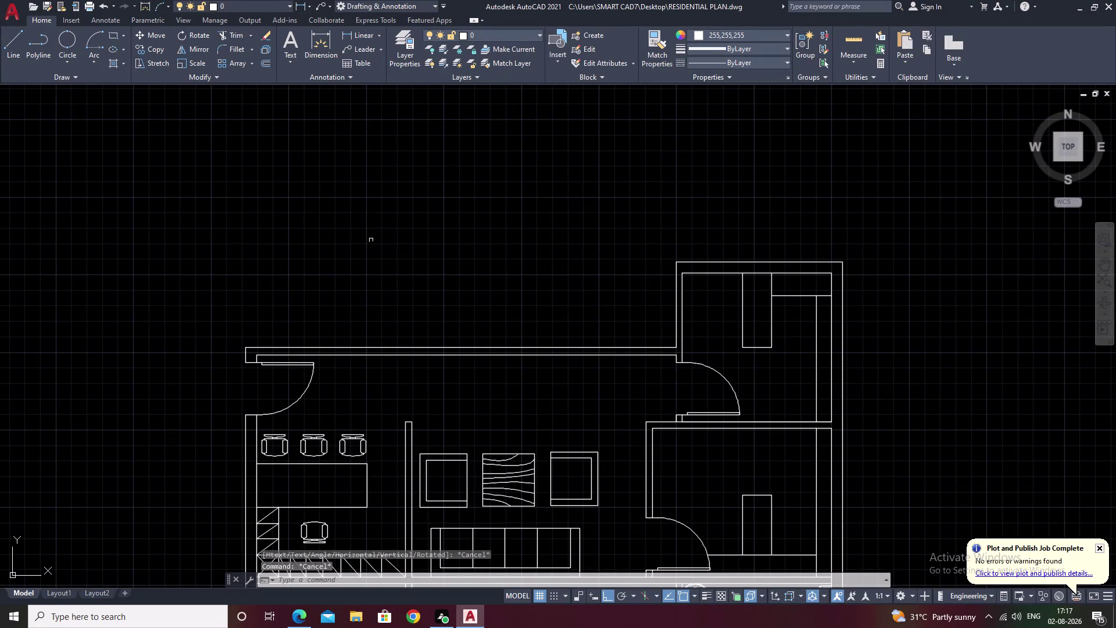
Draw a 40' horizontal line leftward from the plan's top-right corner along the top edge.
text(l)
key(space)
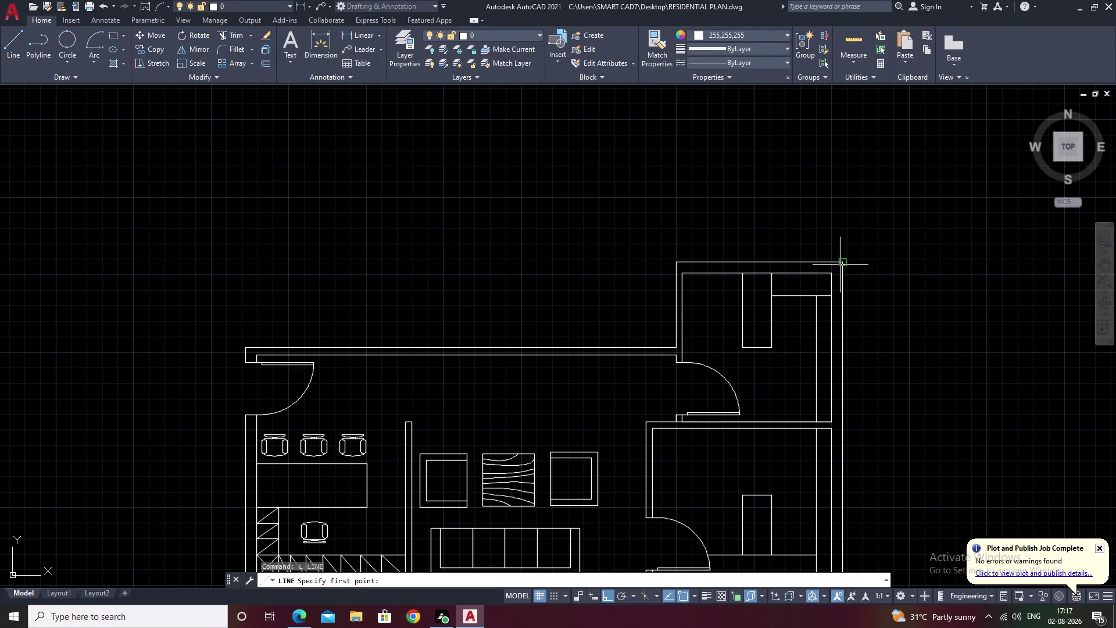
click(846, 261)
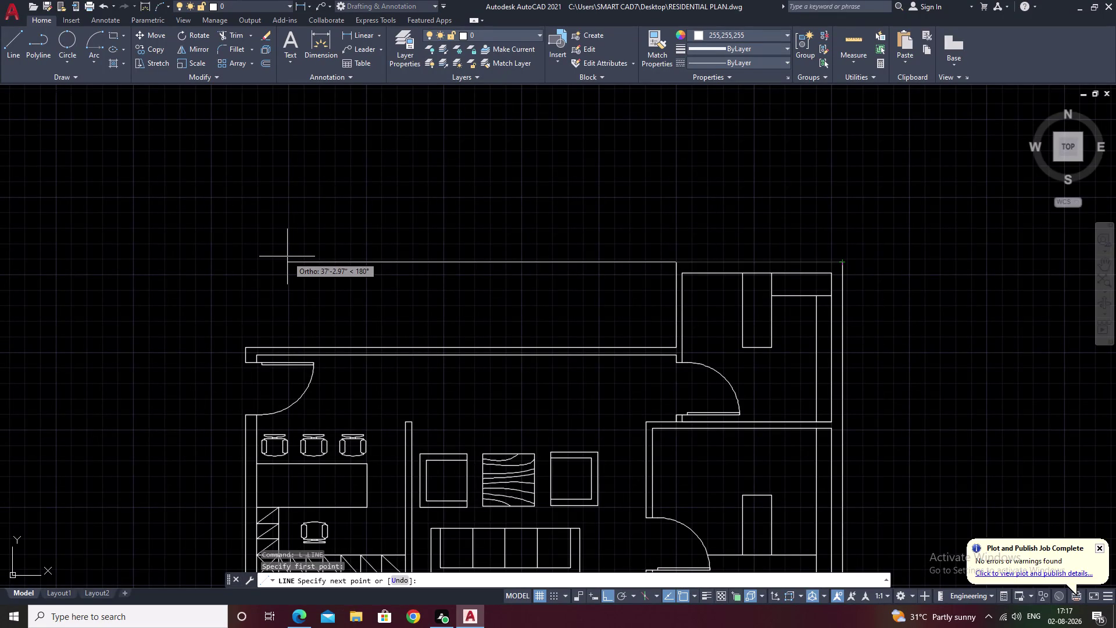
text(40')
key(space)
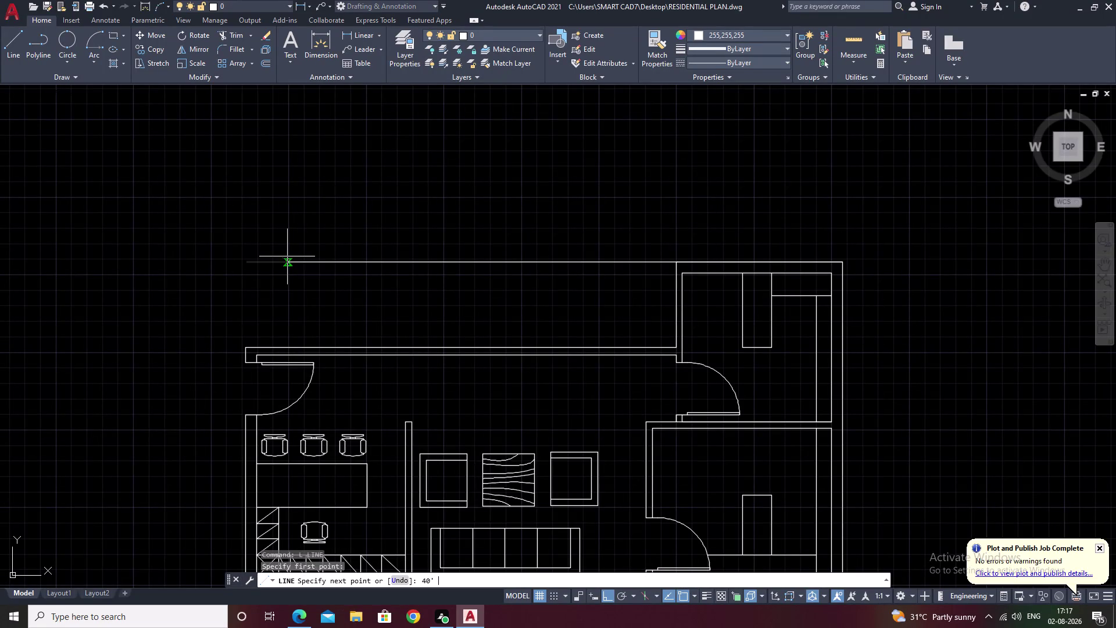
key(Escape)
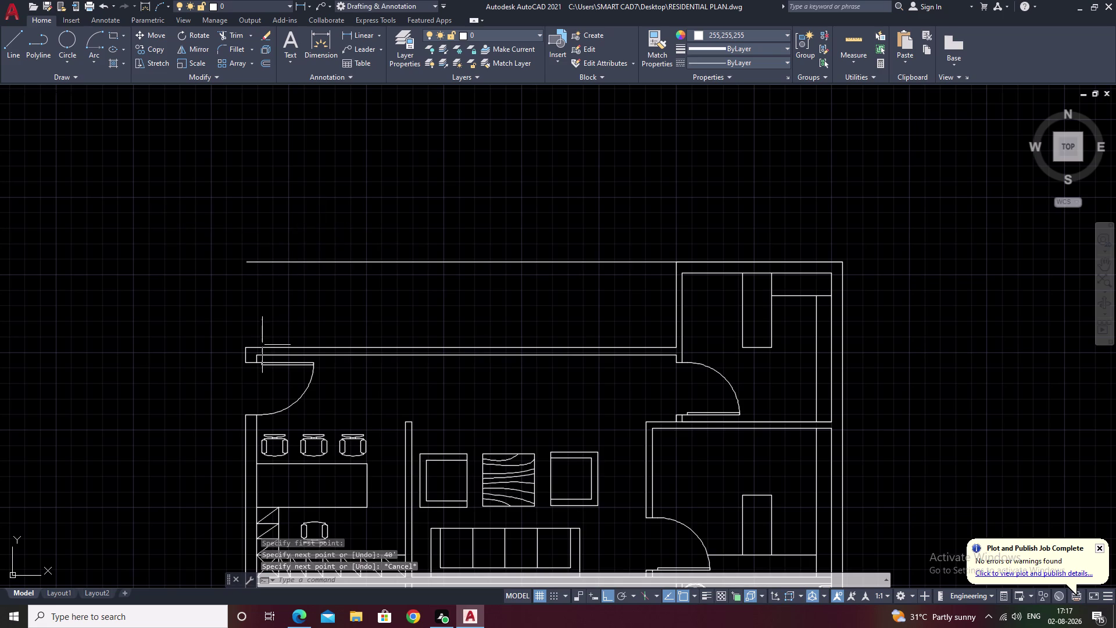
scroll(up, 3)
scroll(down, 3)
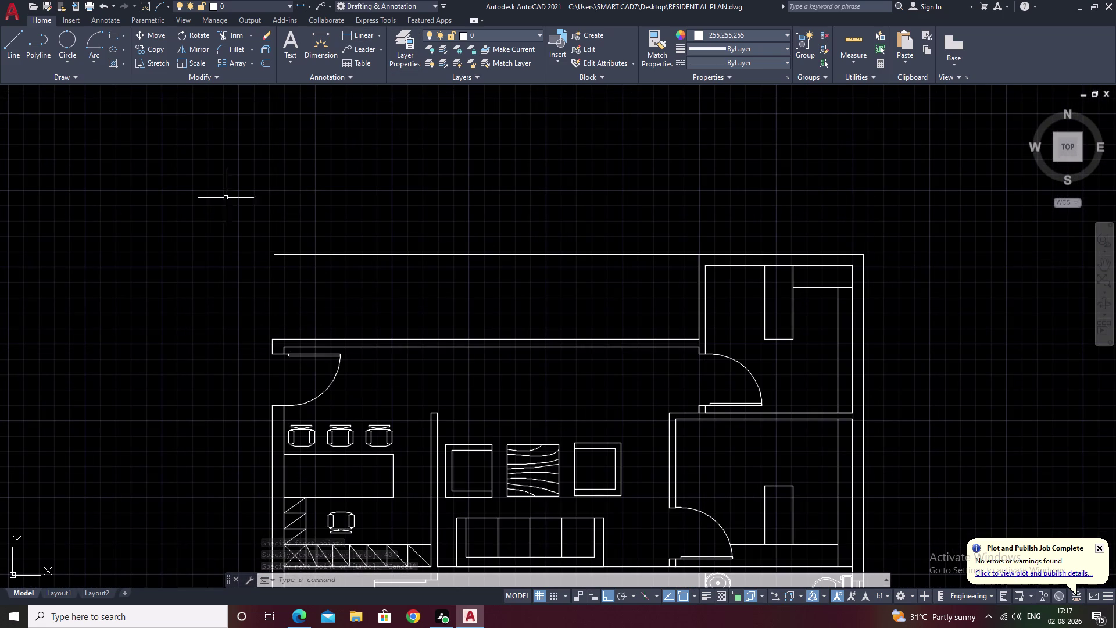
middle_drag(204, 265, 505, 294)
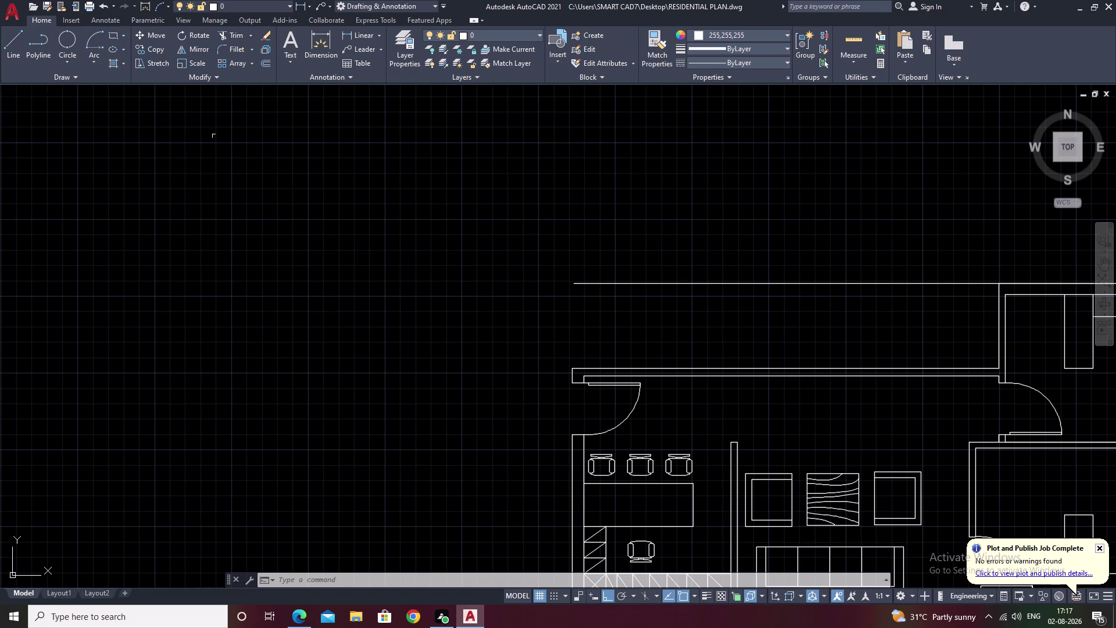
Start a linear dimension along the new 40' line, then cancel it.
click(357, 37)
middle_drag(568, 186, 308, 231)
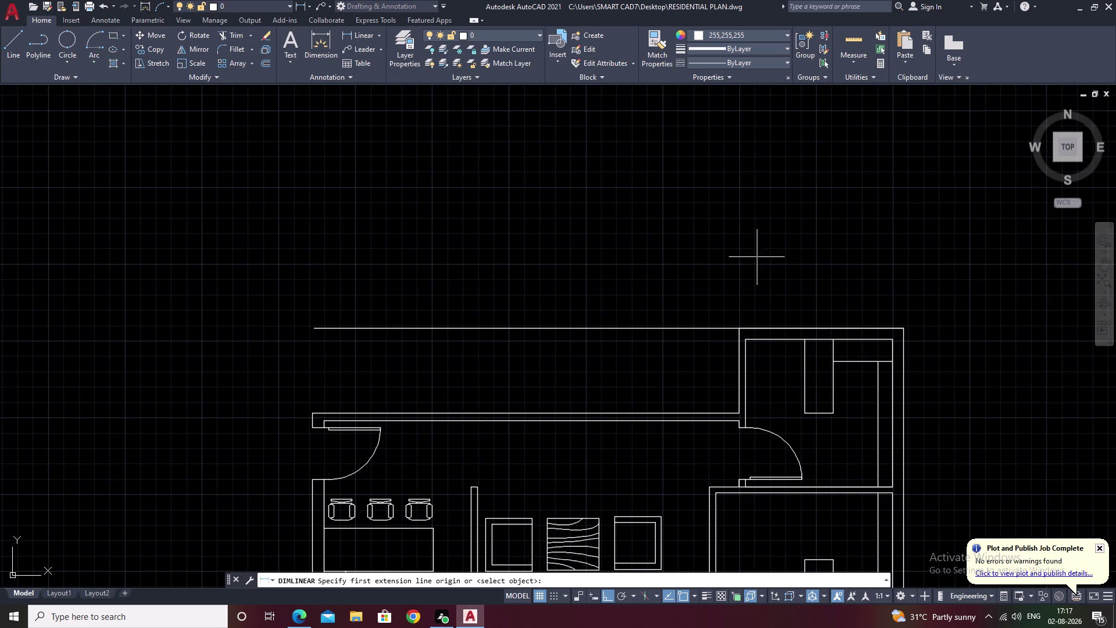
click(903, 331)
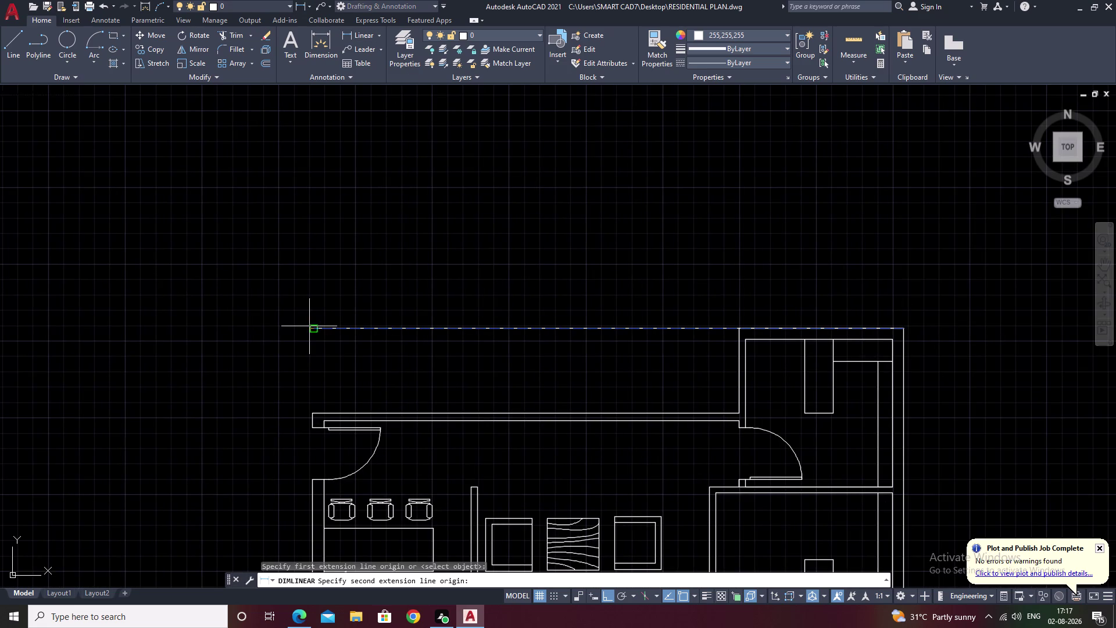
click(309, 326)
key(Escape)
Erase the 40' reference line using a crossing selection.
drag(618, 260, 550, 294)
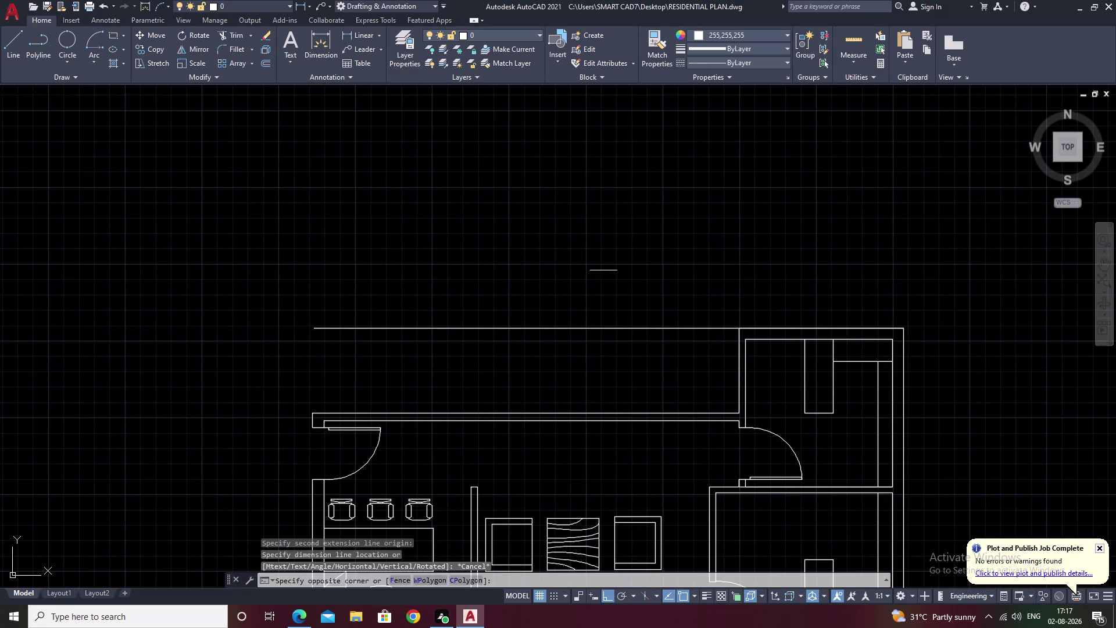
drag(551, 294, 461, 358)
text(e)
key(space)
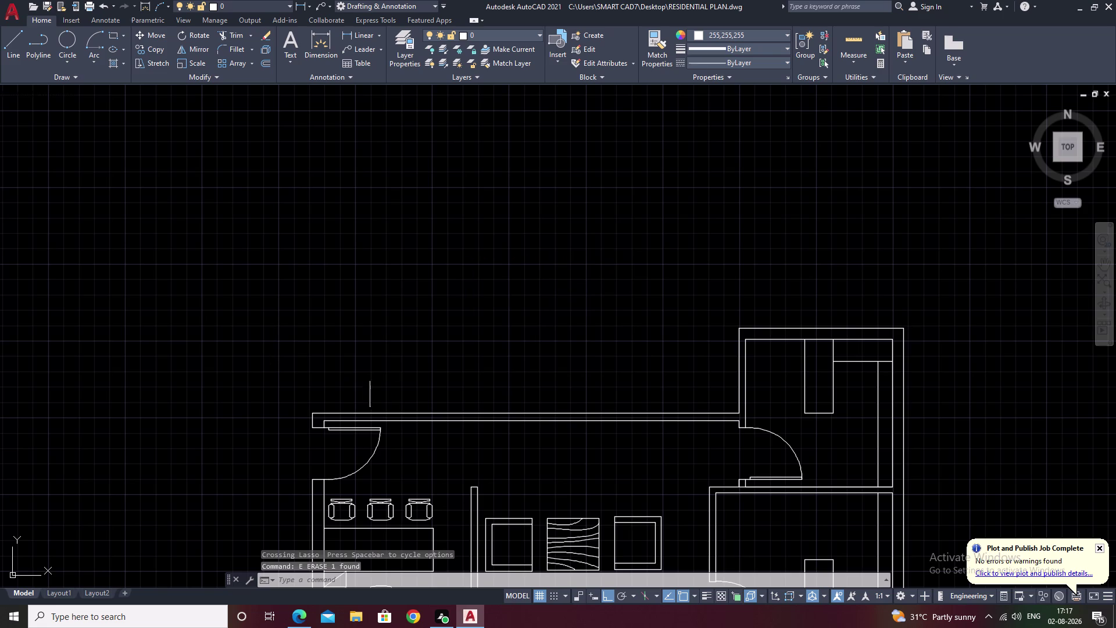
Try a linear dimension at the top-left entrance wall corner, then cancel it.
scroll(up, 3)
middle_drag(314, 408, 367, 345)
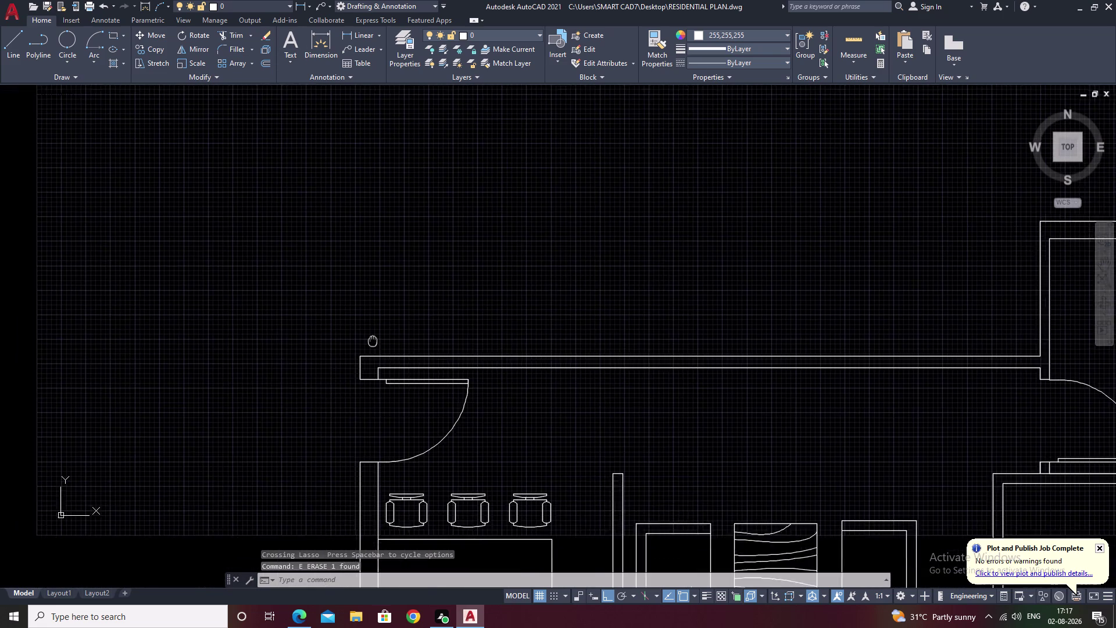
middle_drag(367, 345, 405, 324)
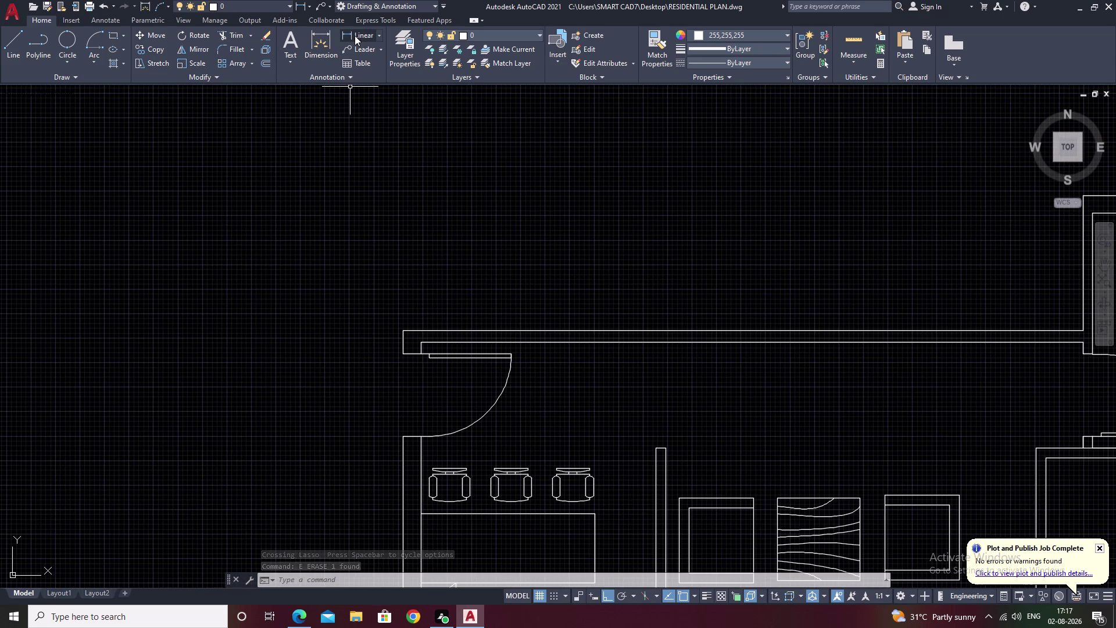
click(355, 36)
click(405, 333)
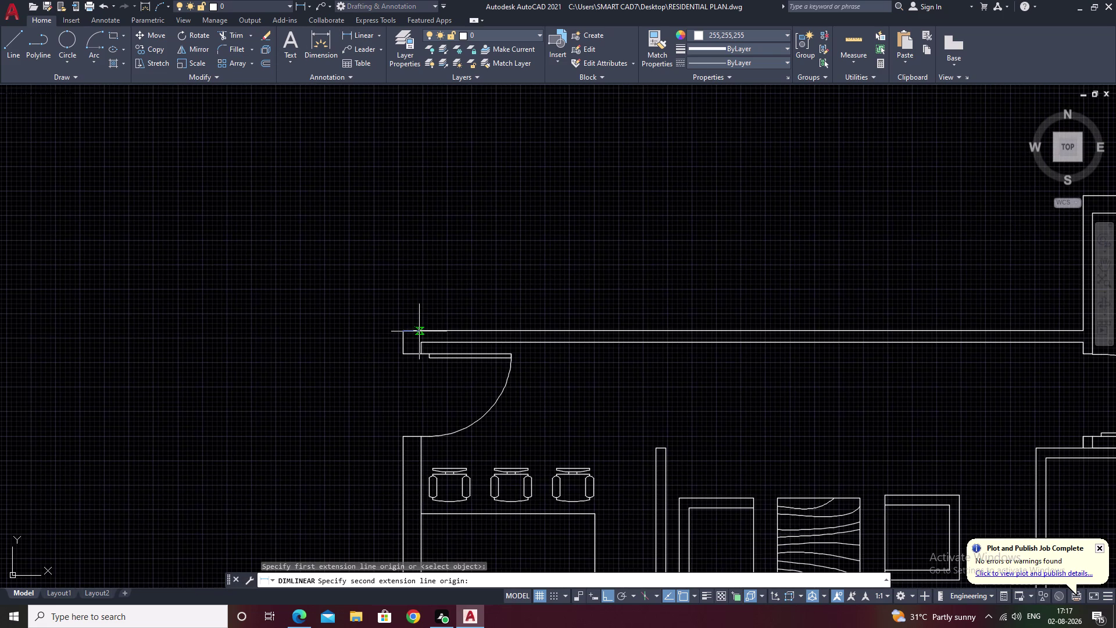
click(423, 332)
key(Escape)
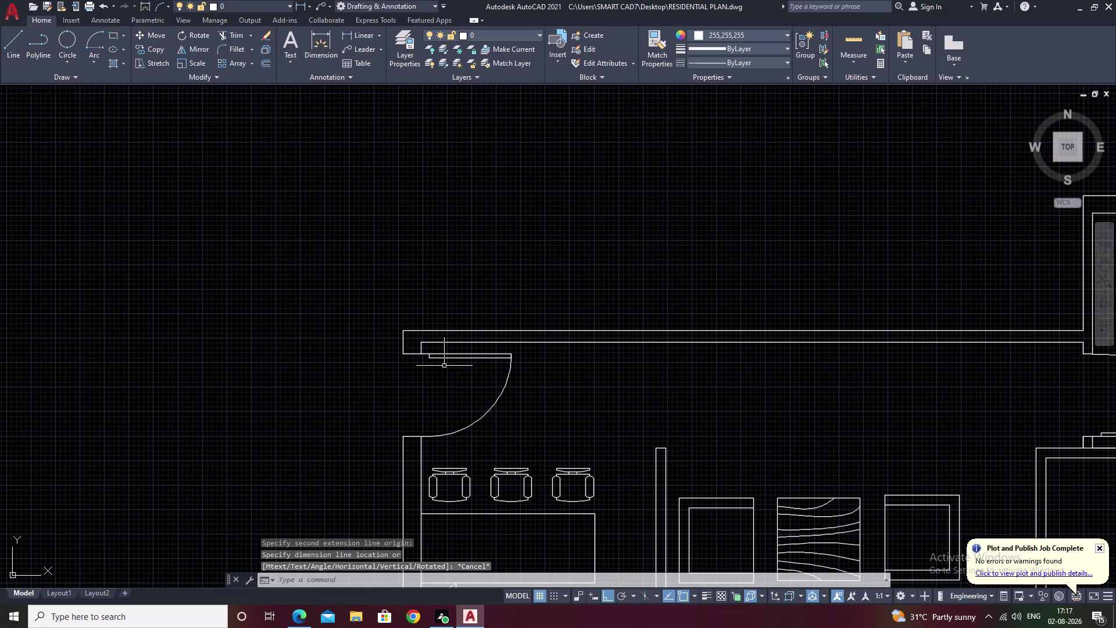
Attempt a linear dimension at the entrance door opening's outer corner, then cancel.
scroll(up, 3)
middle_drag(420, 459, 462, 329)
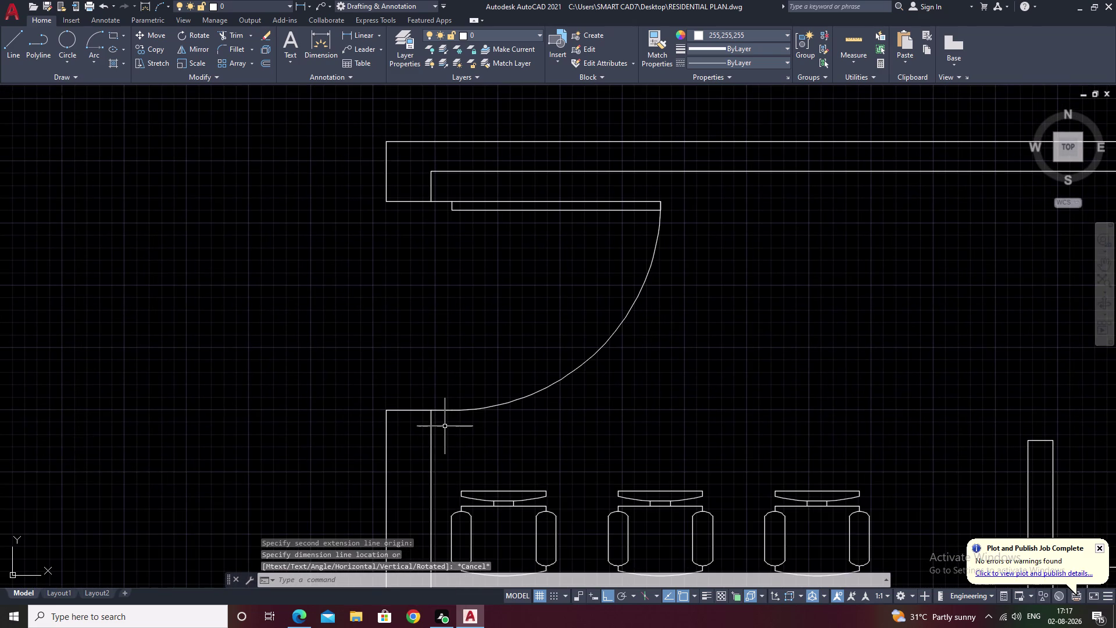
click(362, 36)
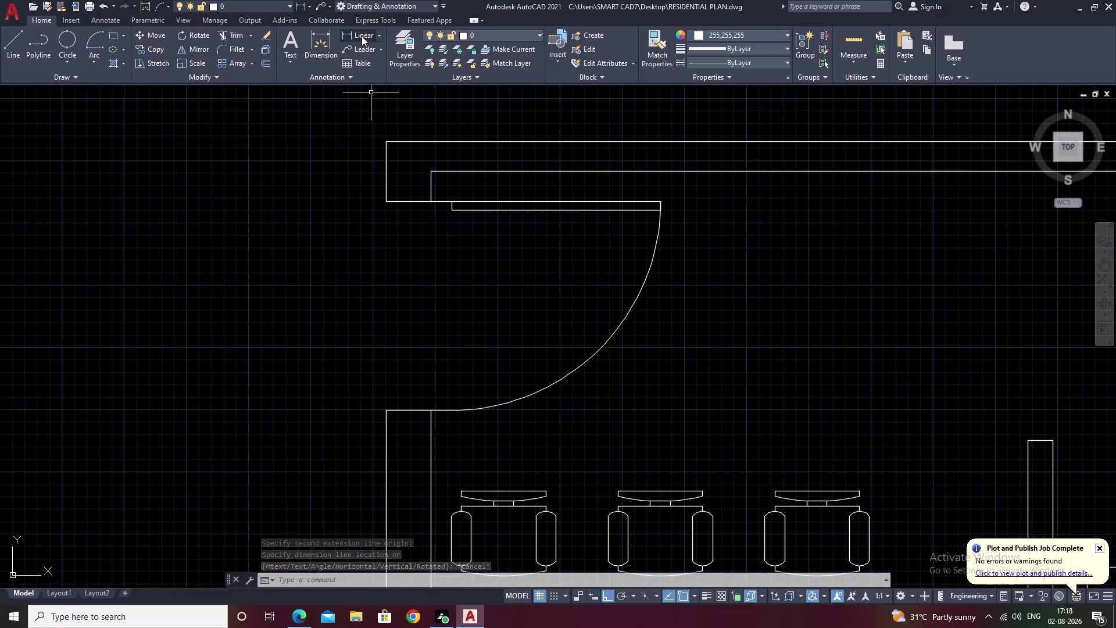
click(433, 410)
click(392, 414)
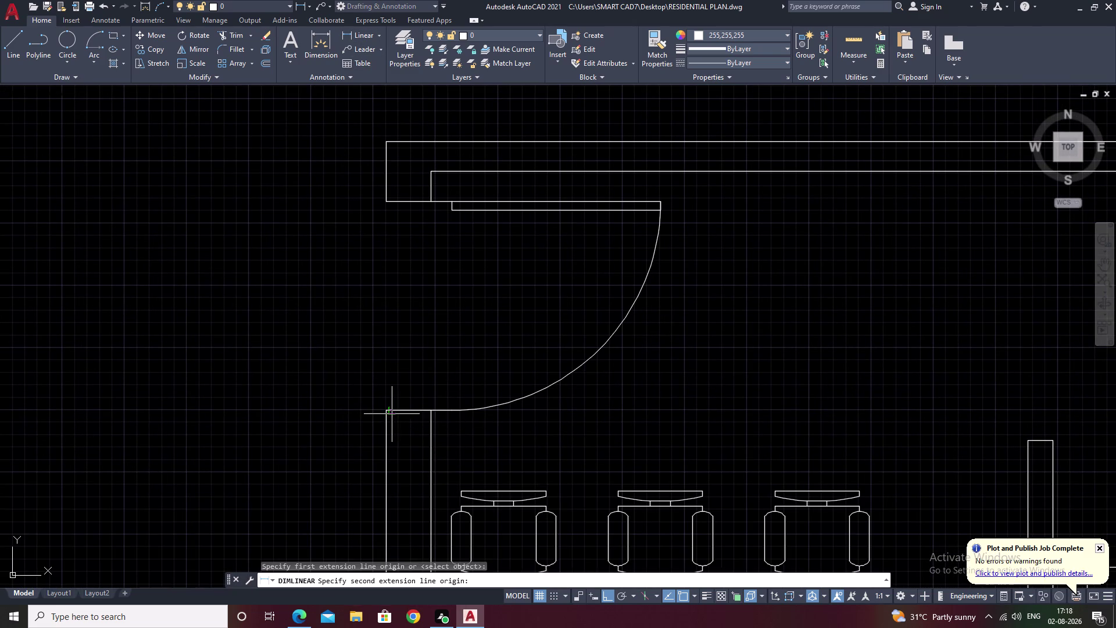
key(Escape)
Retry a linear dimension from the door opening's inner corner to the outer wall corner, then cancel.
click(361, 35)
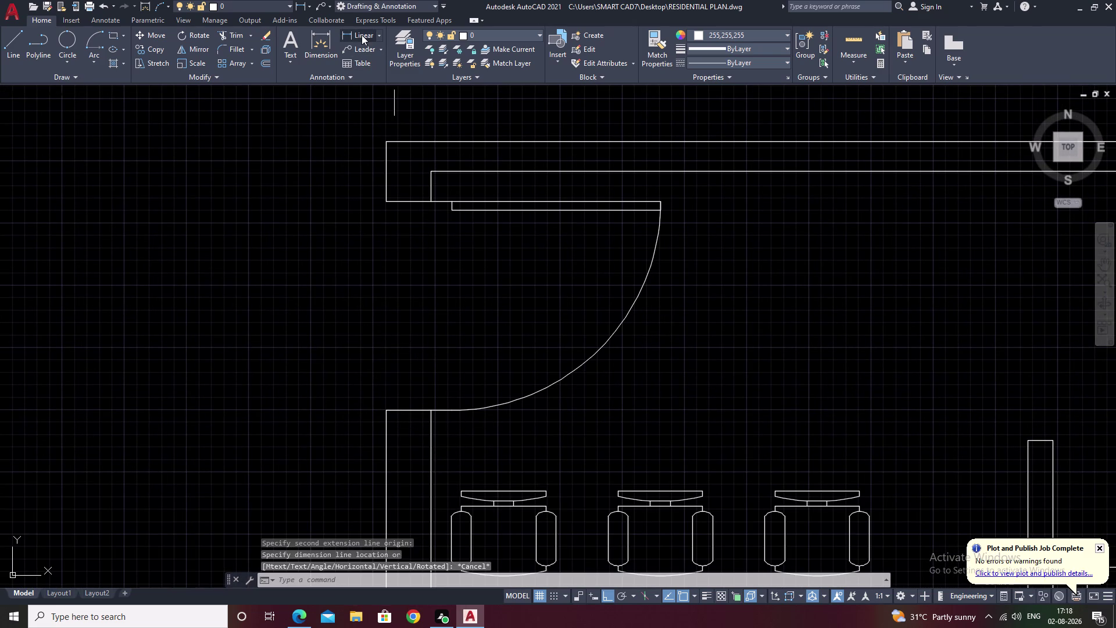
scroll(up, 3)
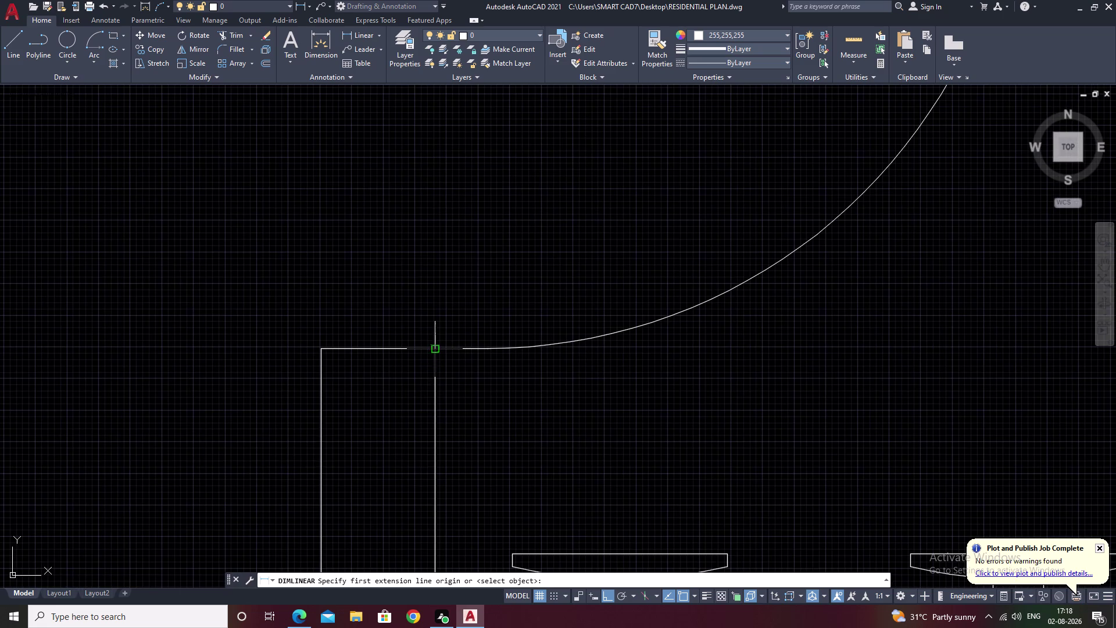
click(434, 352)
click(323, 348)
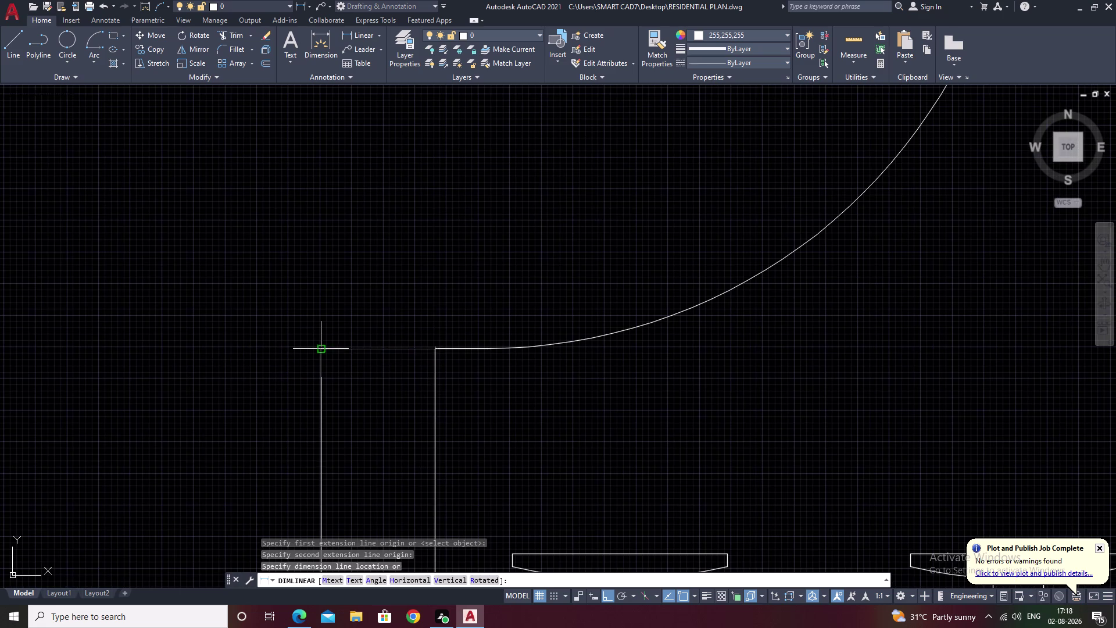
scroll(down, 3)
key(Escape)
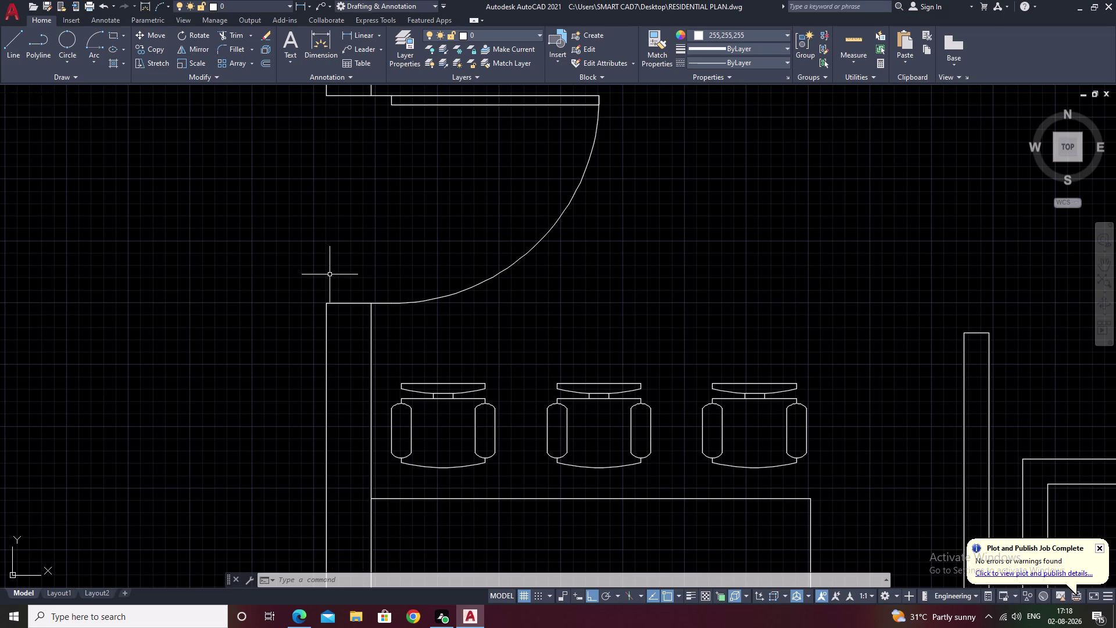
middle_drag(406, 199, 434, 483)
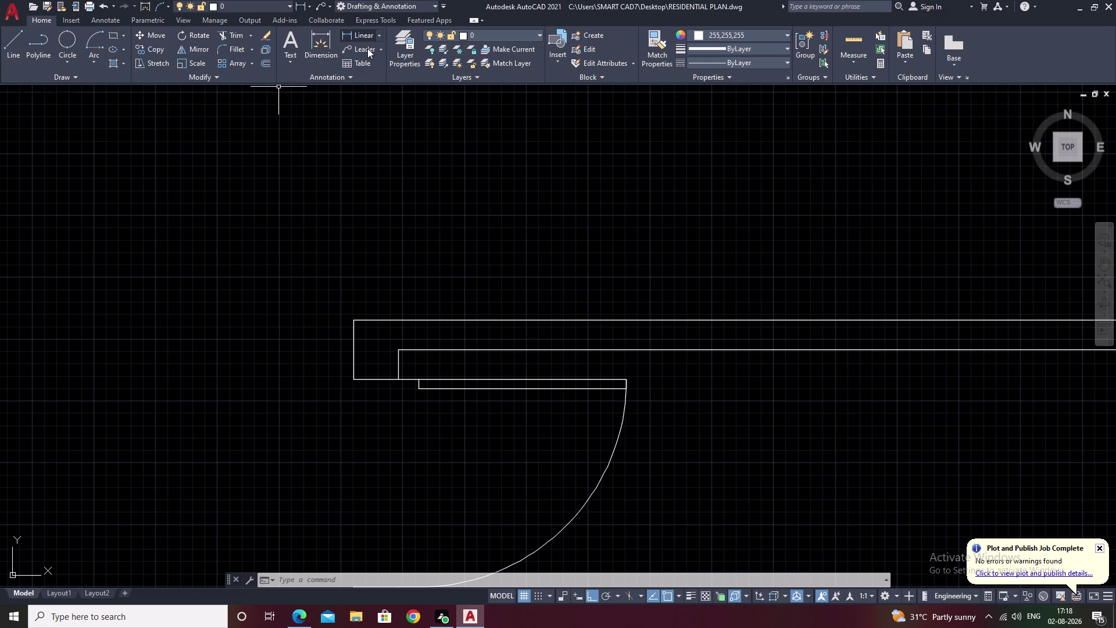
Attempt to extend the short top-left inner wall edge up to the outer top wall line.
key(Escape)
text(e)
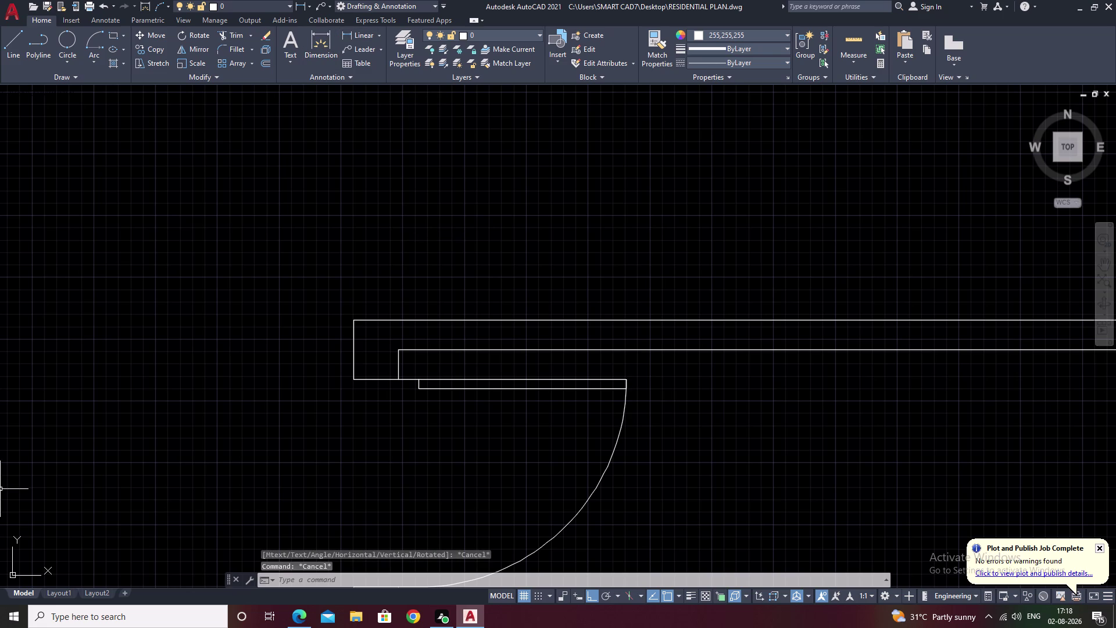
text(x)
key(space)
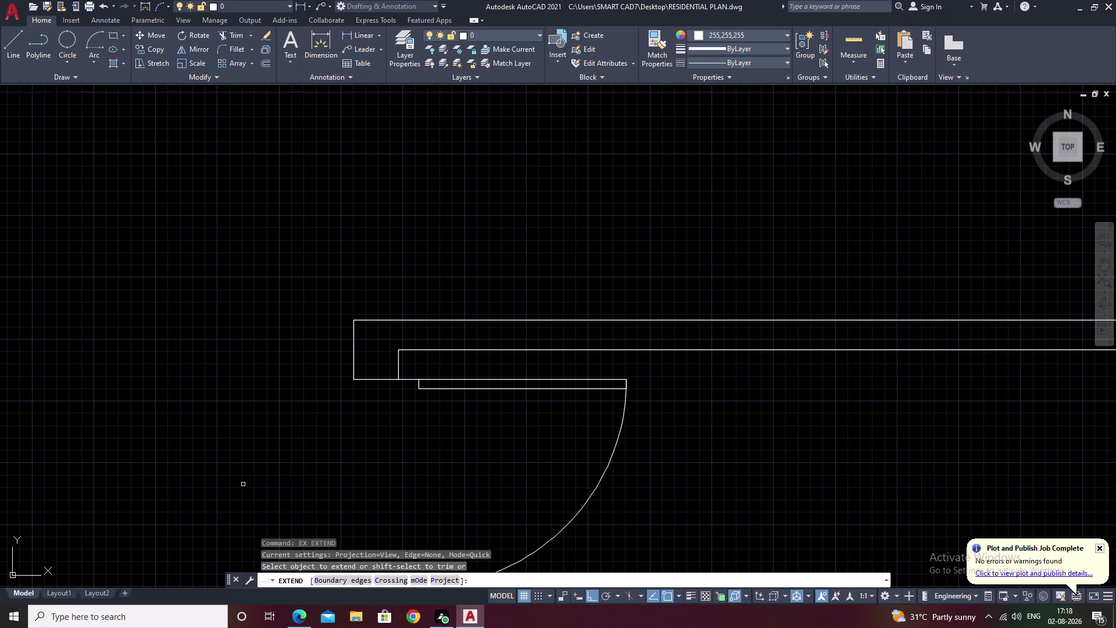
middle_drag(376, 412, 411, 269)
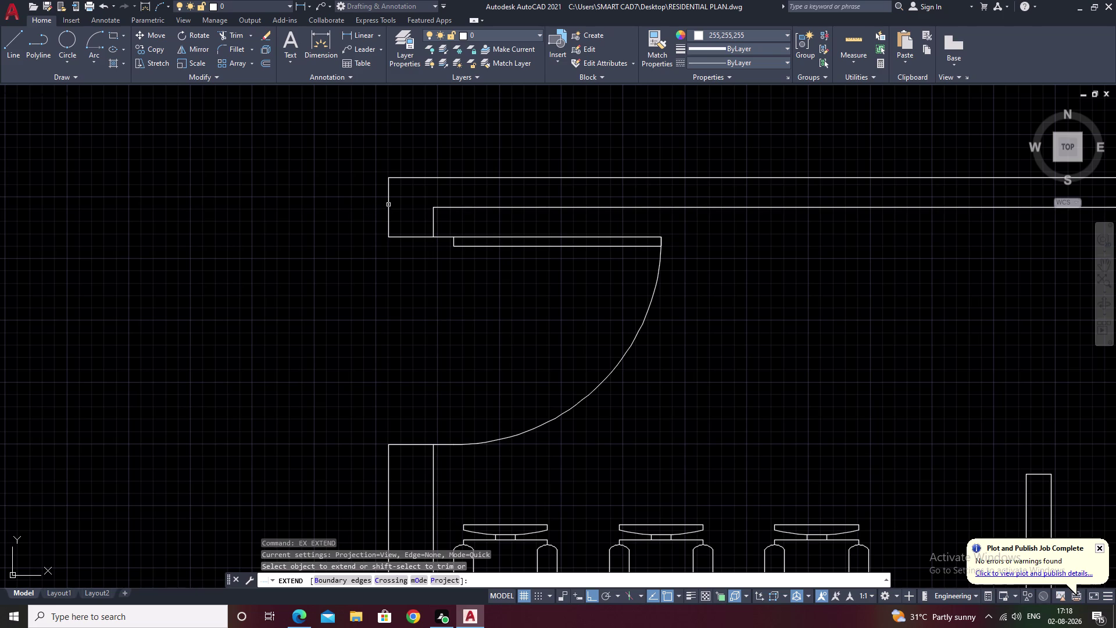
click(432, 215)
key(Escape)
key(Escape)
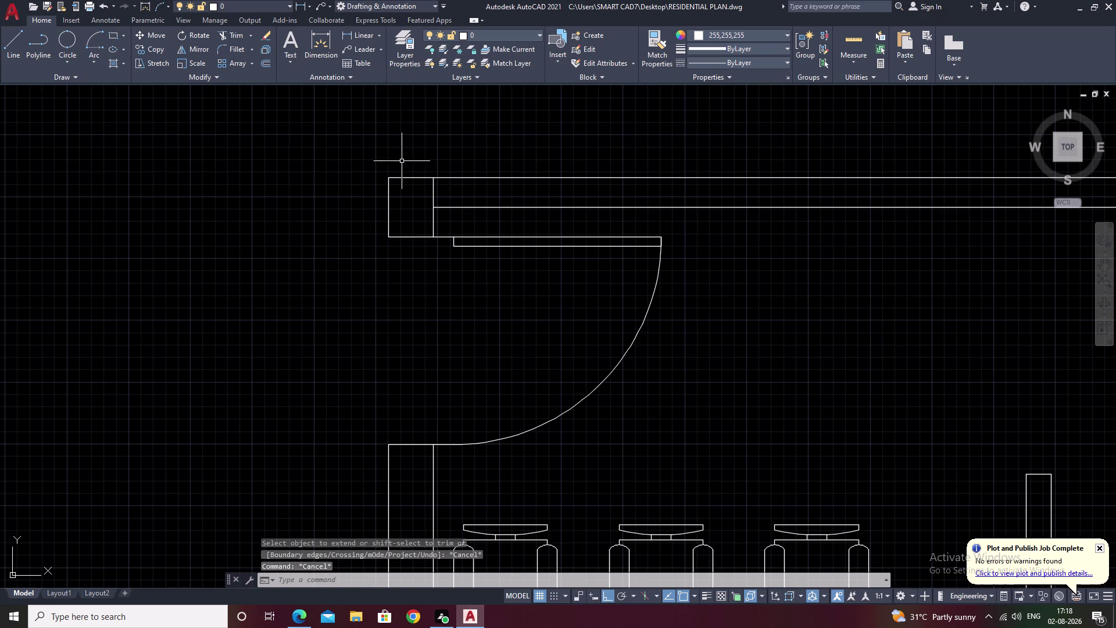
click(352, 34)
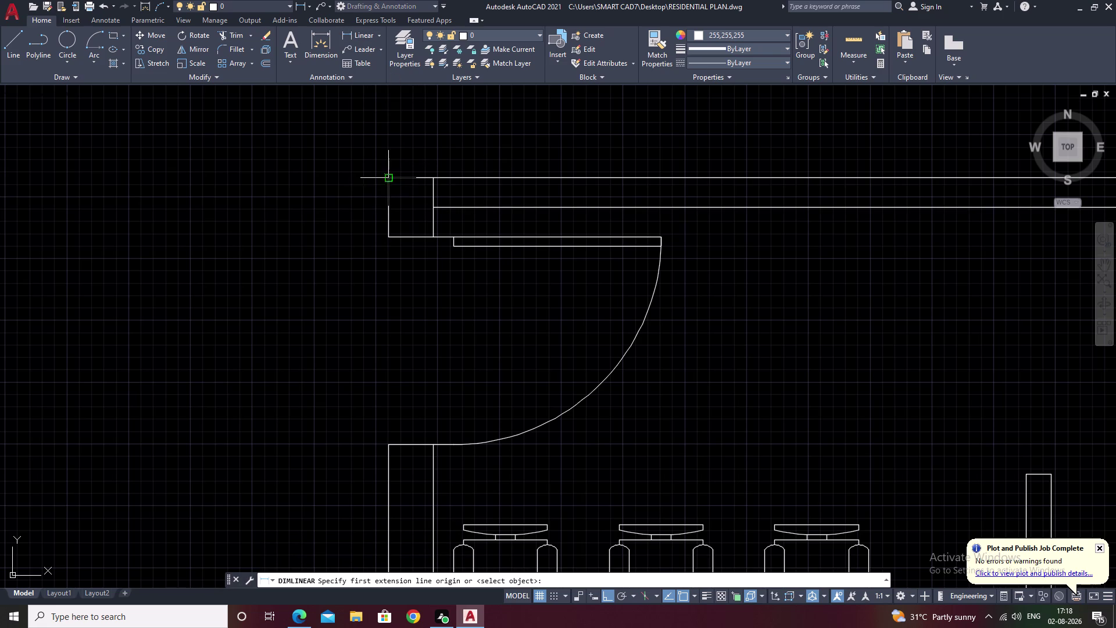
click(388, 178)
scroll(down, 3)
middle_drag(637, 194, 0, 263)
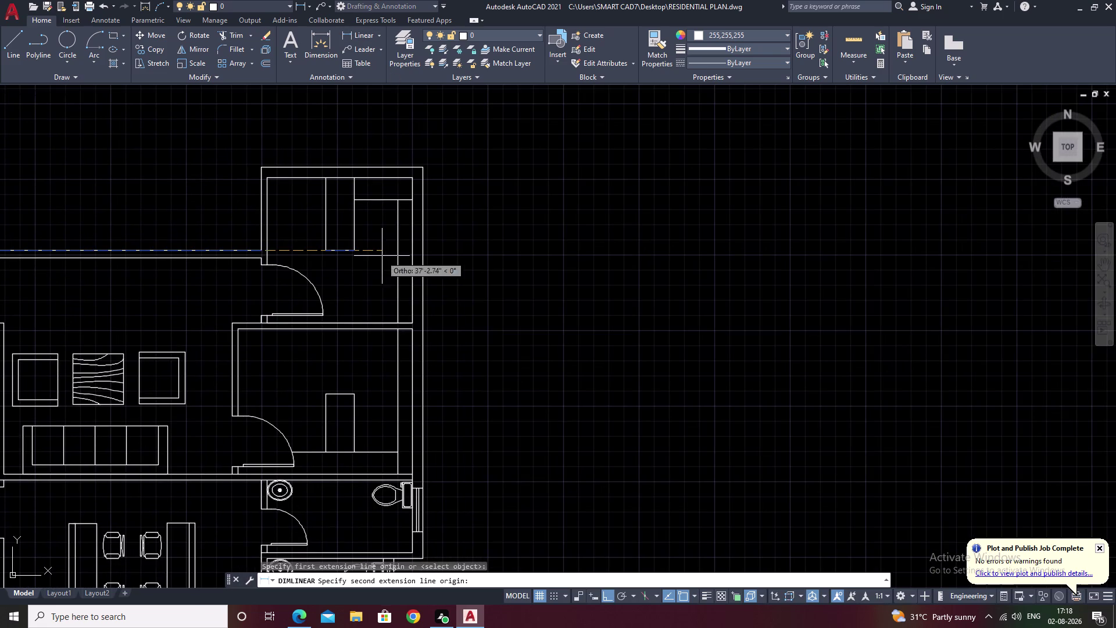
click(425, 250)
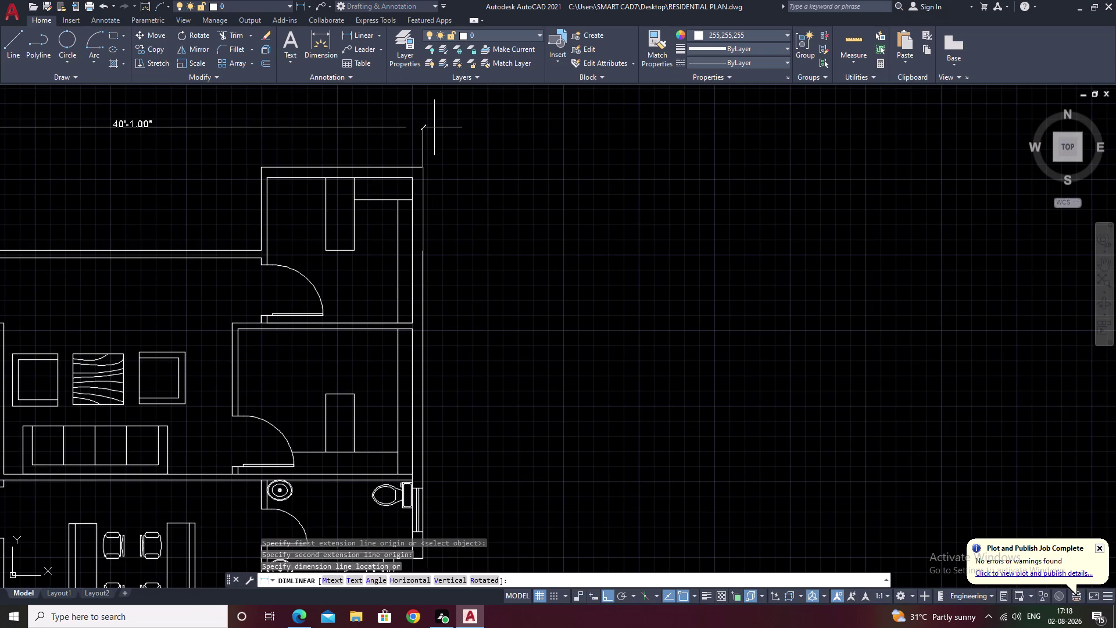
click(435, 128)
scroll(down, 3)
middle_drag(132, 135, 530, 204)
scroll(up, 3)
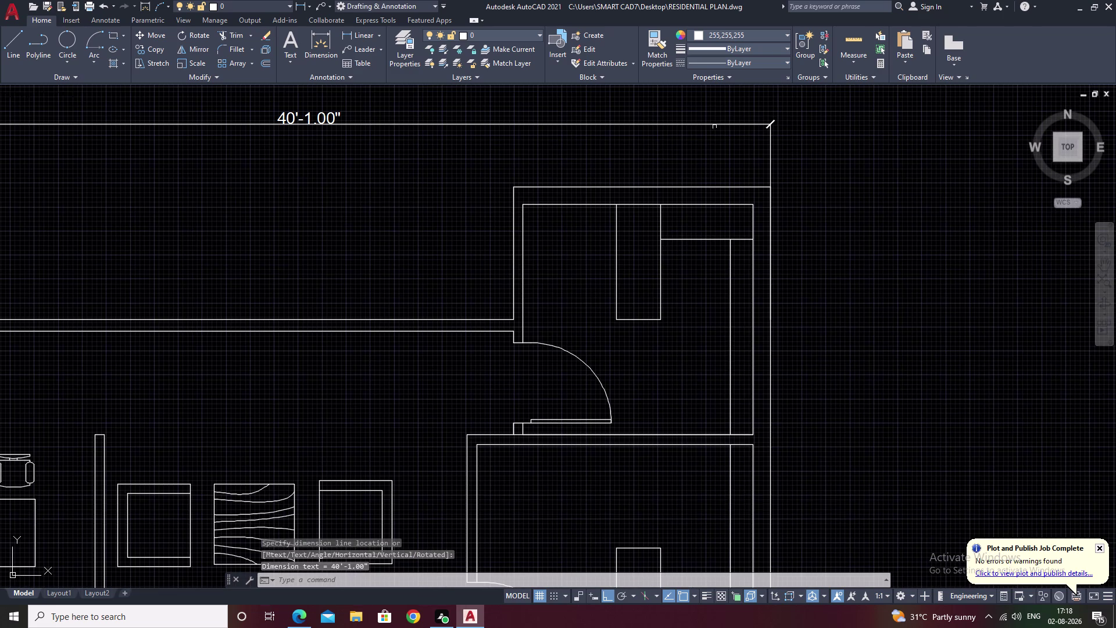
key(Escape)
click(349, 35)
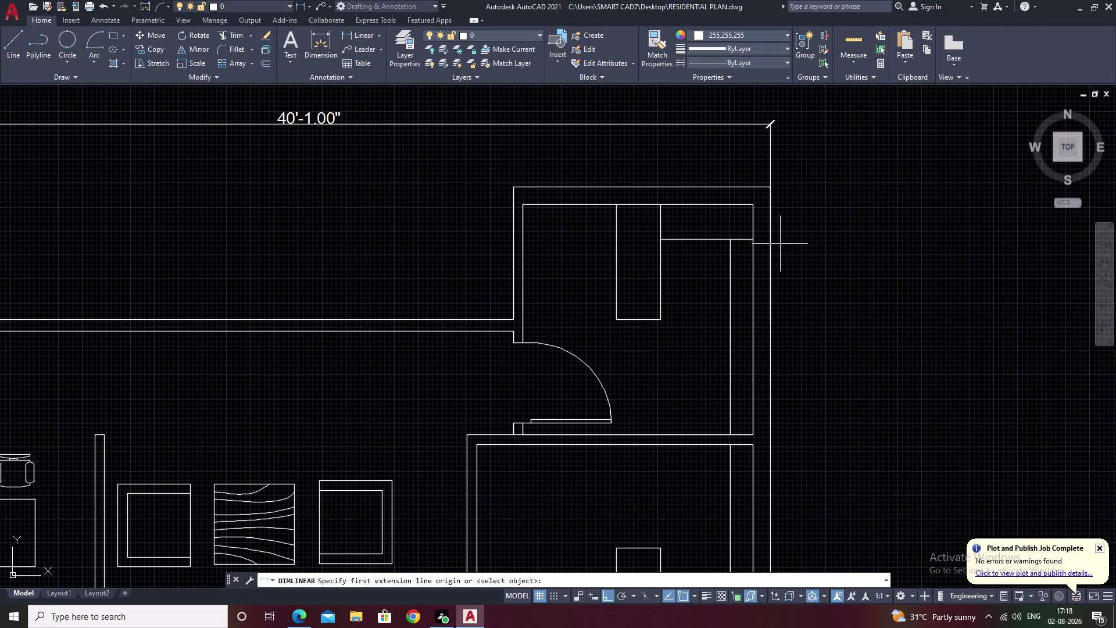
click(772, 250)
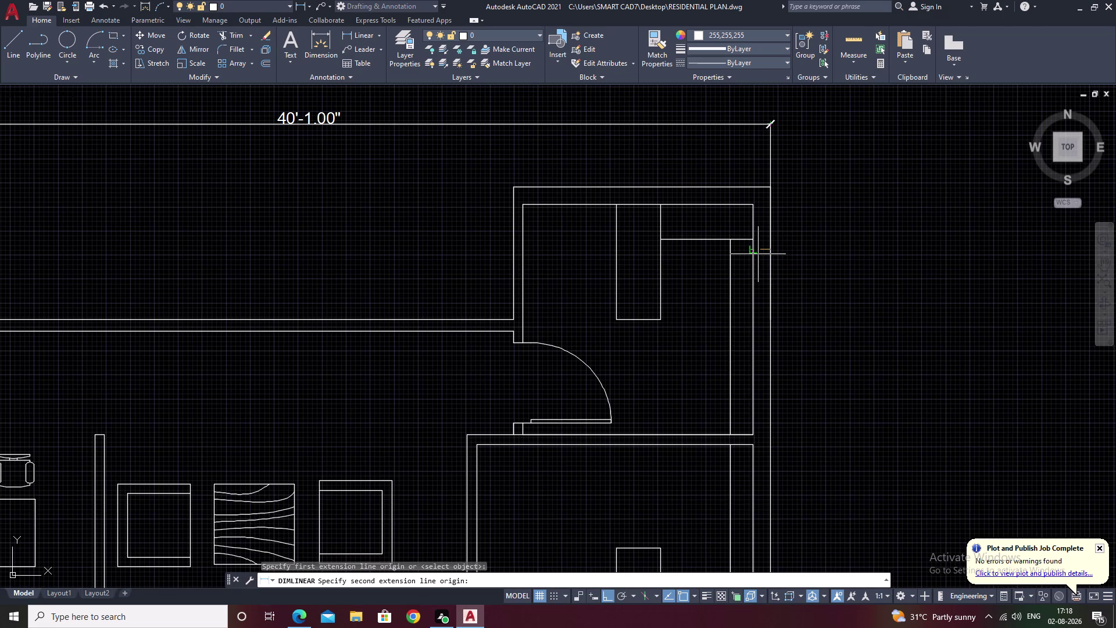
click(757, 250)
key(Escape)
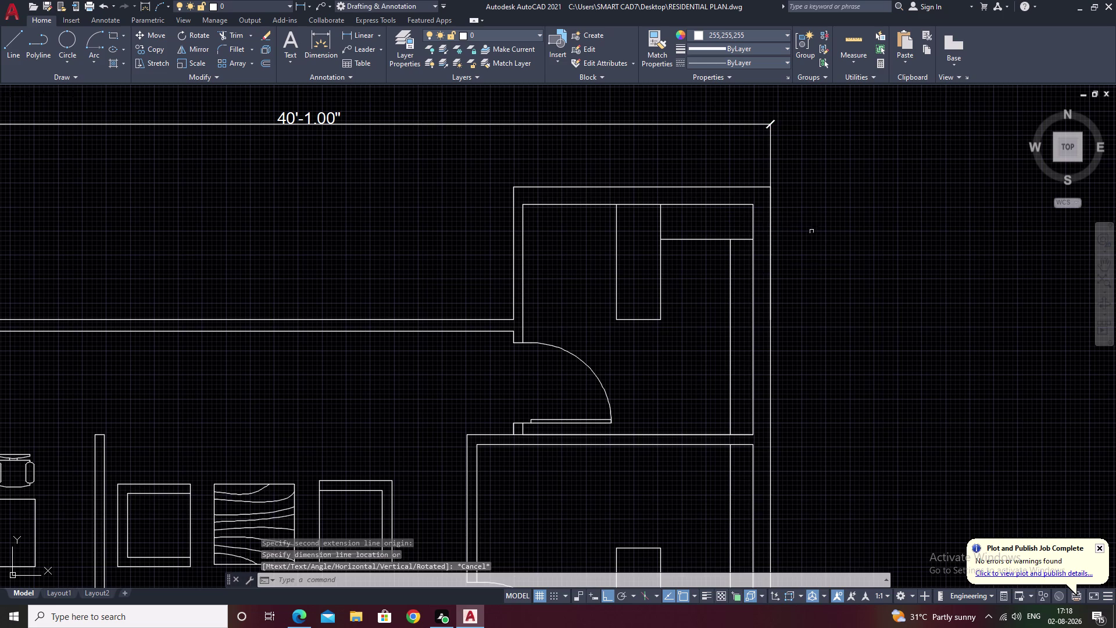
middle_drag(435, 241, 910, 232)
middle_drag(597, 213, 670, 211)
scroll(up, 3)
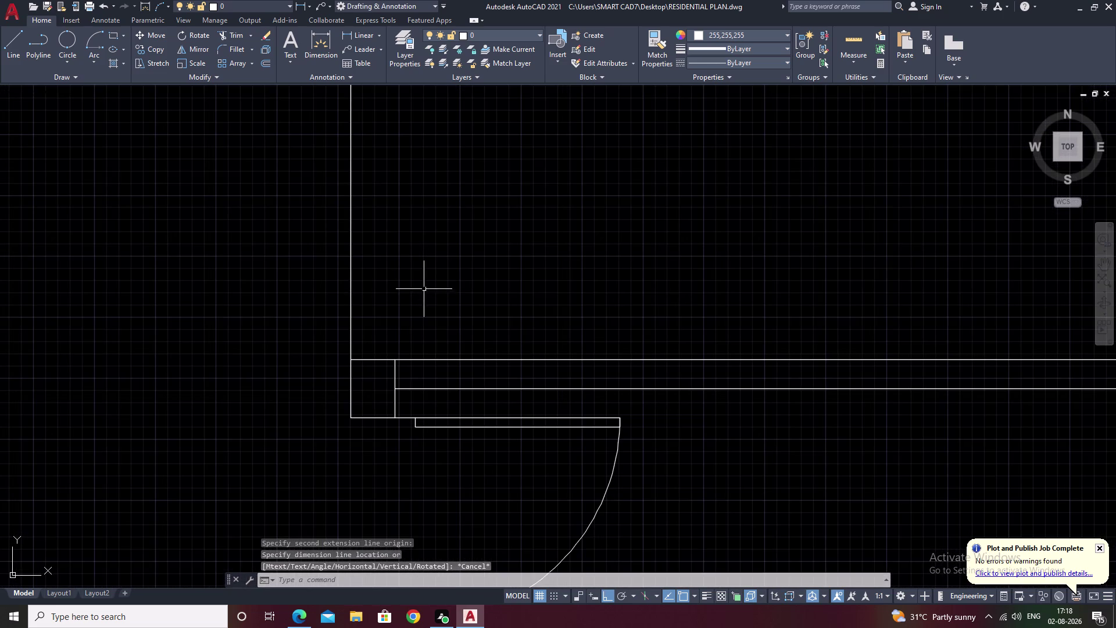
middle_drag(383, 399, 397, 333)
scroll(down, 3)
middle_click(895, 425)
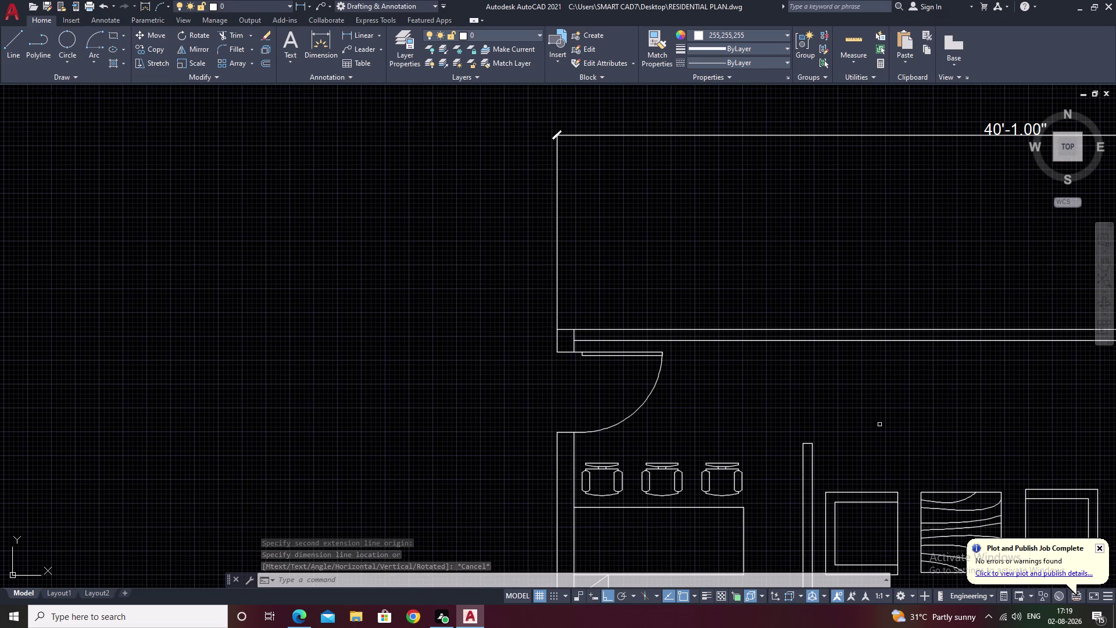
text(tr)
key(space)
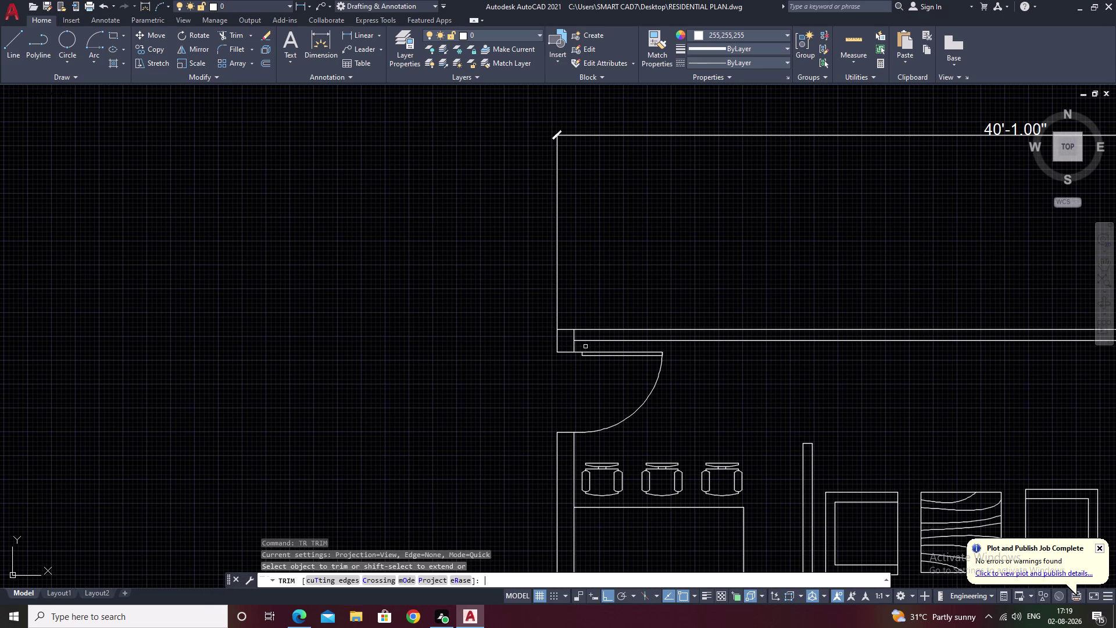
drag(594, 332, 567, 337)
middle_drag(598, 295, 604, 275)
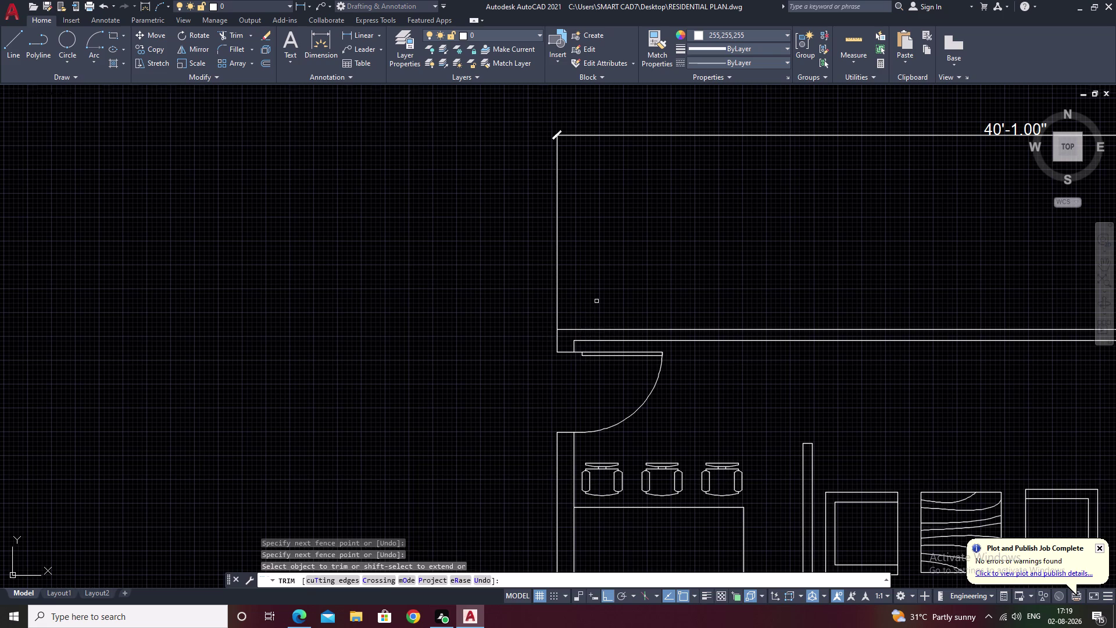
middle_drag(604, 275, 614, 222)
scroll(down, 3)
middle_drag(782, 332, 494, 274)
scroll(down, 3)
middle_drag(683, 170, 593, 213)
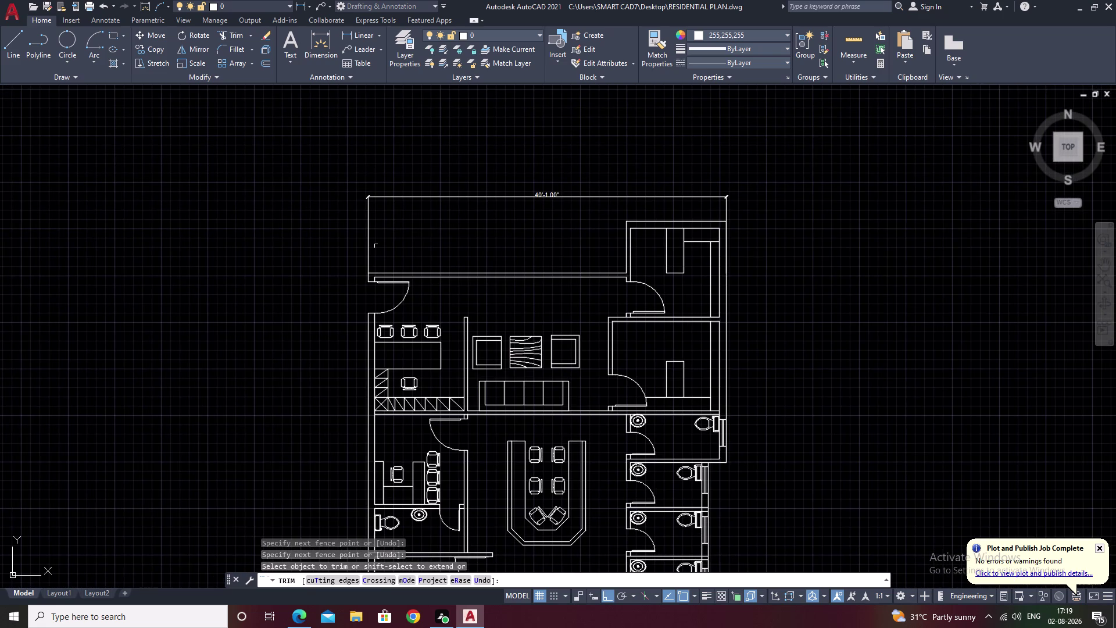
key(Escape)
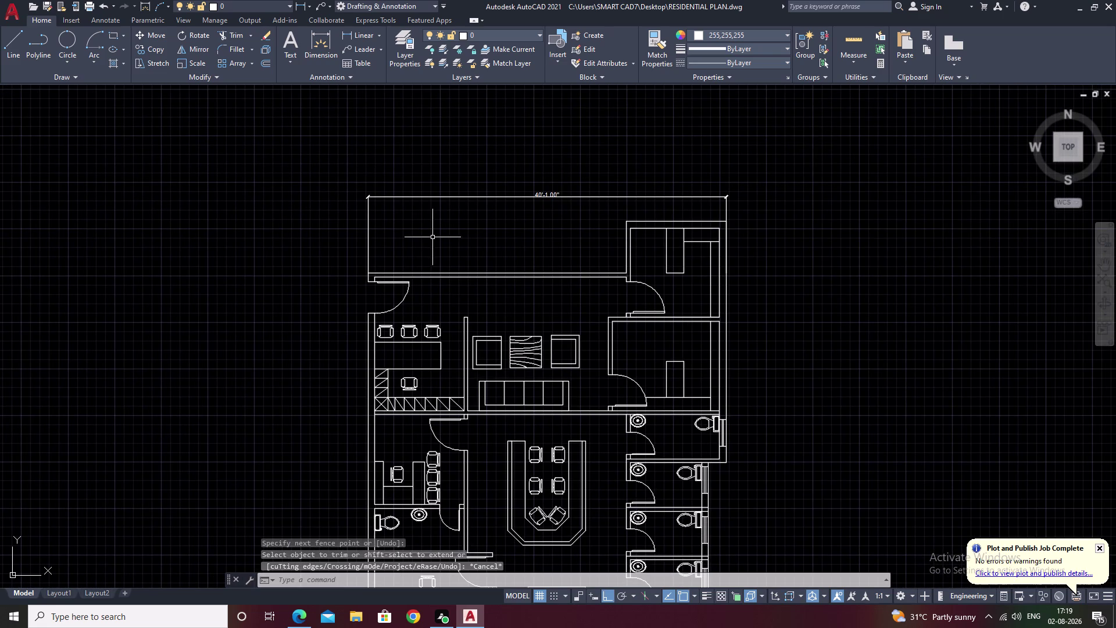
drag(378, 221, 356, 224)
key(Escape)
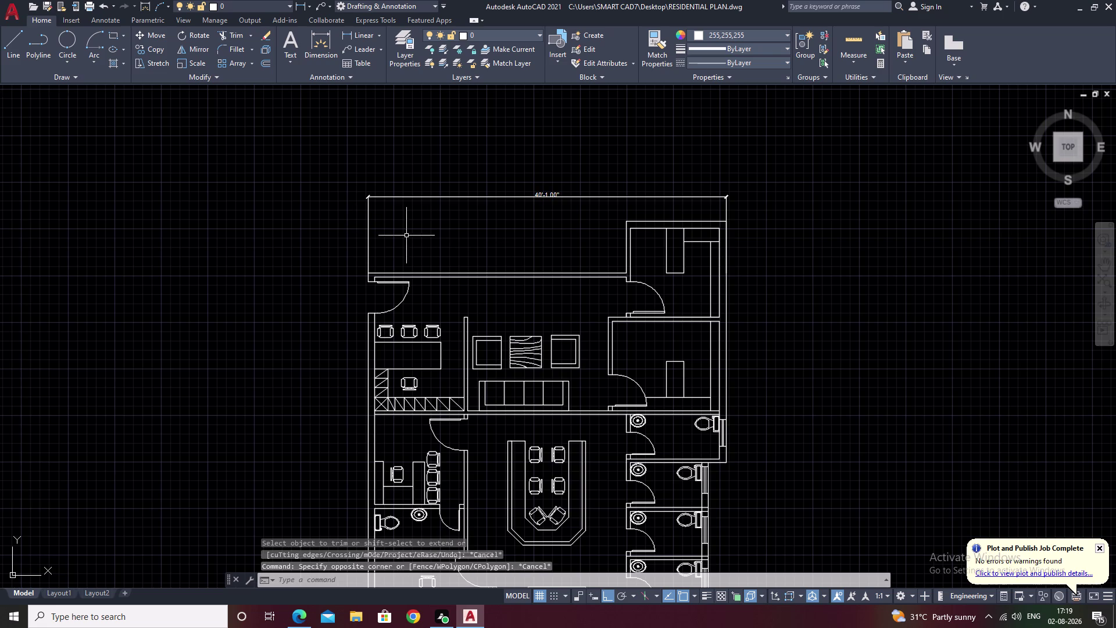
middle_drag(542, 228, 553, 182)
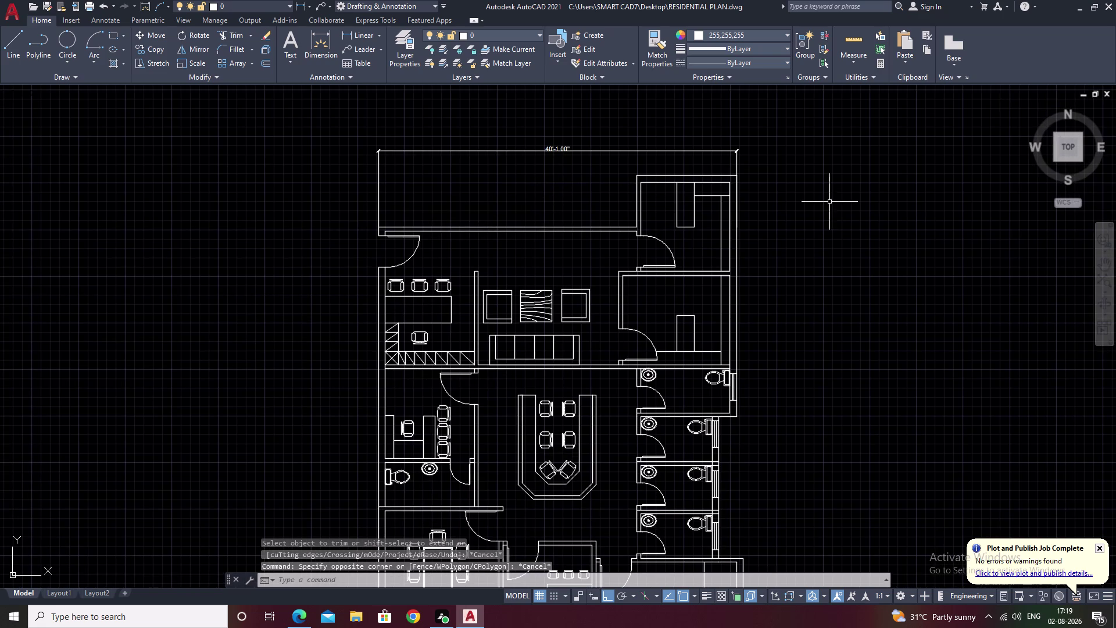
click(591, 147)
click(587, 151)
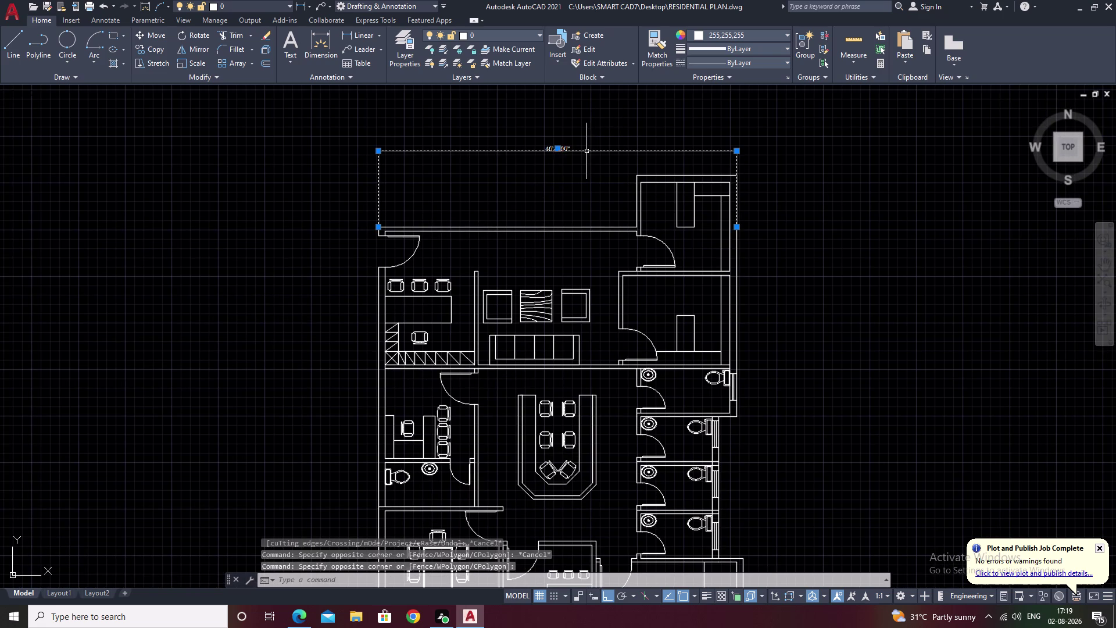
click(556, 147)
click(554, 169)
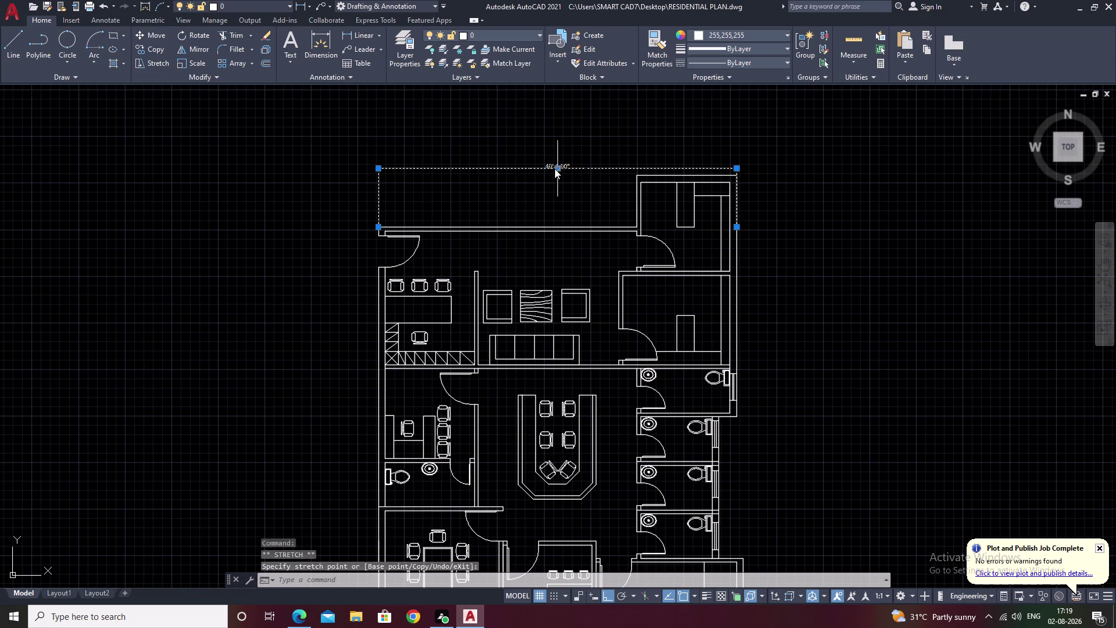
key(Escape)
middle_drag(841, 279, 821, 209)
scroll(down, 3)
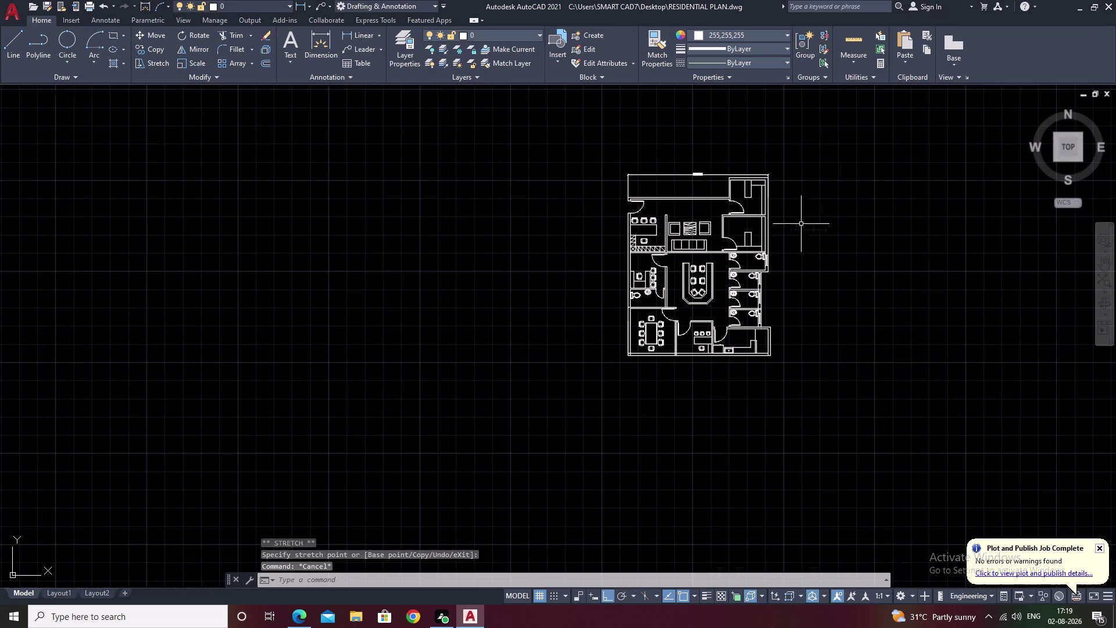
middle_drag(812, 288, 660, 355)
scroll(up, 3)
middle_drag(497, 358, 567, 346)
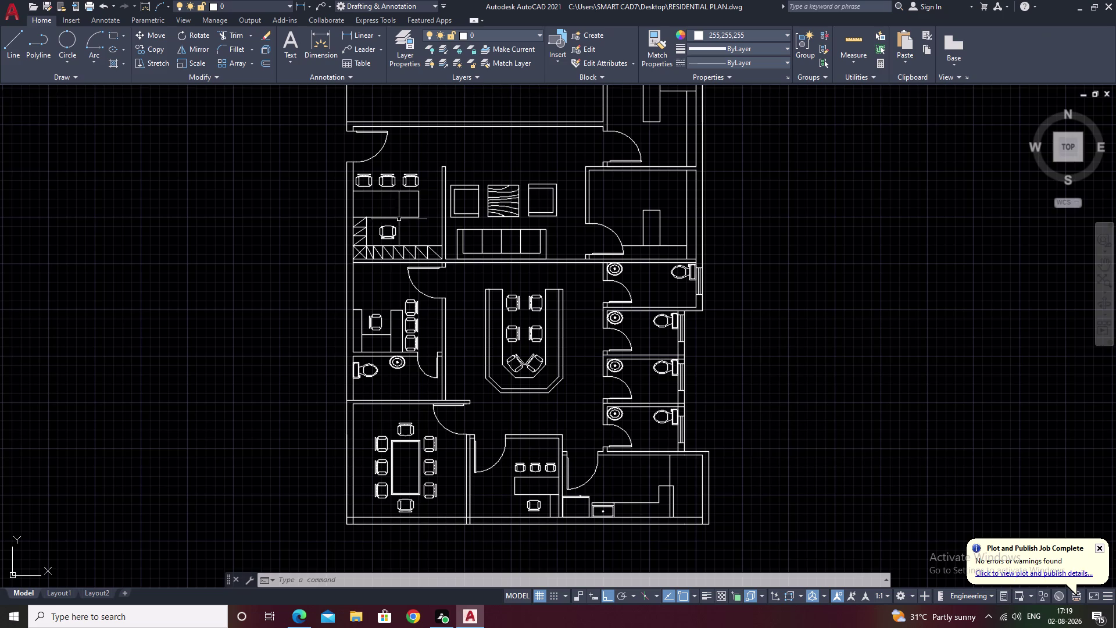
middle_drag(399, 219, 468, 309)
scroll(up, 3)
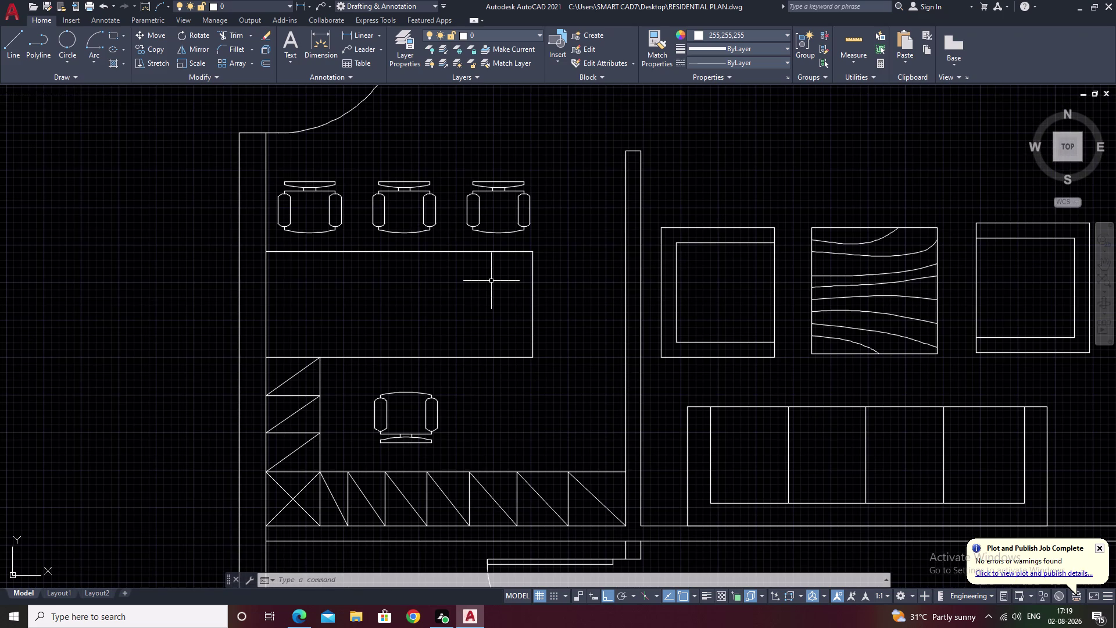
text(sty)
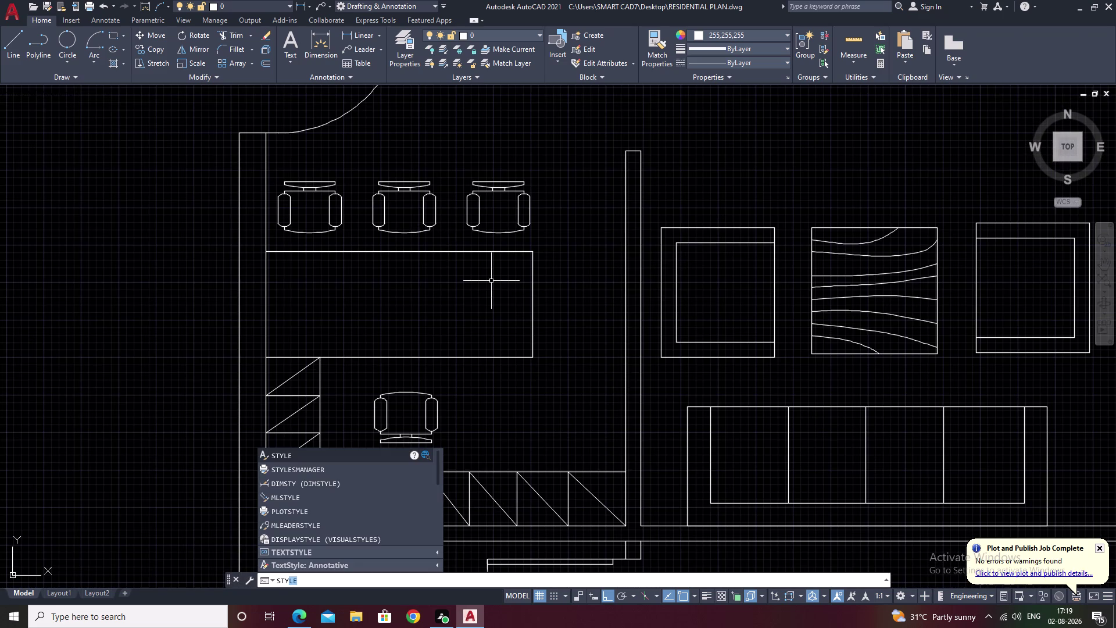
Change style1's text height to 8 inches, apply it, and make style1 current.
key(space)
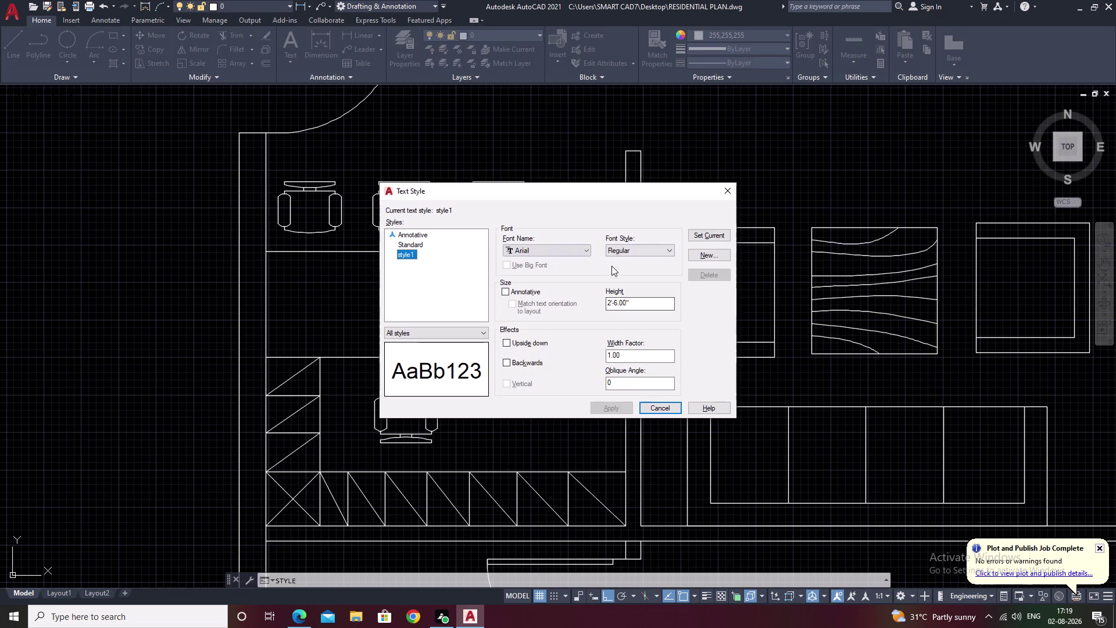
drag(642, 306, 573, 316)
key(BackSpace)
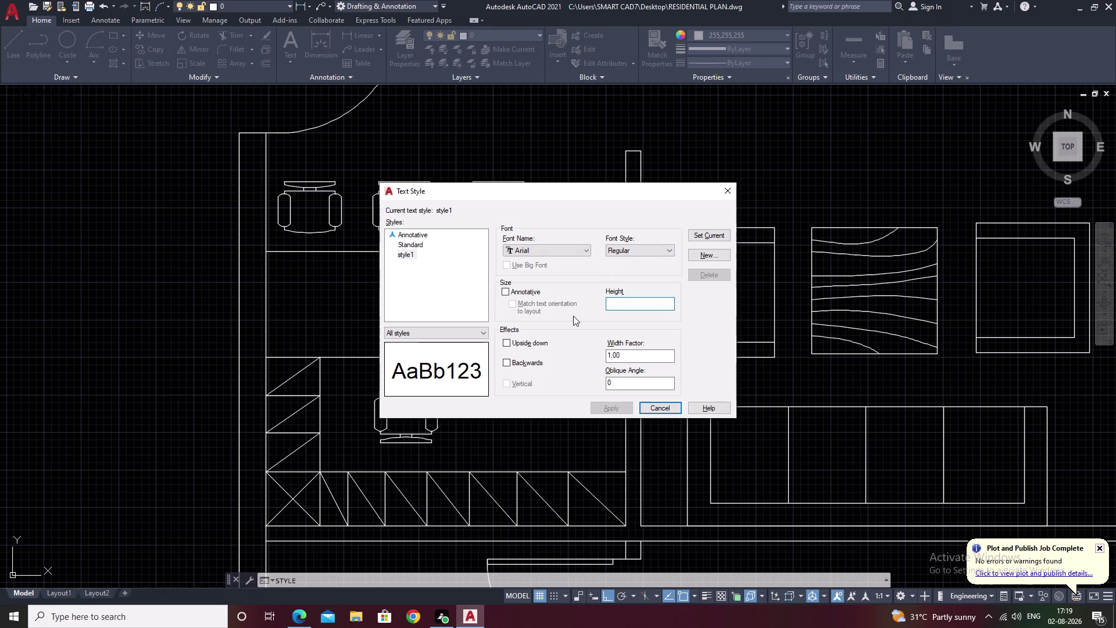
key(8)
click(612, 405)
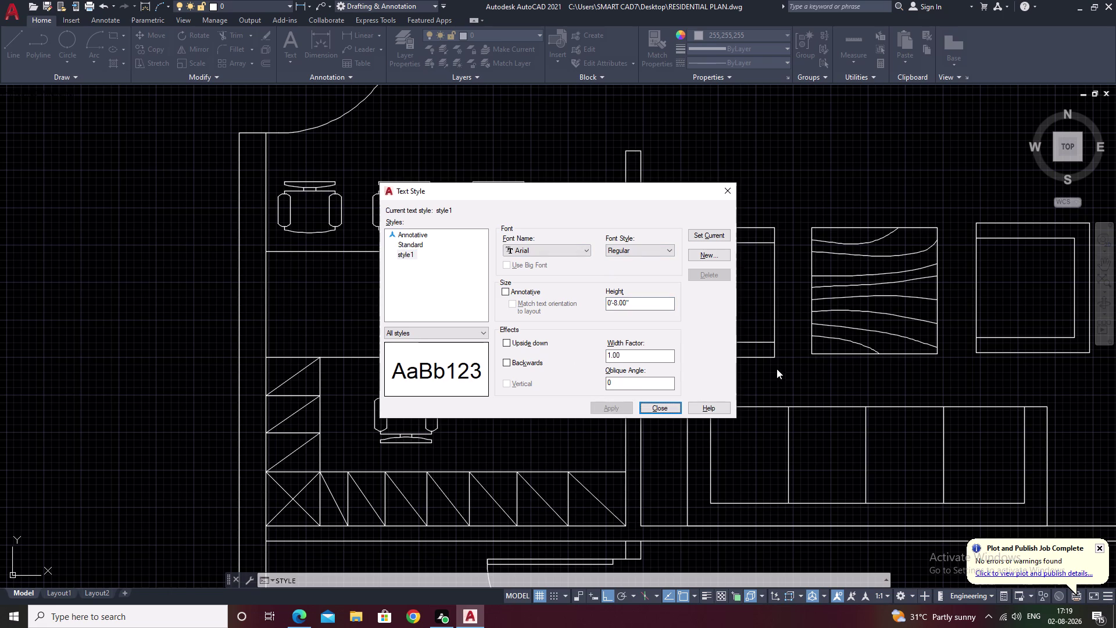
click(725, 235)
click(743, 188)
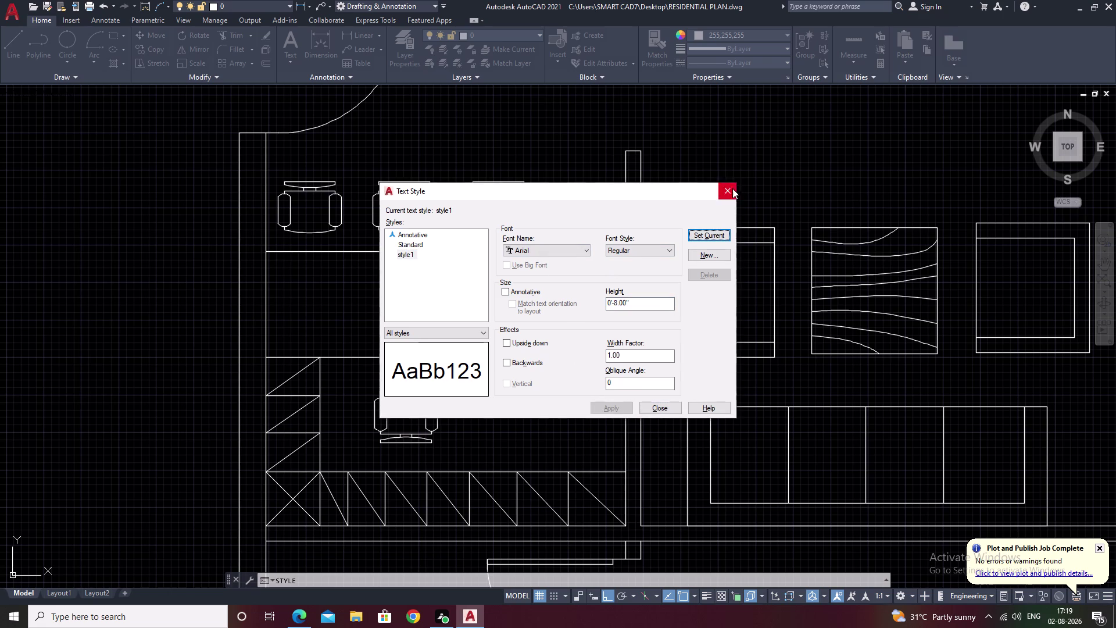
click(732, 189)
text(t)
key(space)
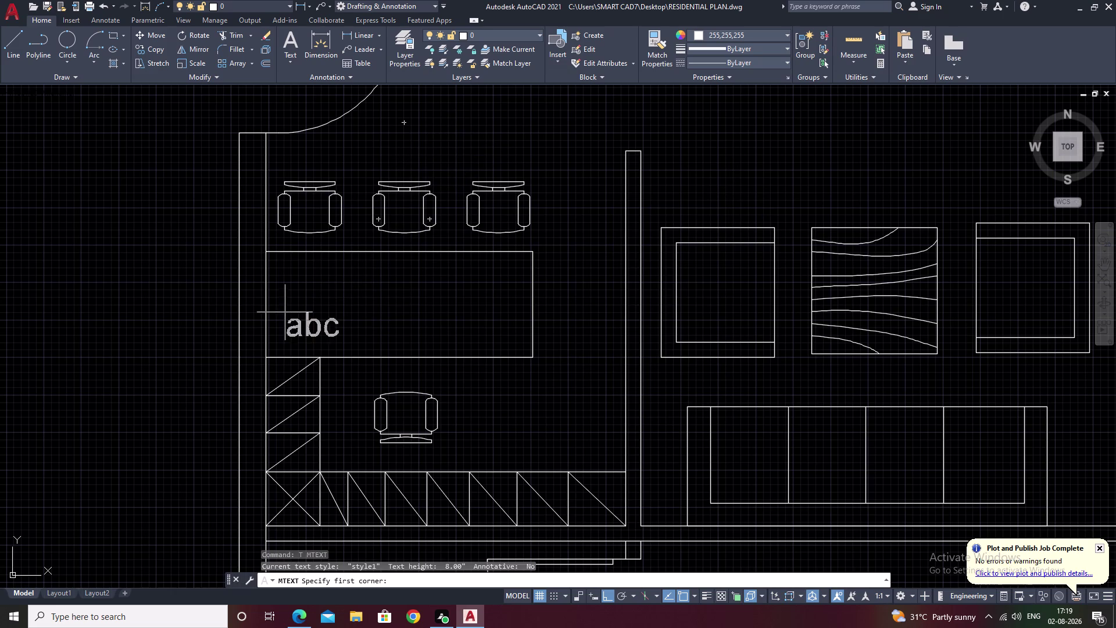
middle_drag(475, 106, 400, 331)
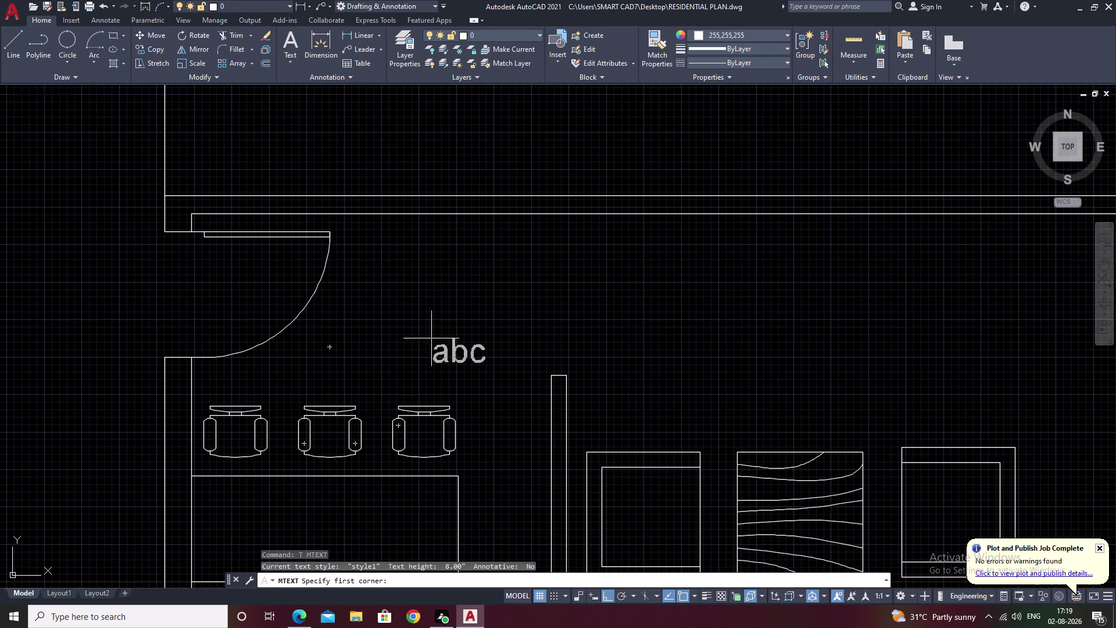
middle_drag(576, 404, 580, 276)
drag(215, 382, 410, 400)
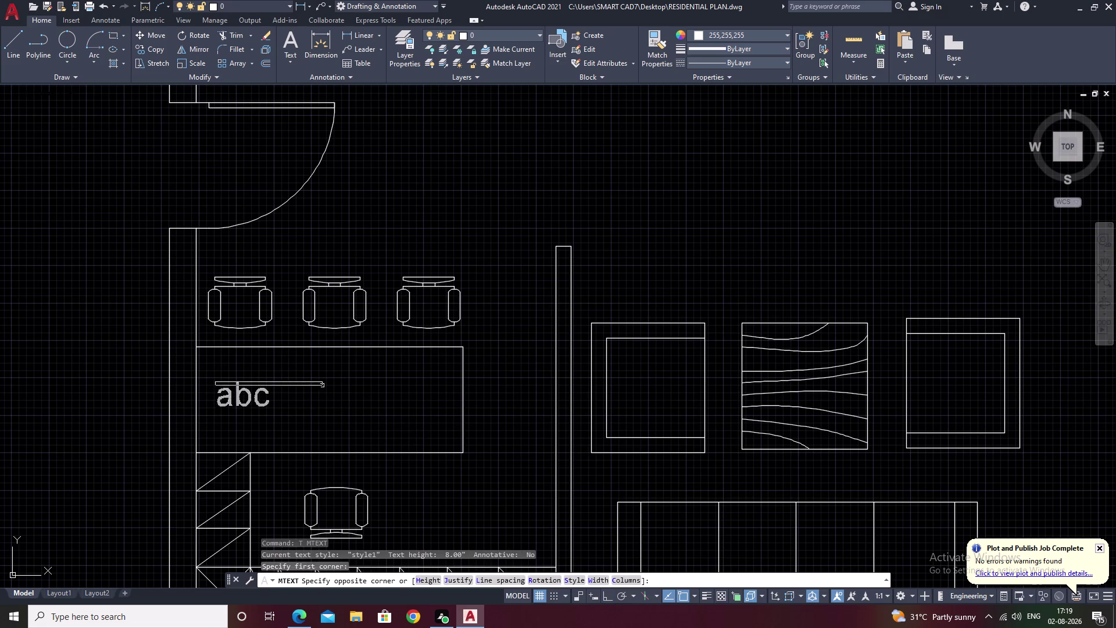
click(410, 400)
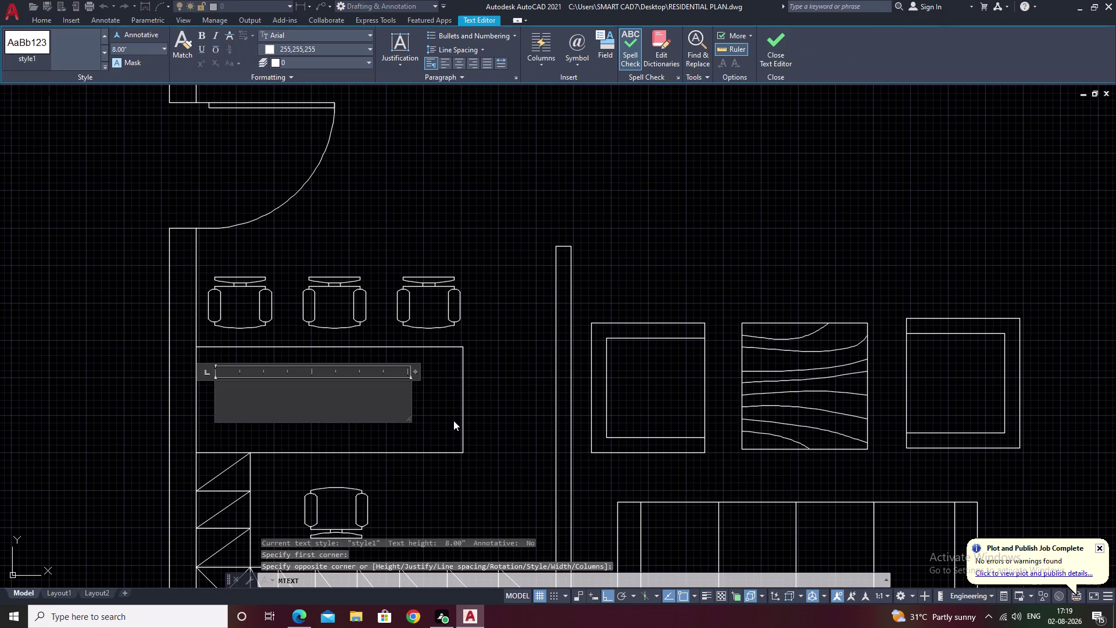
text(rec)
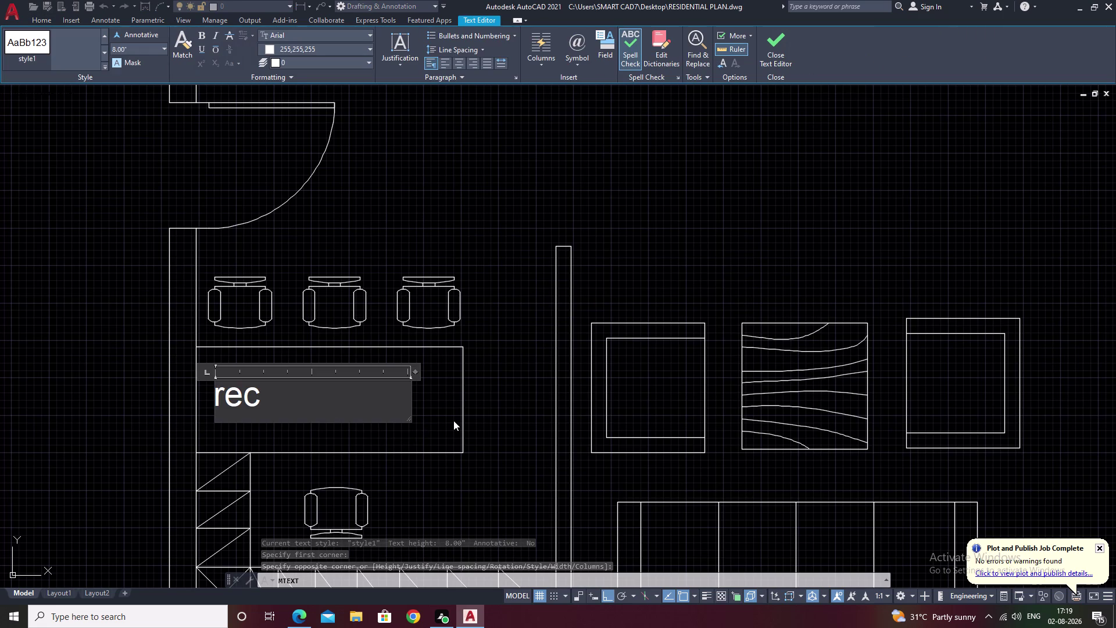
key(BackSpace)
key(BackSpace)
key(BackSpace)
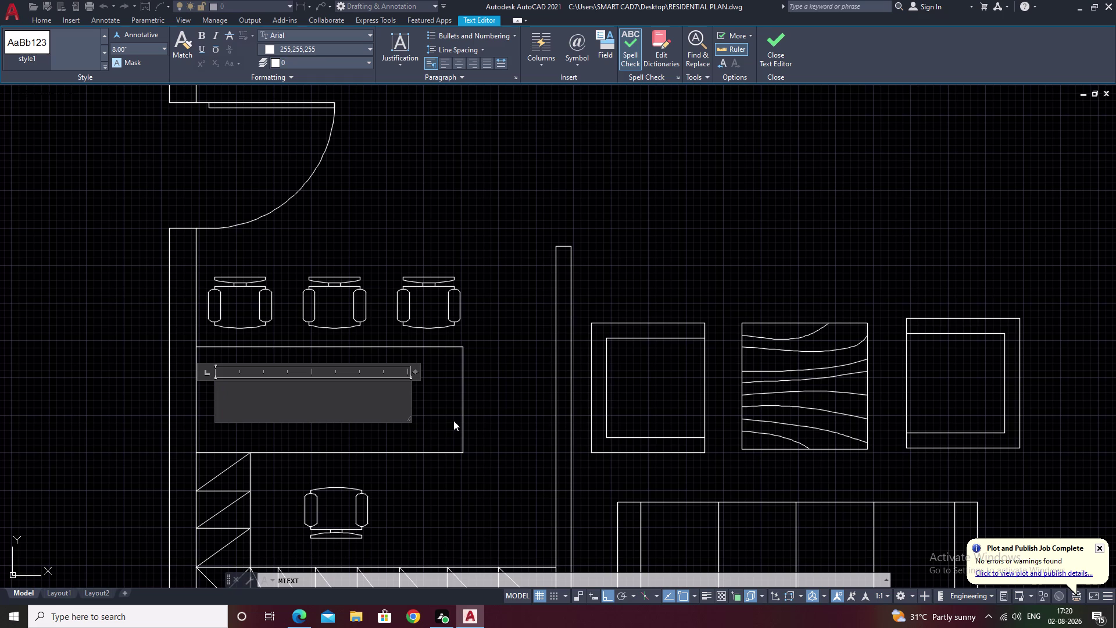
key(BackSpace)
text(RE)
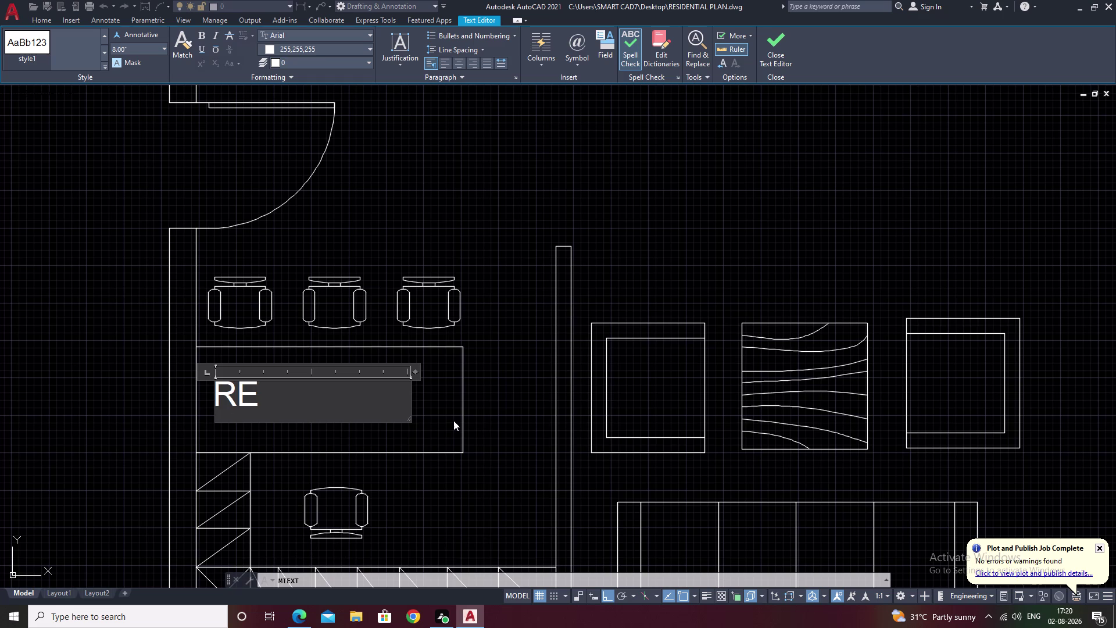
key(BackSpace)
key(BackSpace)
key(Escape)
key(Escape)
key(Escape)
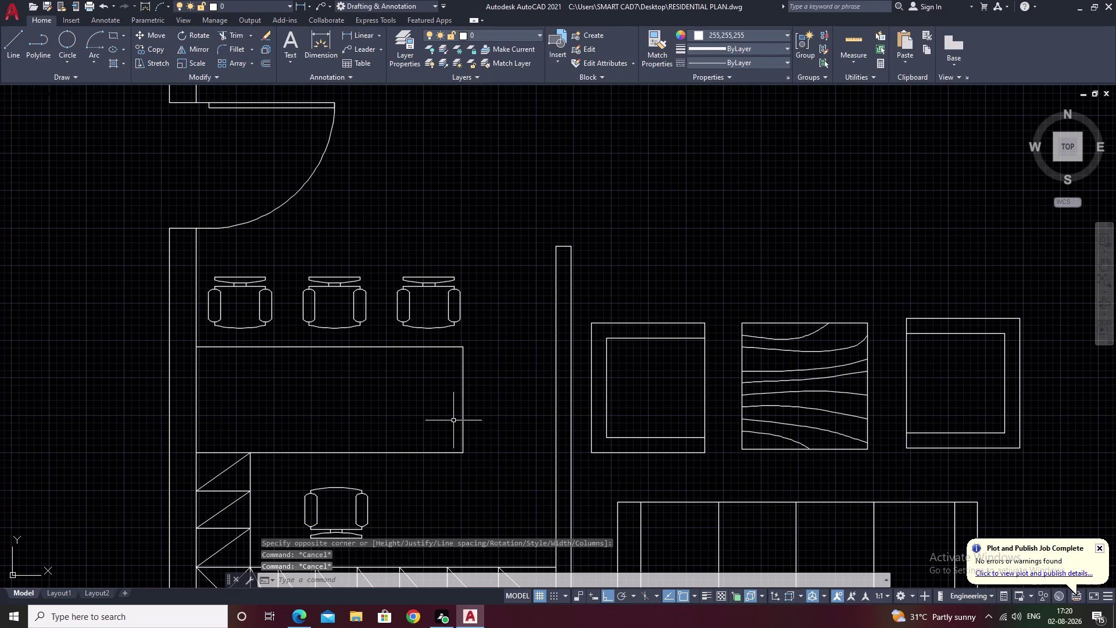
text(ST)
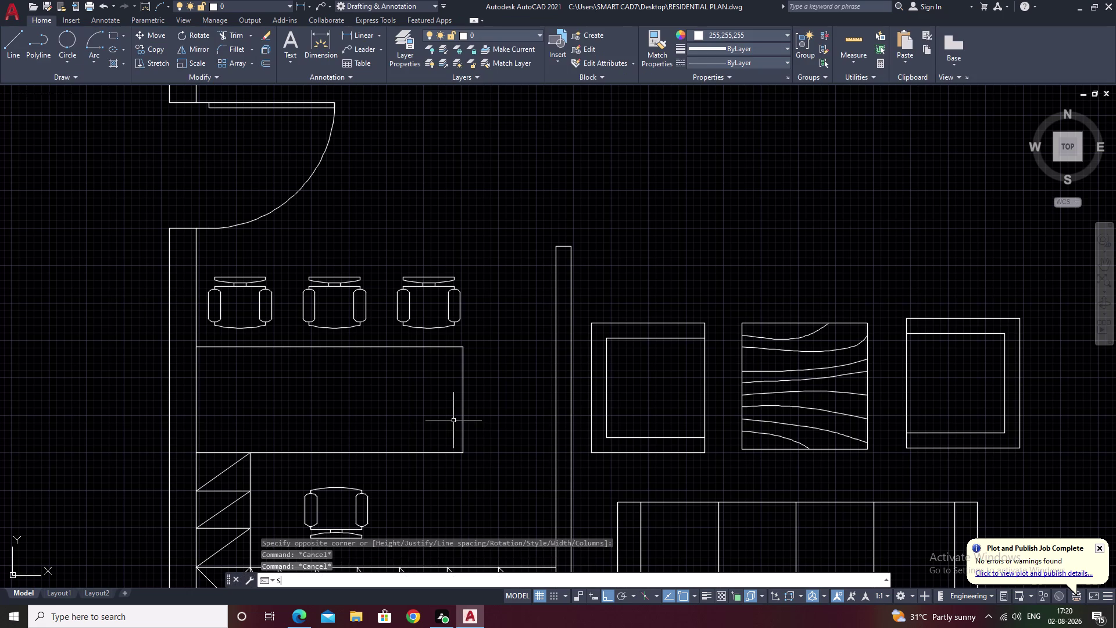
Change style1's text height to 6 inches and apply it.
text(Y)
key(space)
drag(636, 307, 575, 307)
key(BackSpace)
key(6)
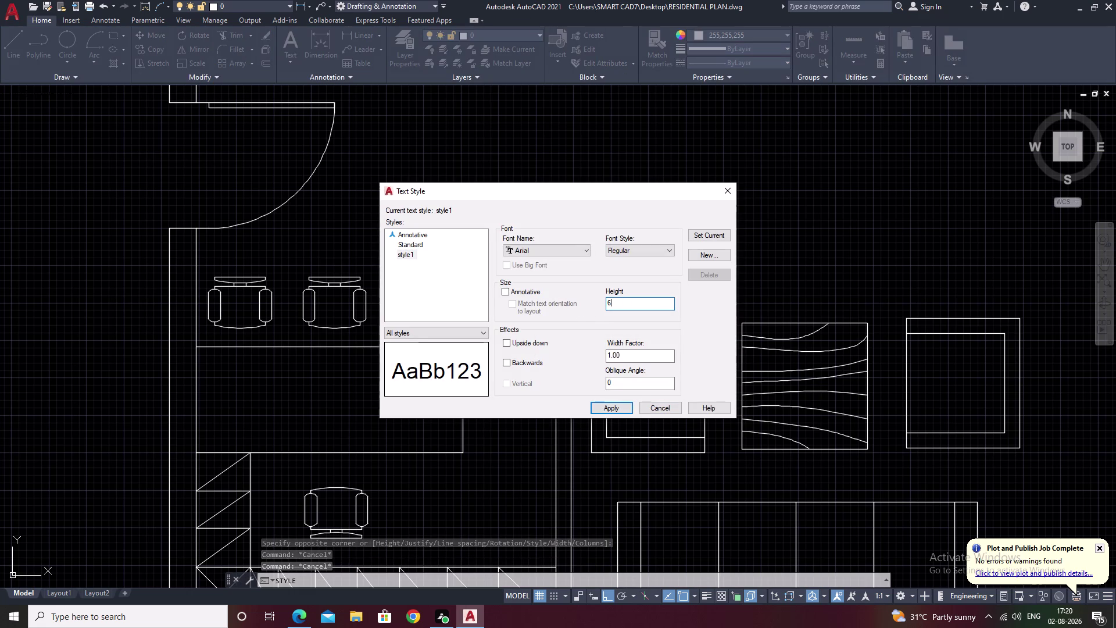
click(623, 410)
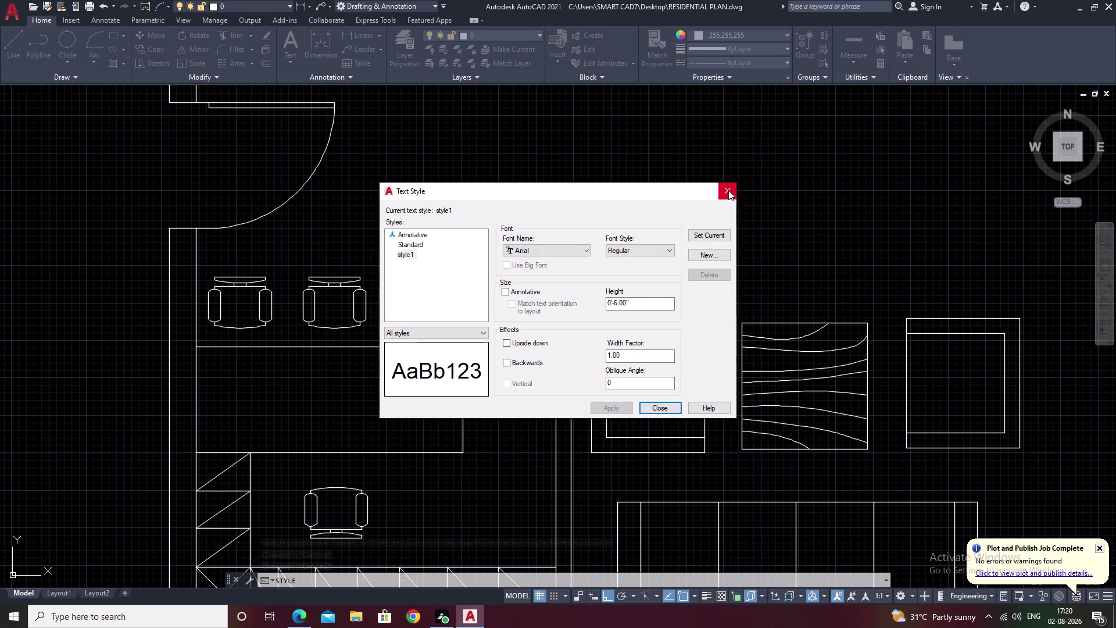
click(728, 190)
Start a multiline text box over the reception counter.
text(T)
key(space)
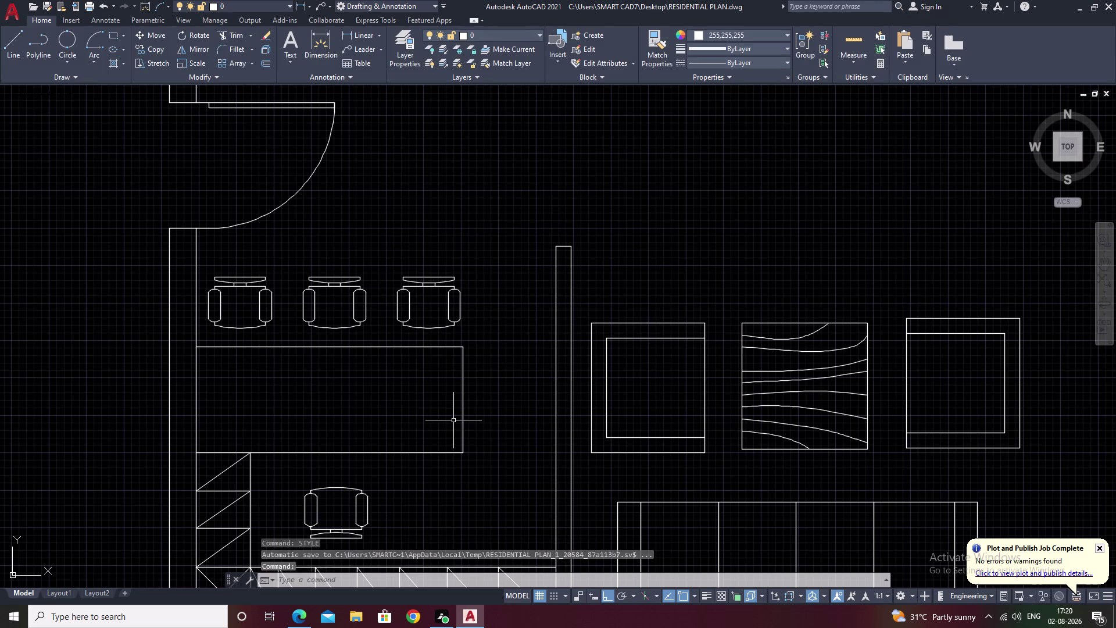
drag(238, 384, 420, 404)
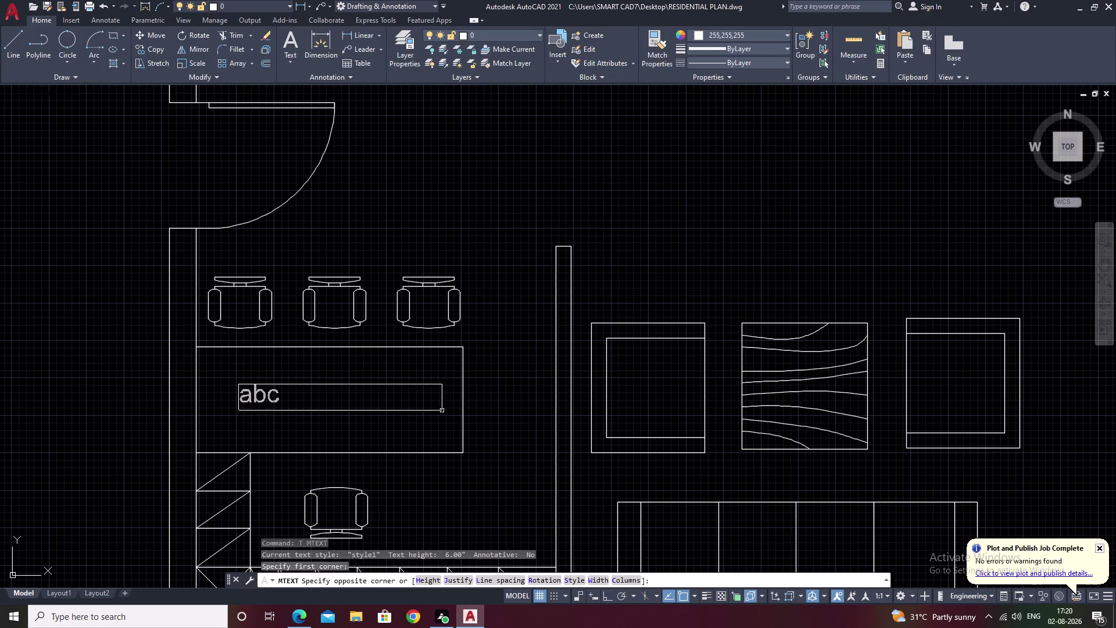
Size the text box on the counter and type RECEPTION.
click(442, 411)
text(RE)
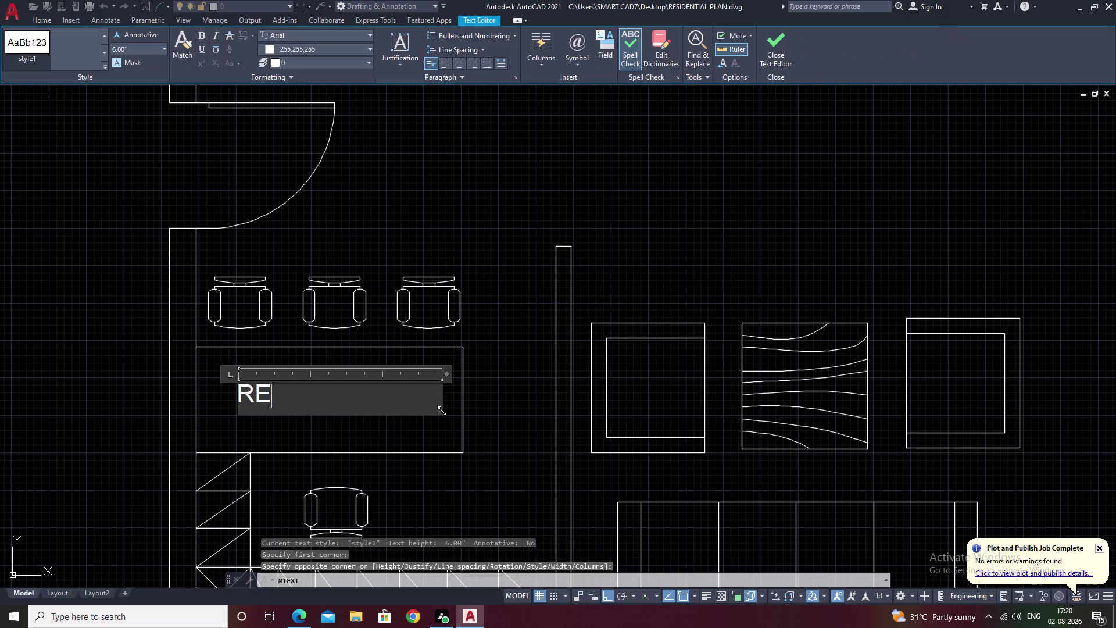
key(c)
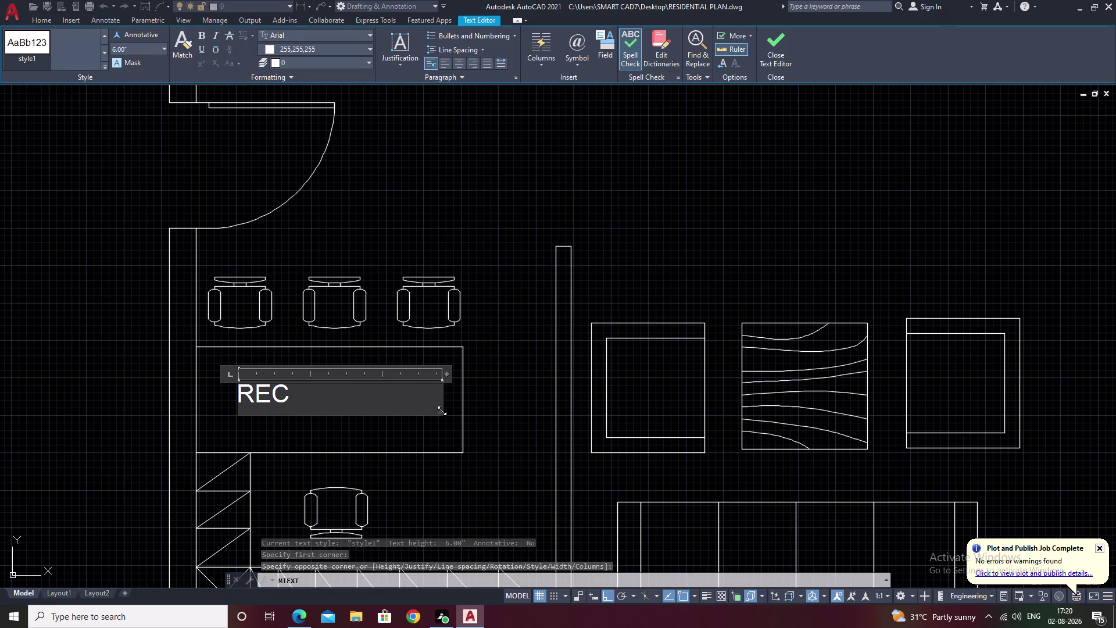
key(e)
key(p)
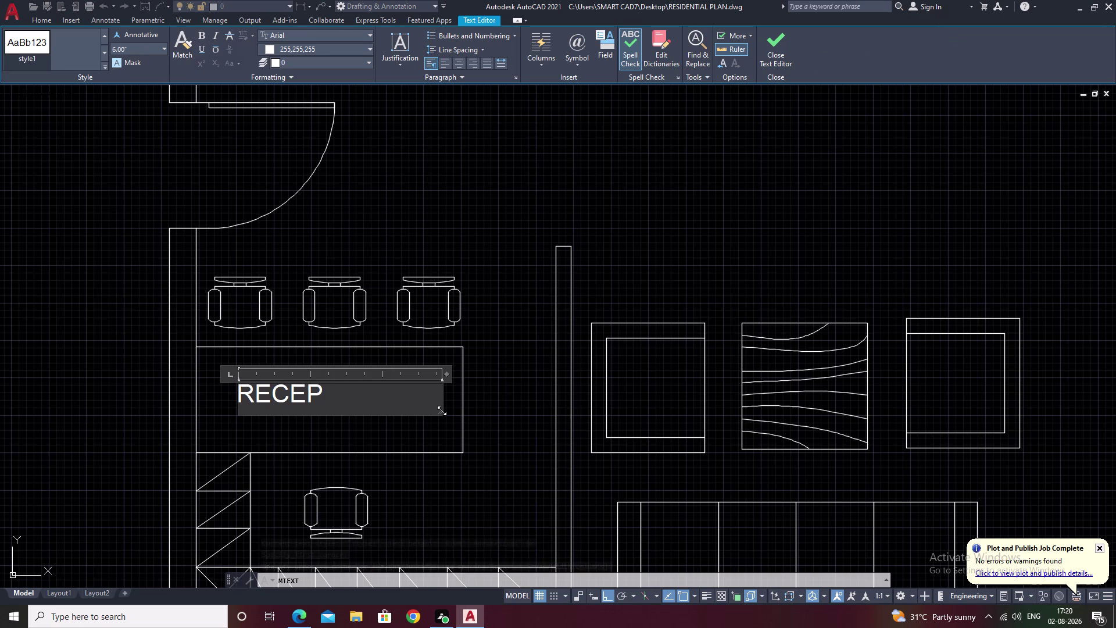
key(t)
text(IO)
key(n)
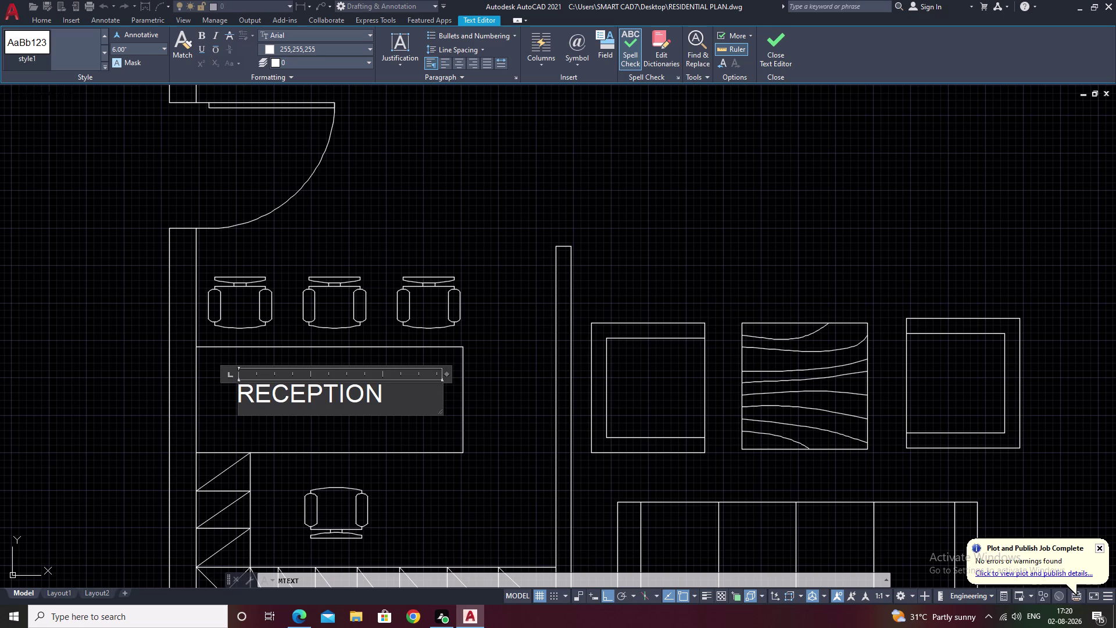
Centre-justify the RECEPTION label and finish editing it.
click(459, 61)
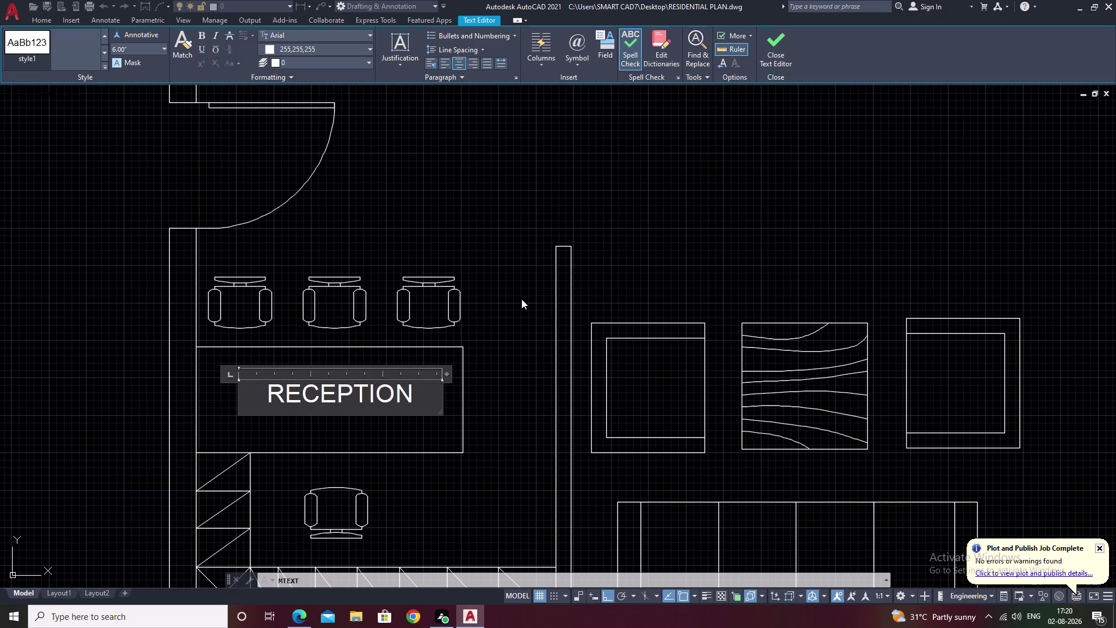
click(522, 299)
middle_drag(444, 426, 415, 296)
scroll(down, 3)
middle_drag(495, 346, 223, 371)
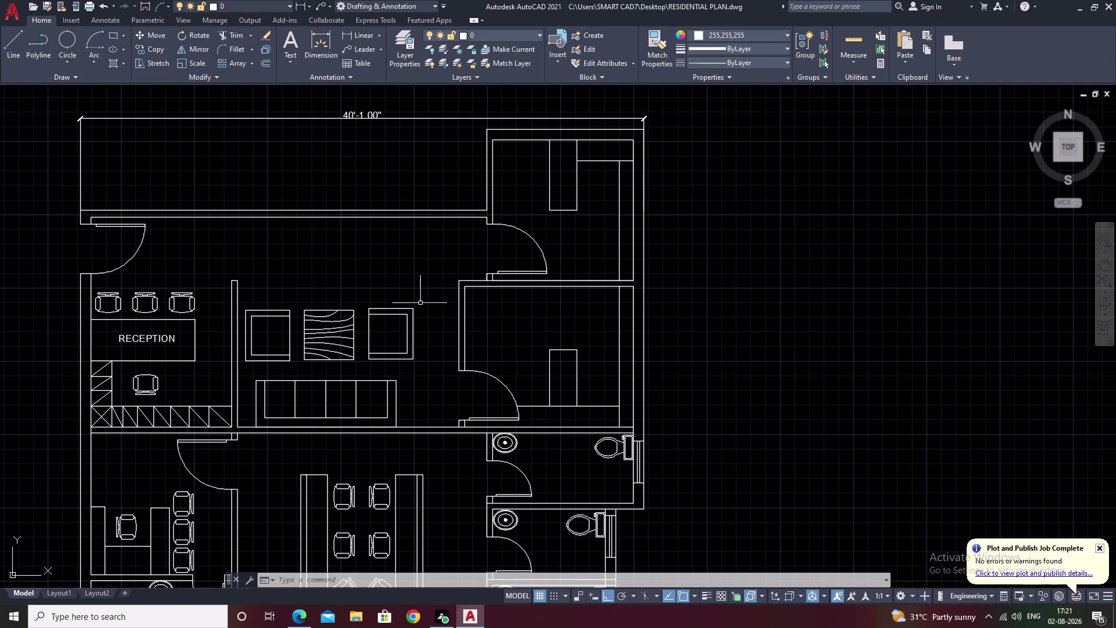
Start multiline text with a box drawn above the waiting seating.
text(T)
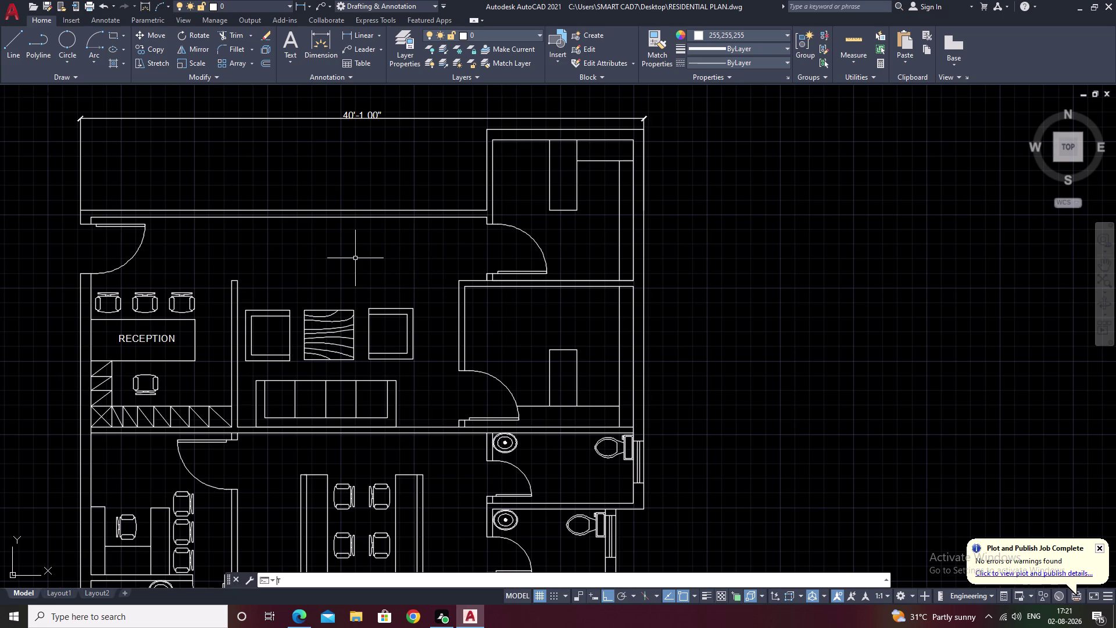
key(space)
scroll(up, 3)
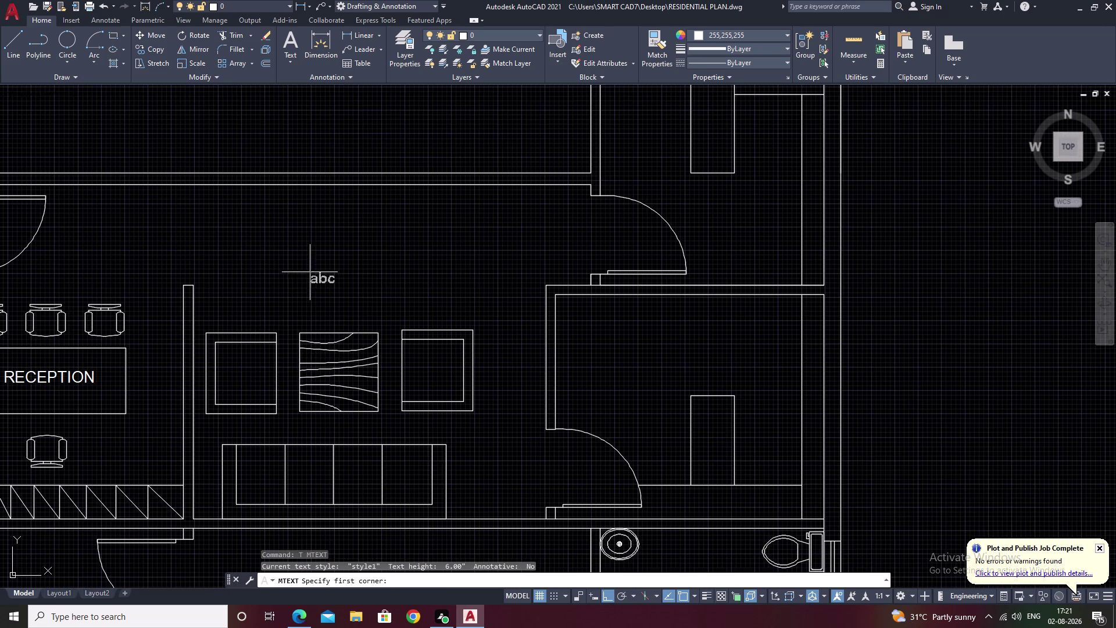
drag(249, 257, 517, 276)
drag(516, 277, 521, 293)
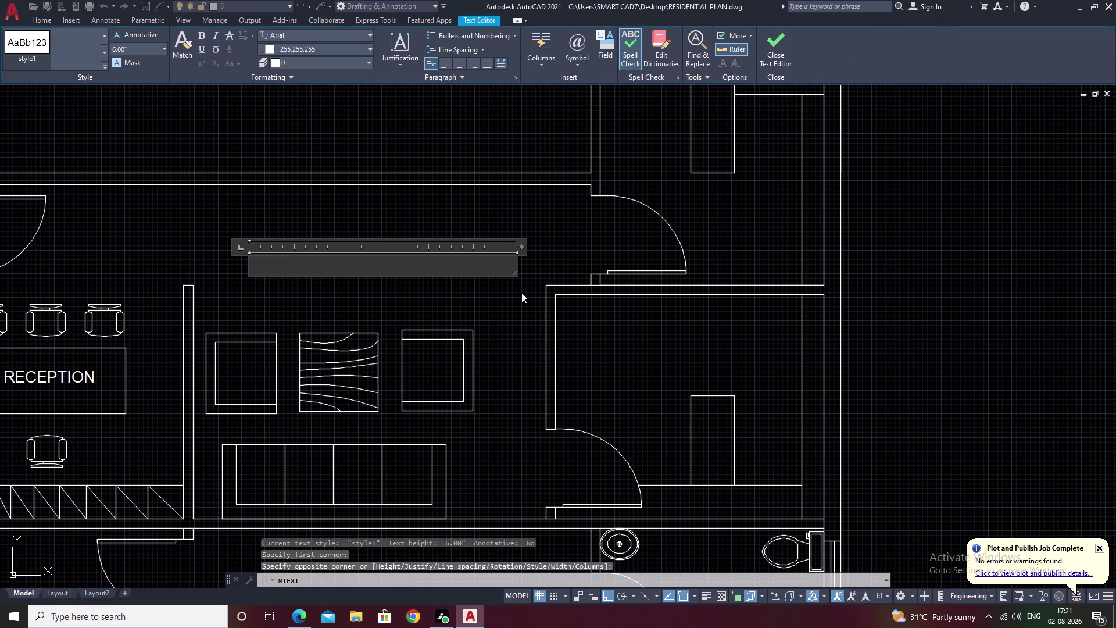
Type WAITING AREA as the first line, correcting a mistyped HALL.
text(WA)
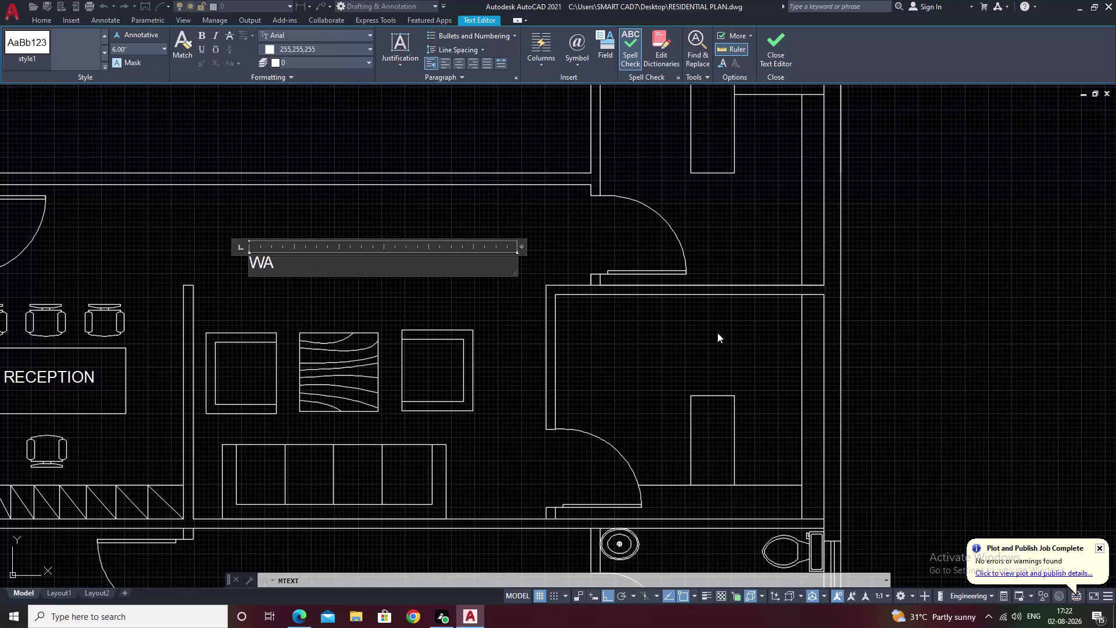
key(i)
text(TING)
key(space)
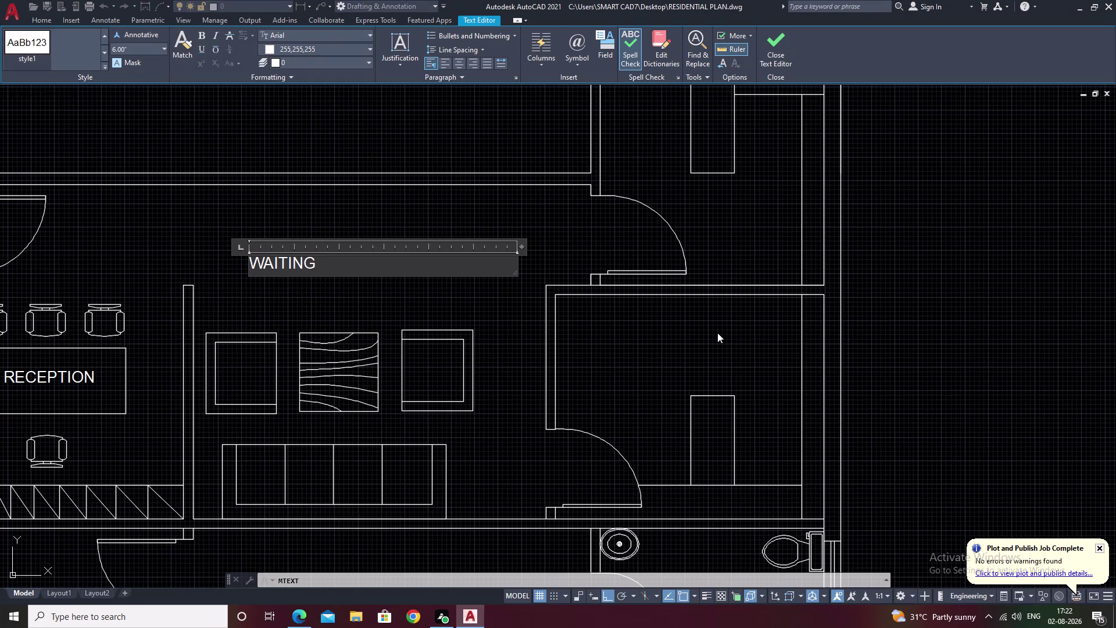
text(HA)
text(LL)
key(BackSpace)
key(BackSpace)
key(BackSpace)
key(BackSpace)
text(ARE)
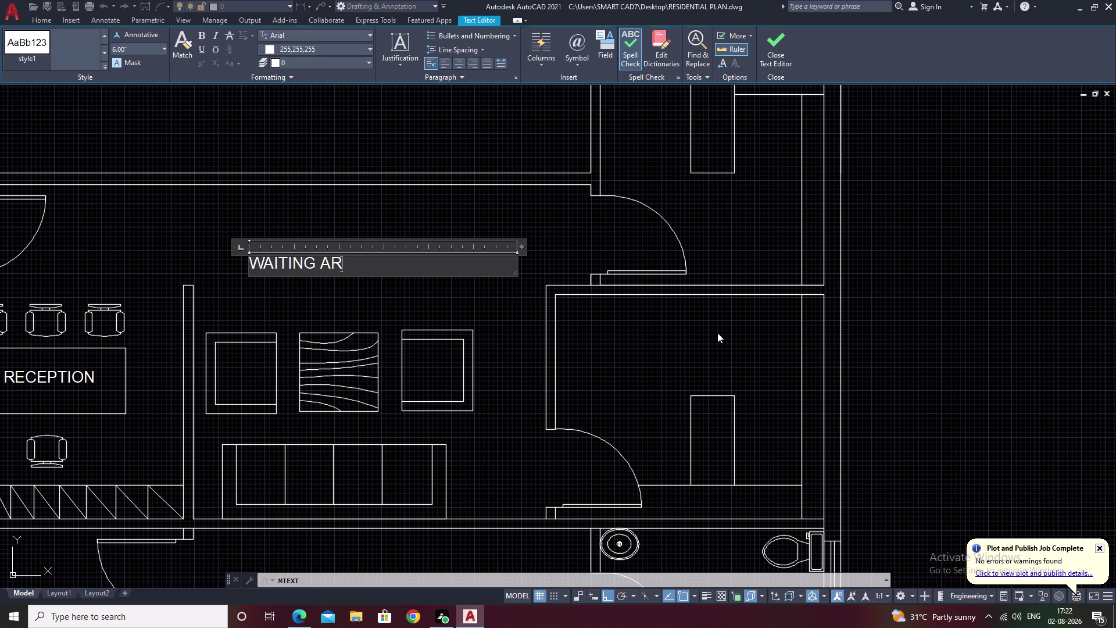
key(a)
key(Return)
Type the room size 14'-5" * 15'-9" on the second line.
text(1)
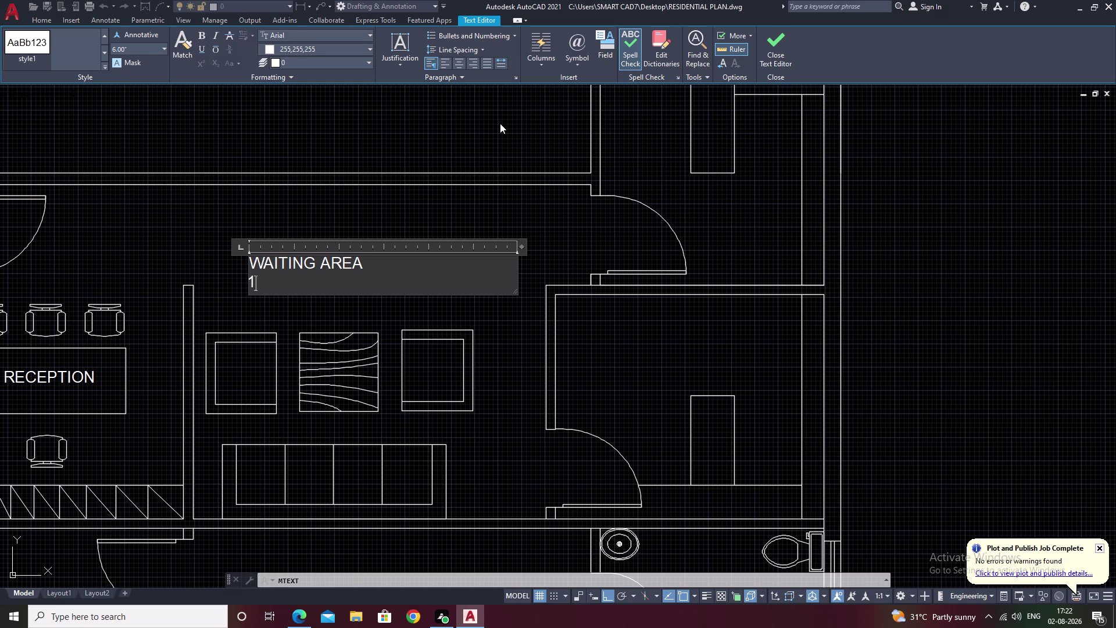
text(4)
key(apostrophe)
text(-5)
key(shift+colon)
key(BackSpace)
key(shift+quotedbl)
key(space)
text(*)
key(space)
text(15)
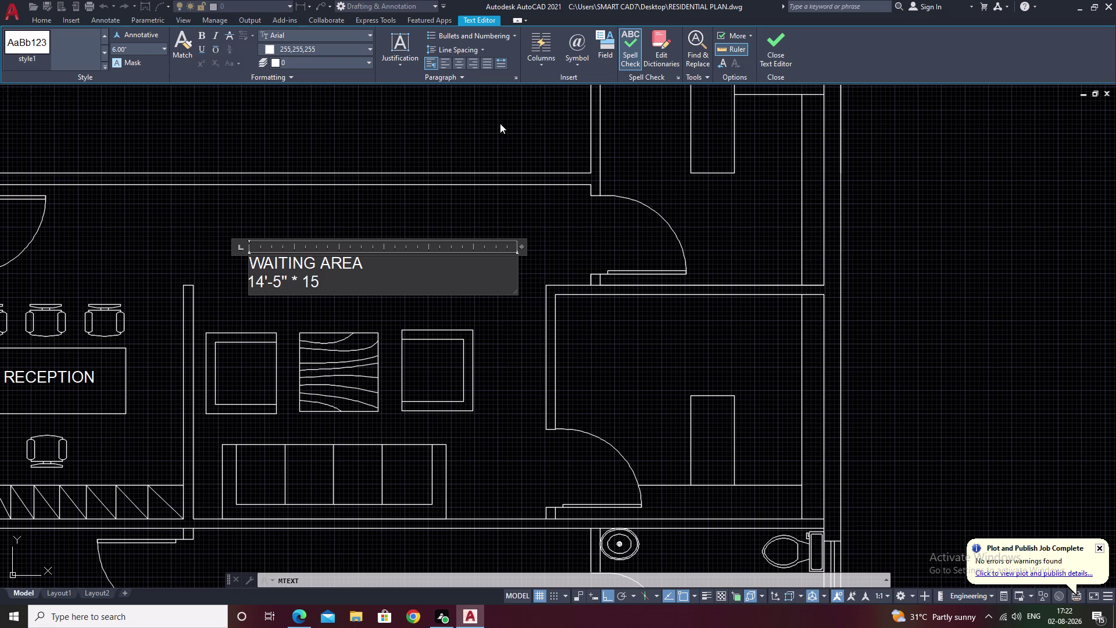
text(-9)
key(shift+quotedbl)
Centre both lines of the waiting-area label and finish editing it.
click(318, 279)
key(apostrophe)
click(460, 63)
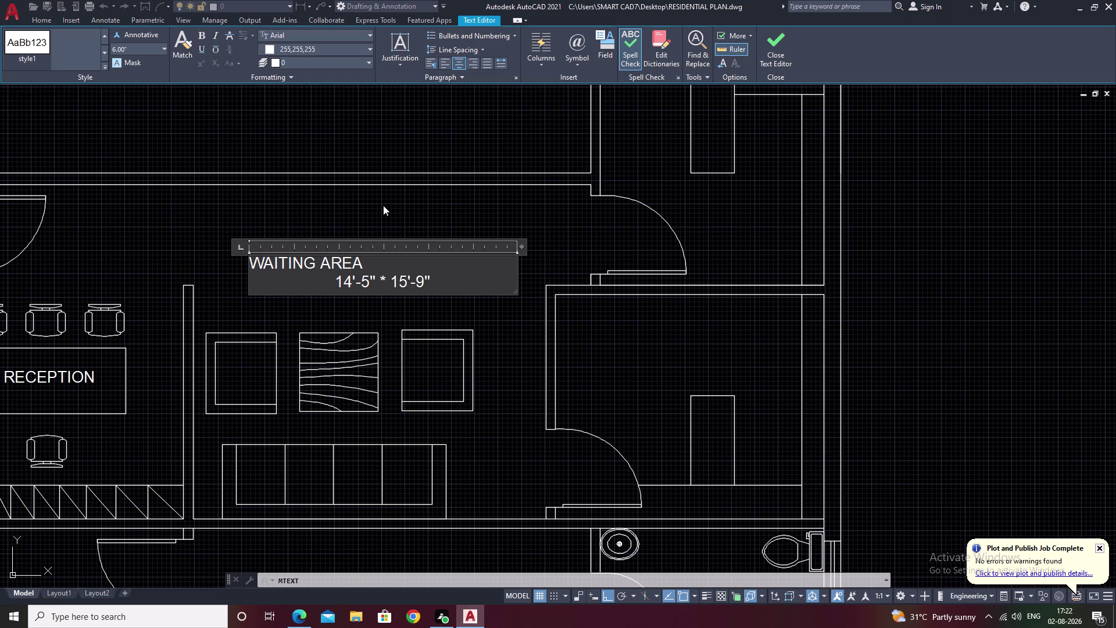
click(253, 265)
click(457, 63)
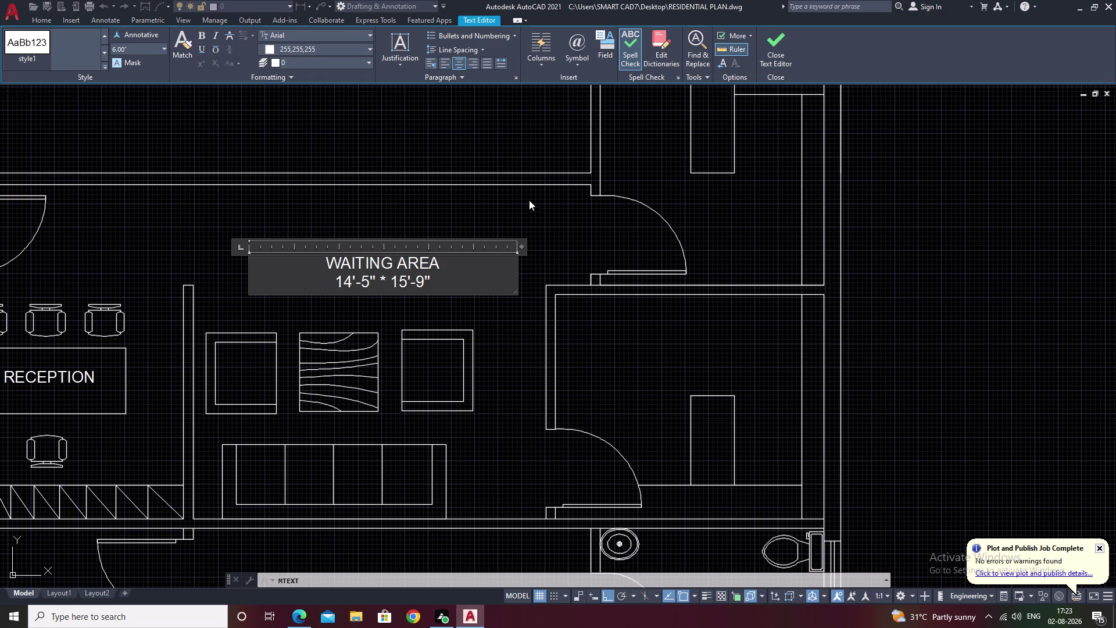
click(525, 234)
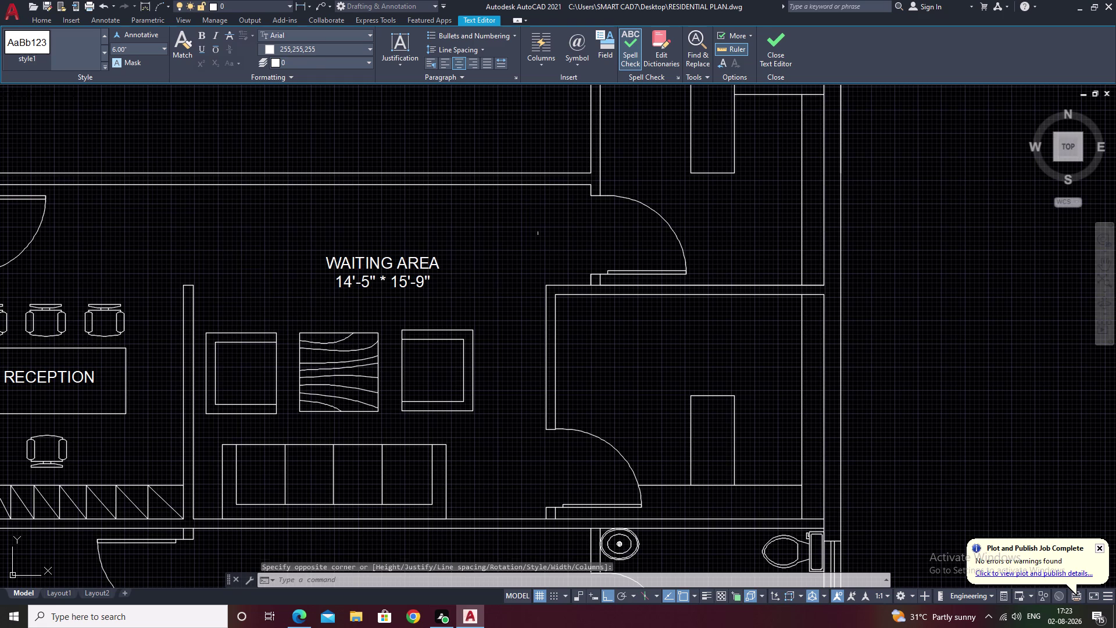
middle_drag(491, 255, 420, 295)
middle_drag(617, 258, 519, 328)
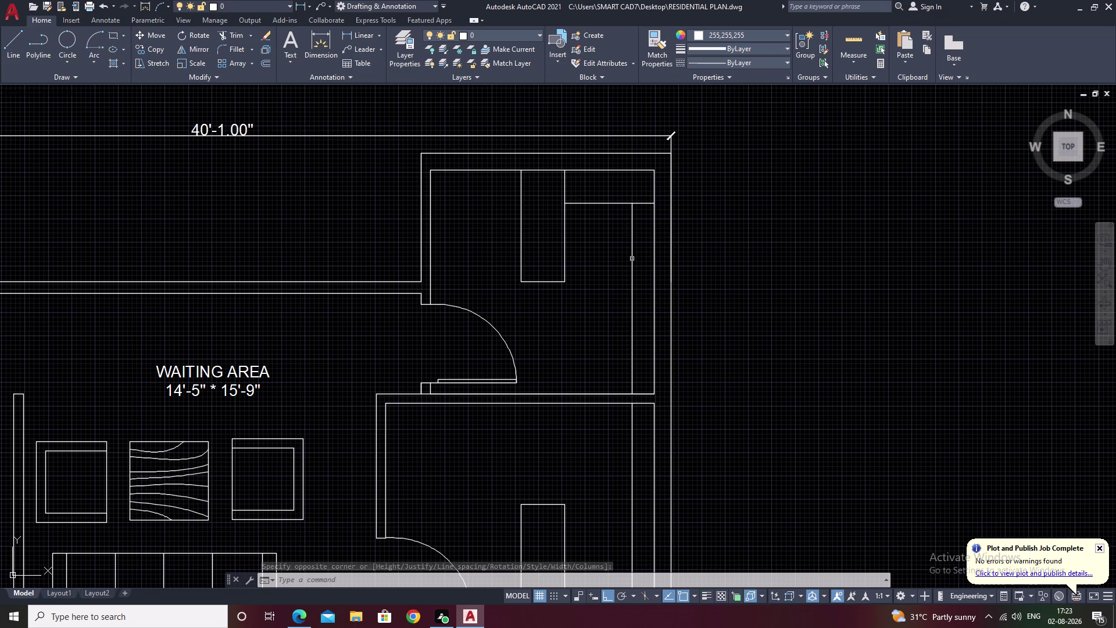
Draw a text box in the manager's room and enter the centred heading MANAGER ROOM.
key(t)
key(space)
scroll(up, 3)
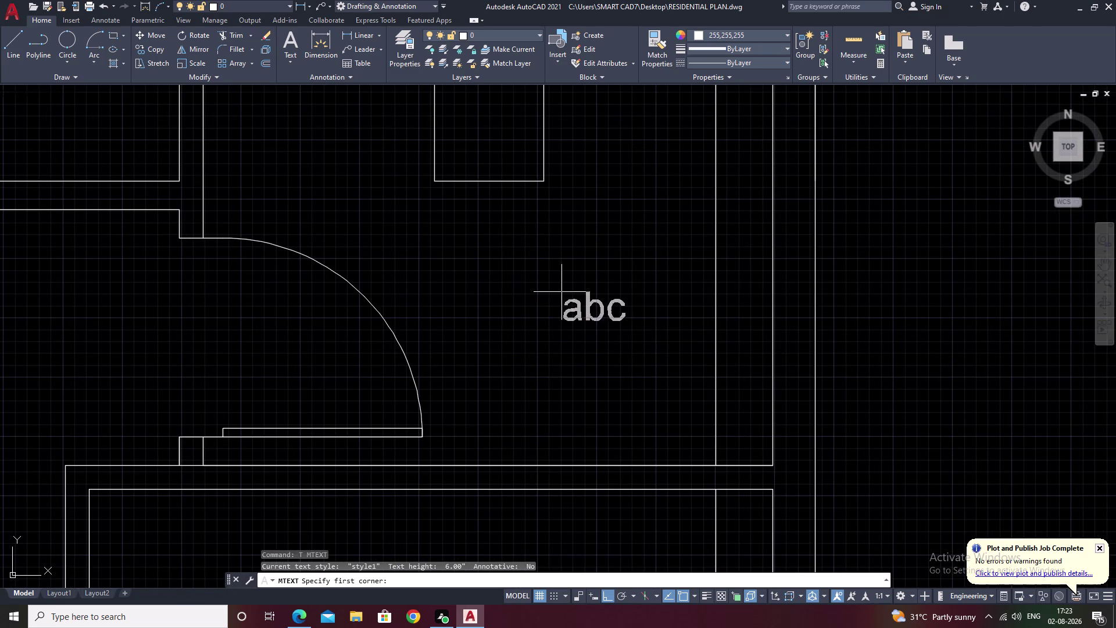
scroll(down, 3)
scroll(down, 3)
scroll(up, 3)
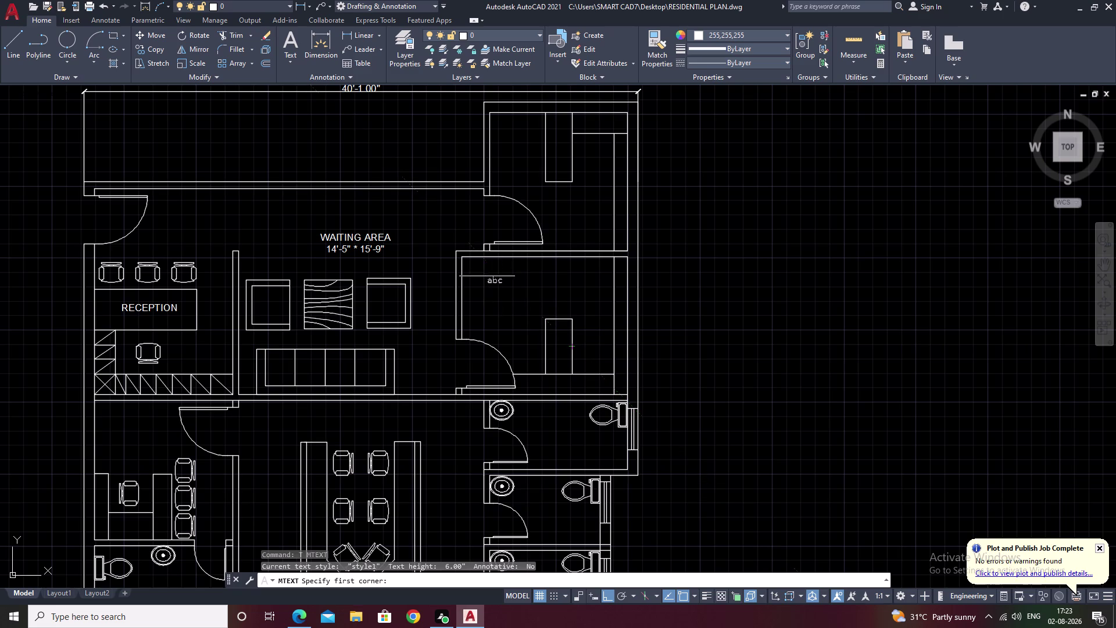
drag(482, 276, 564, 286)
click(599, 298)
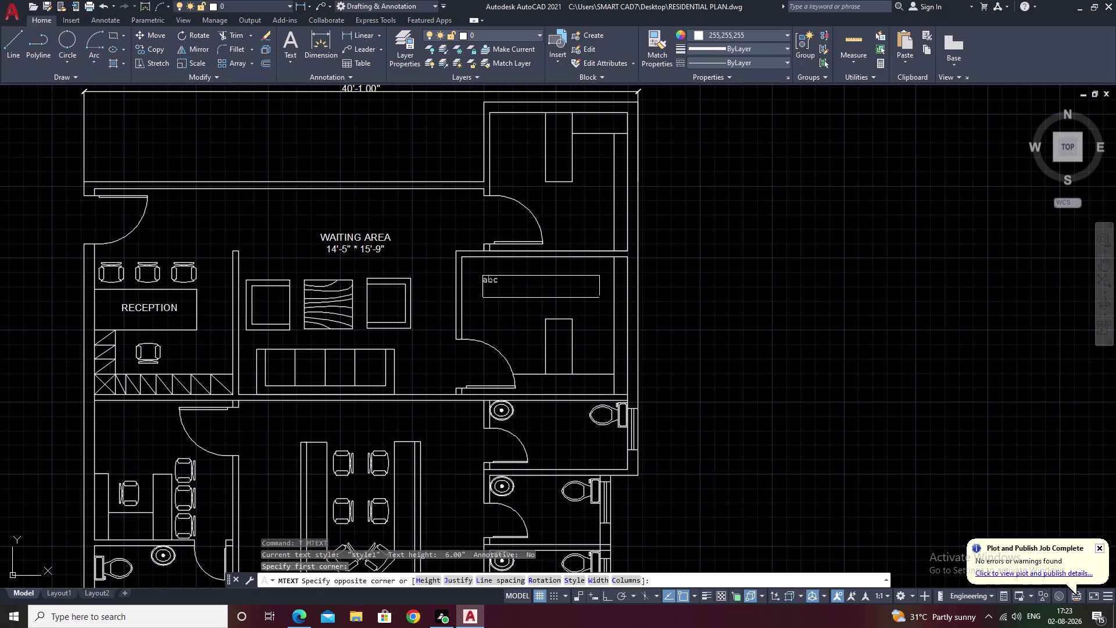
text(MA)
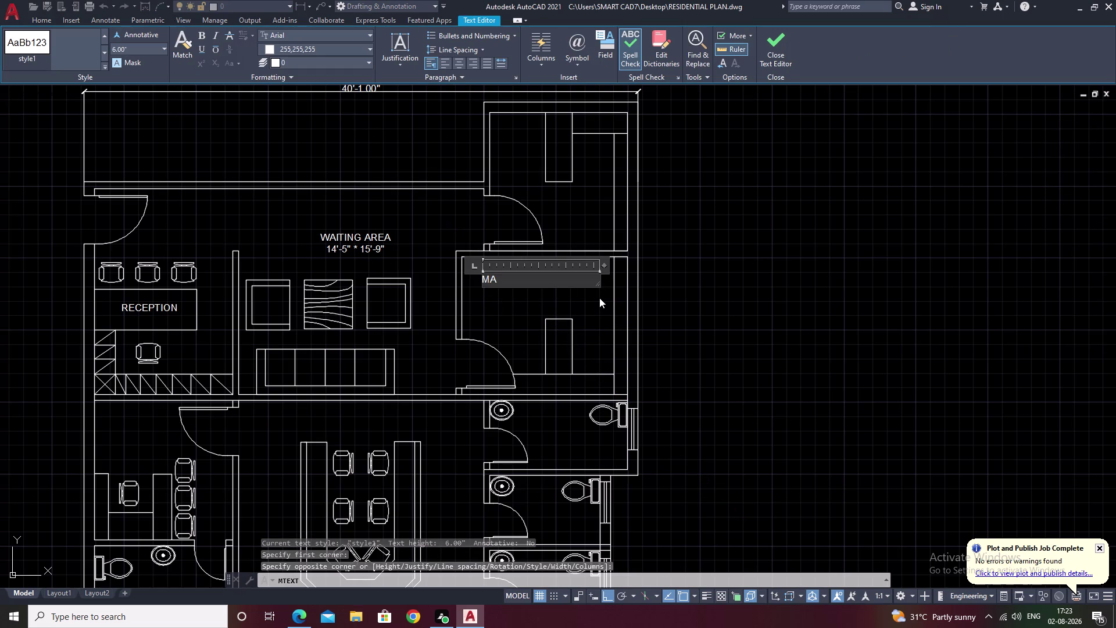
text(NA)
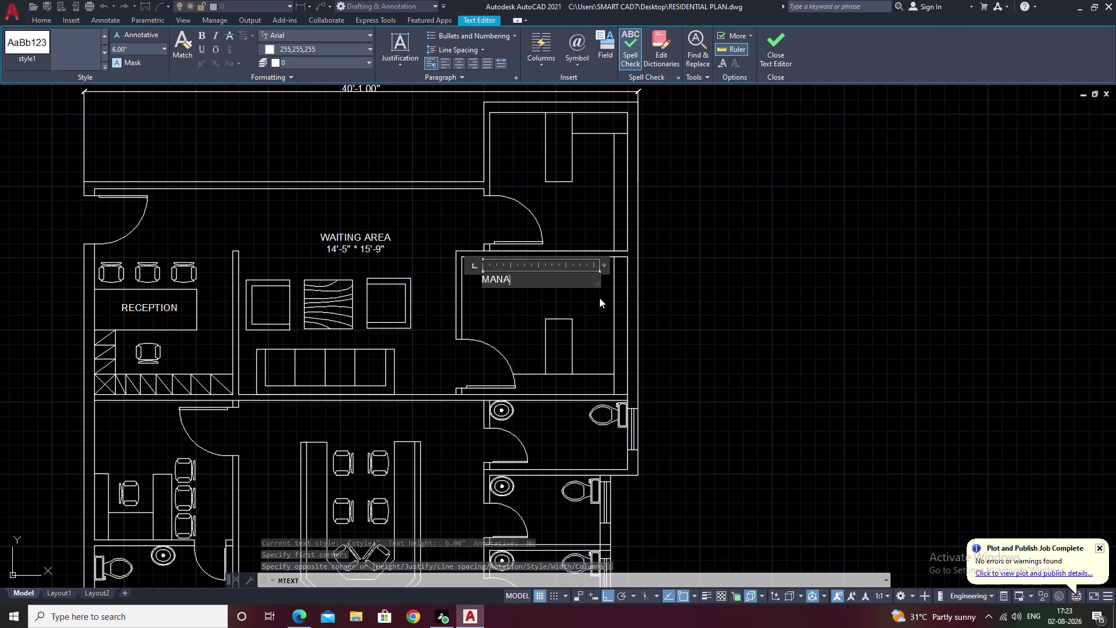
text(GER)
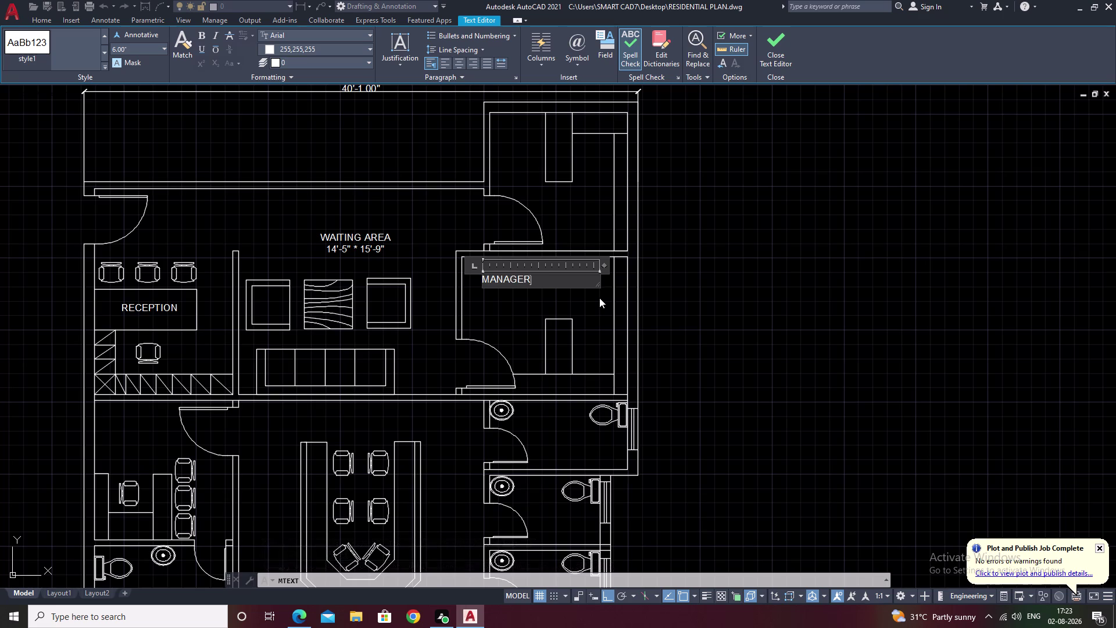
key(space)
text(R)
text(OO)
key(m)
click(453, 64)
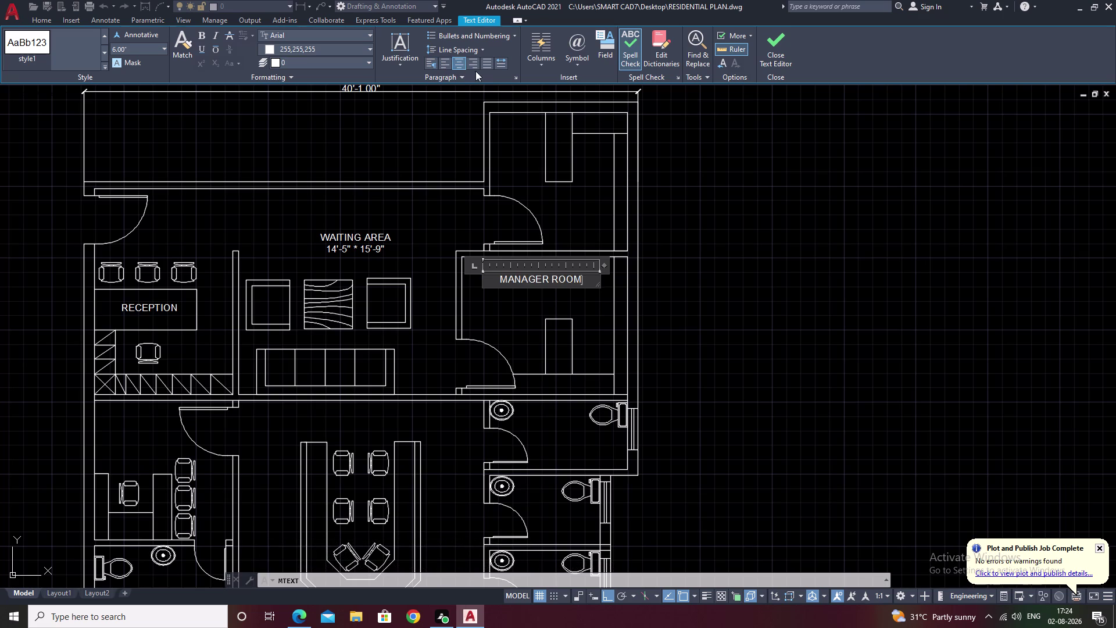
Add the size line 12' * 10' beneath the heading and close the text editor.
key(Return)
text(12)
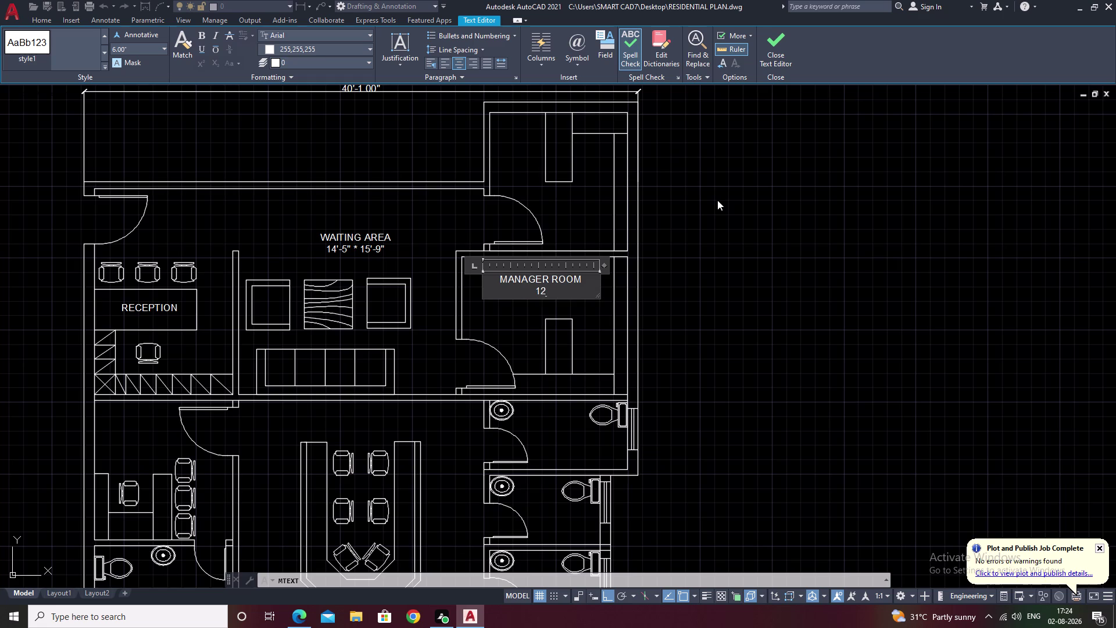
text(')
key(space)
text(*)
key(space)
text(1)
text(0)
key(apostrophe)
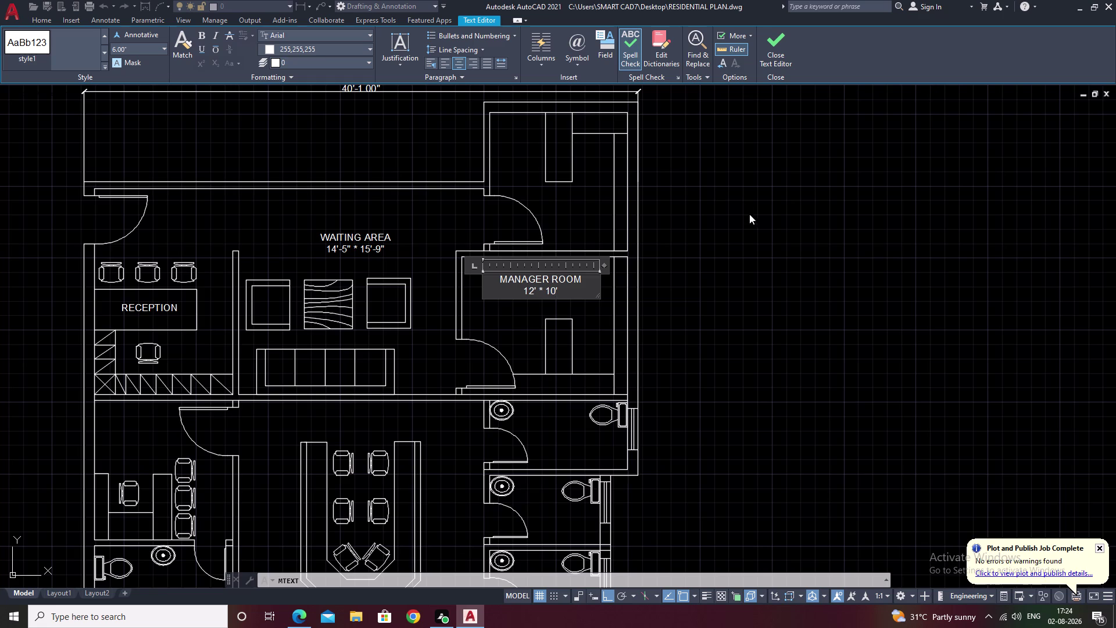
click(738, 262)
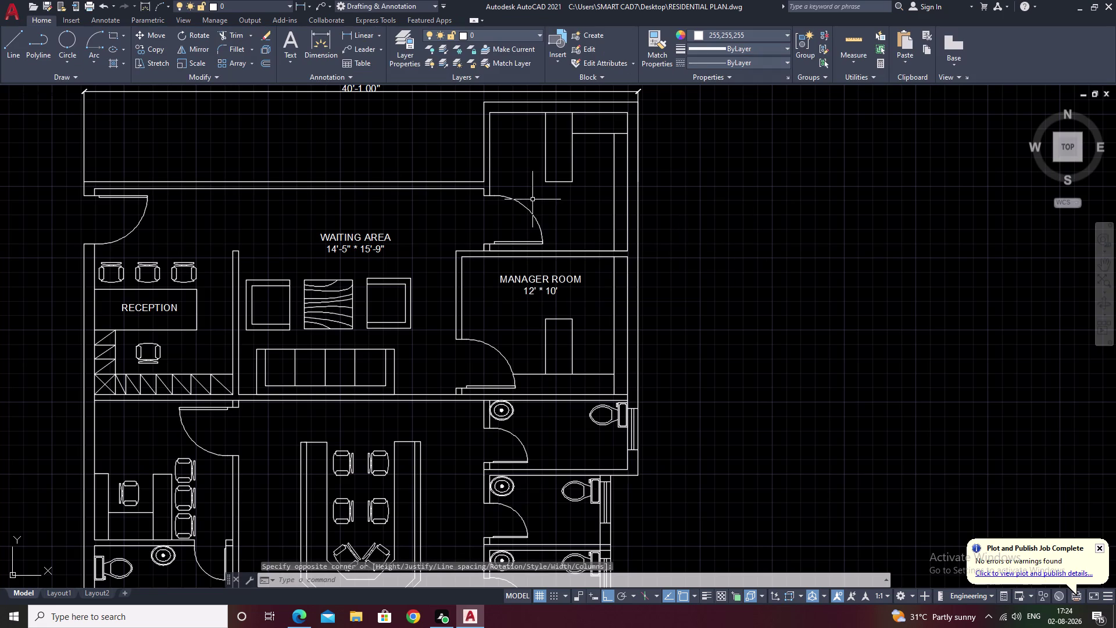
Place a text box in the top-right room and type ACCOUNT.
key(space)
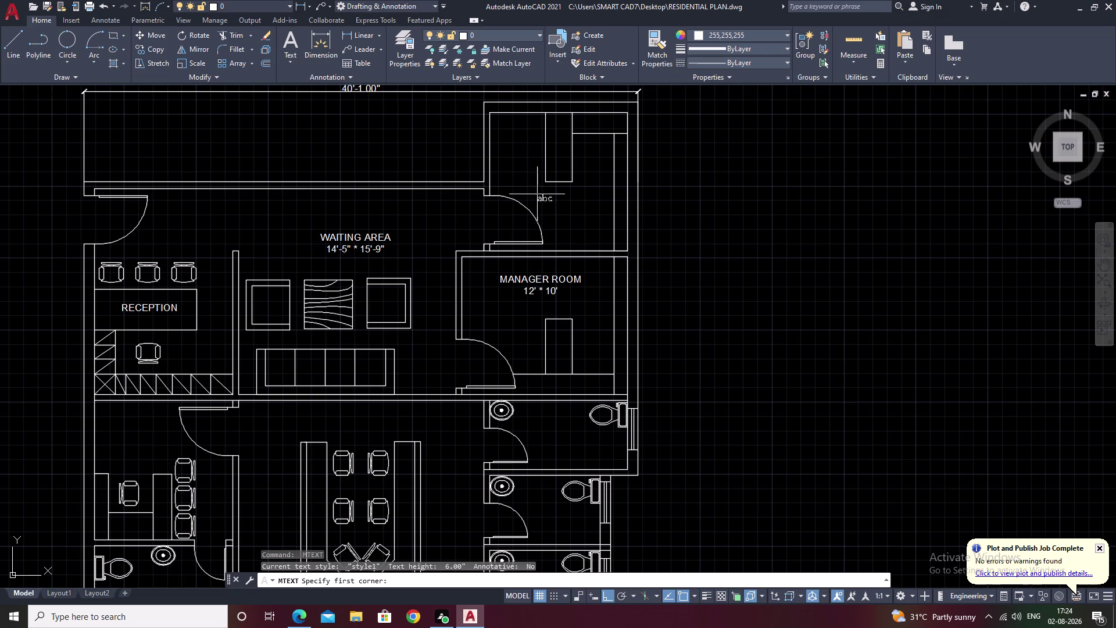
drag(531, 191, 596, 200)
click(602, 205)
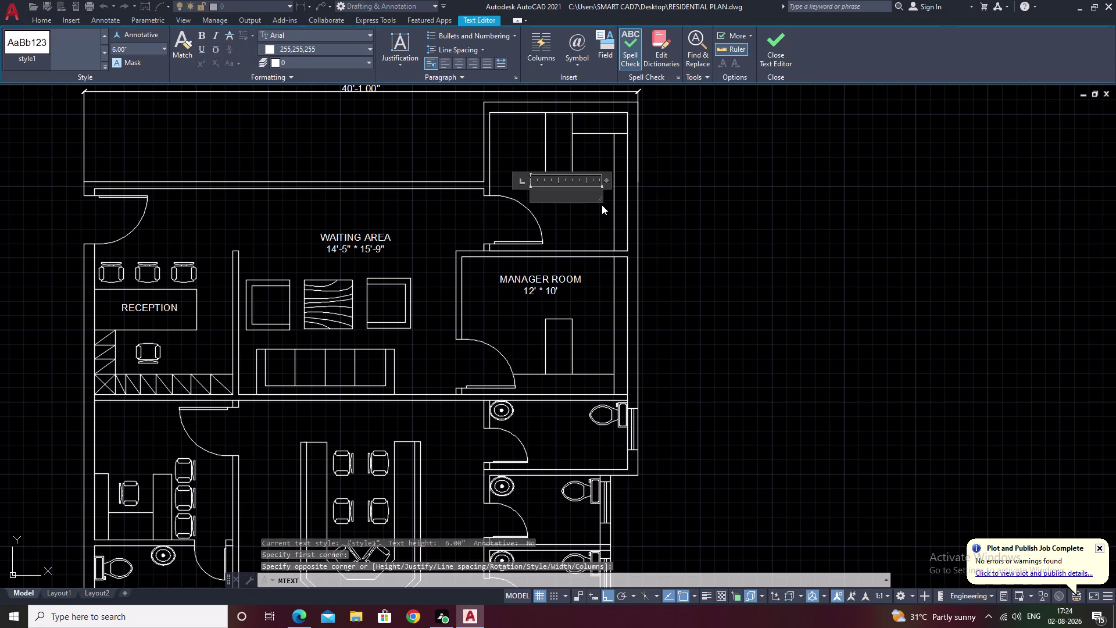
text(ACC)
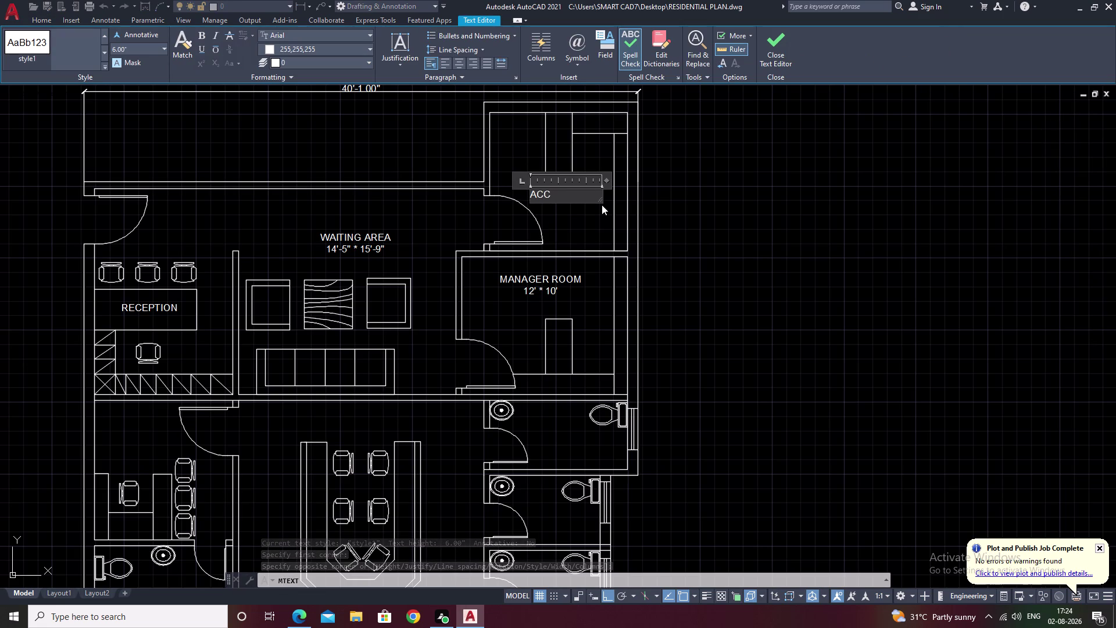
text(OU)
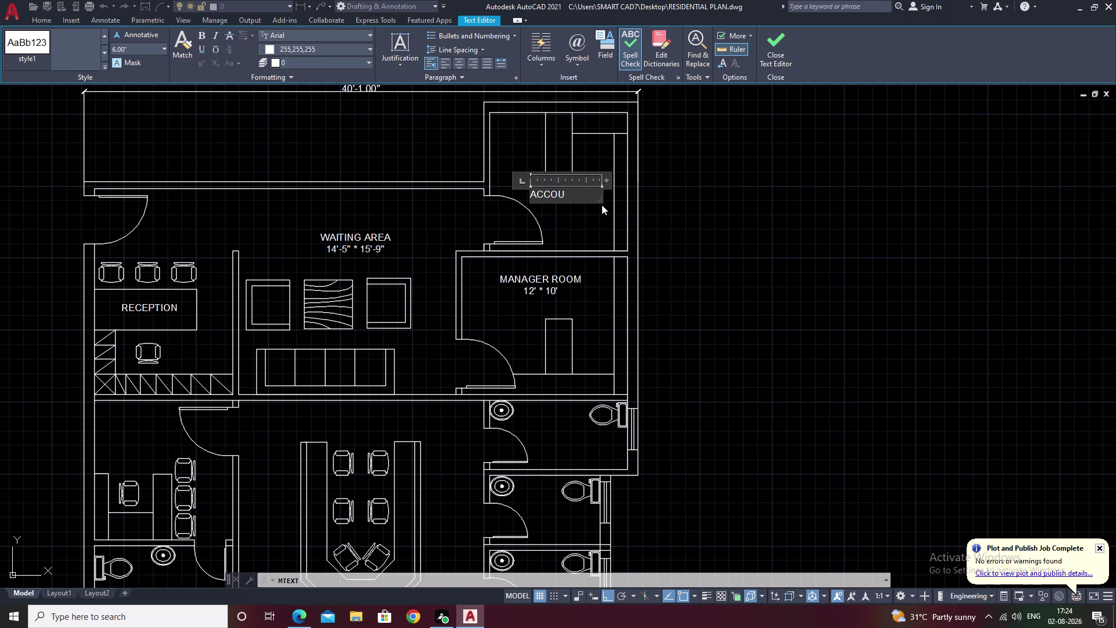
text(NT)
Add the 10' * 10' size line, centre both lines and close the editor.
key(Return)
text(10)
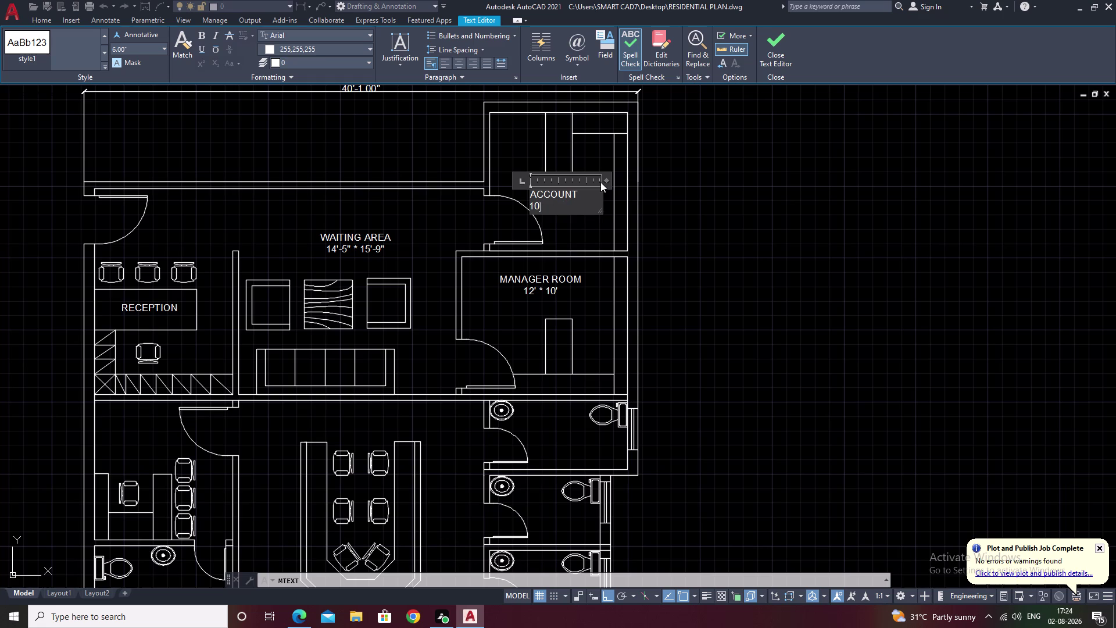
text(')
key(space)
text(*)
key(space)
text(10)
key(apostrophe)
click(460, 64)
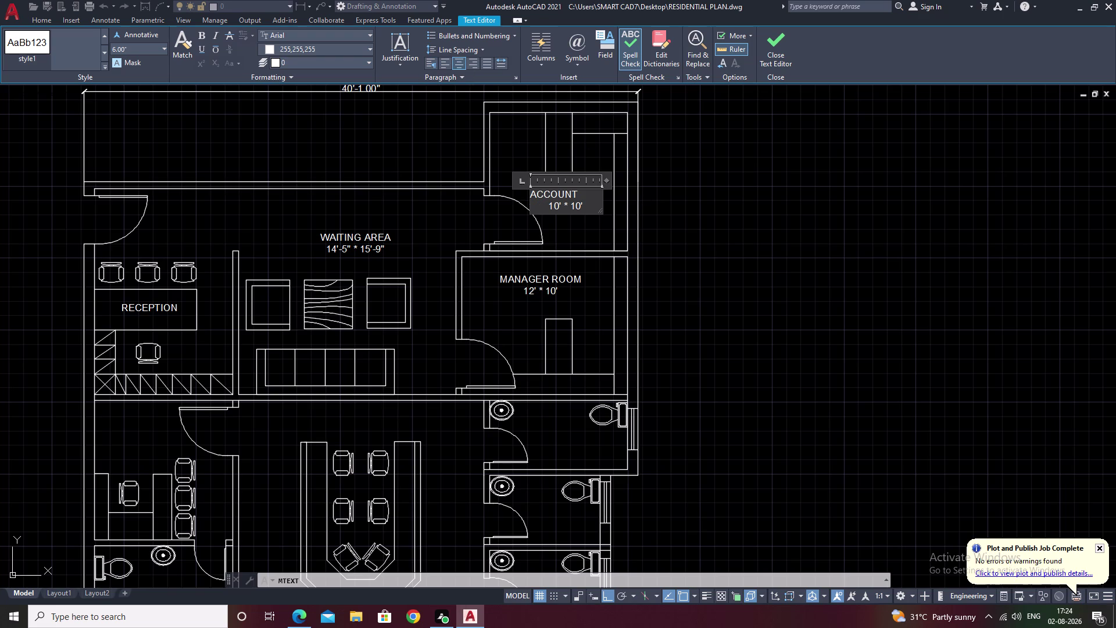
click(534, 195)
click(531, 194)
click(459, 62)
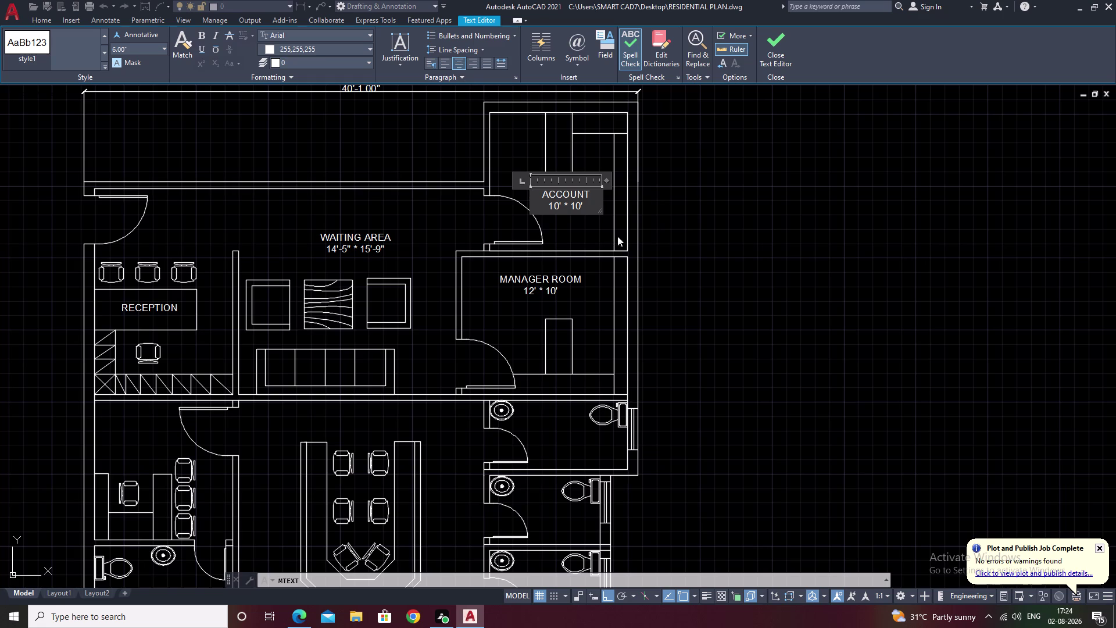
click(684, 205)
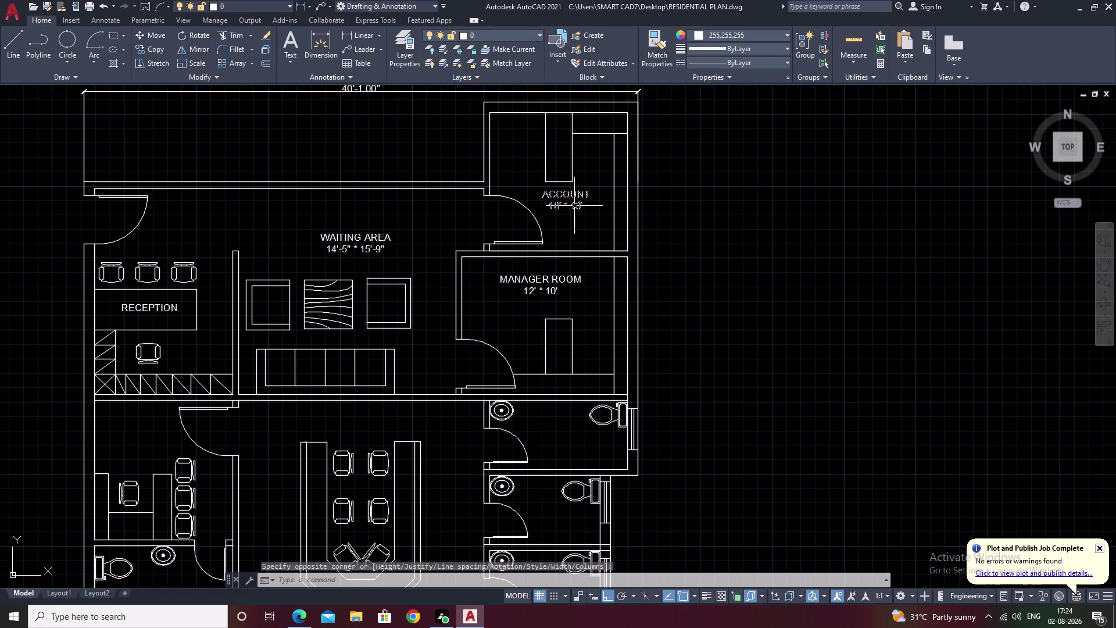
Move the ACCOUNT label lower within the account room with Ortho turned off.
drag(582, 182, 573, 213)
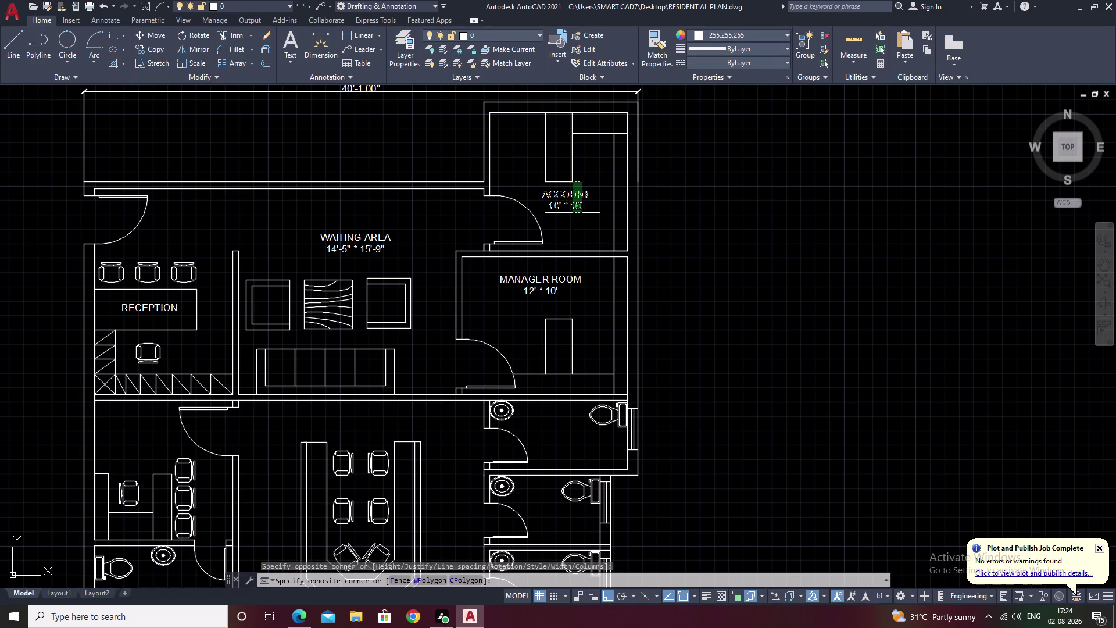
click(571, 212)
key(Escape)
key(Escape)
drag(594, 185, 573, 204)
text(M)
key(space)
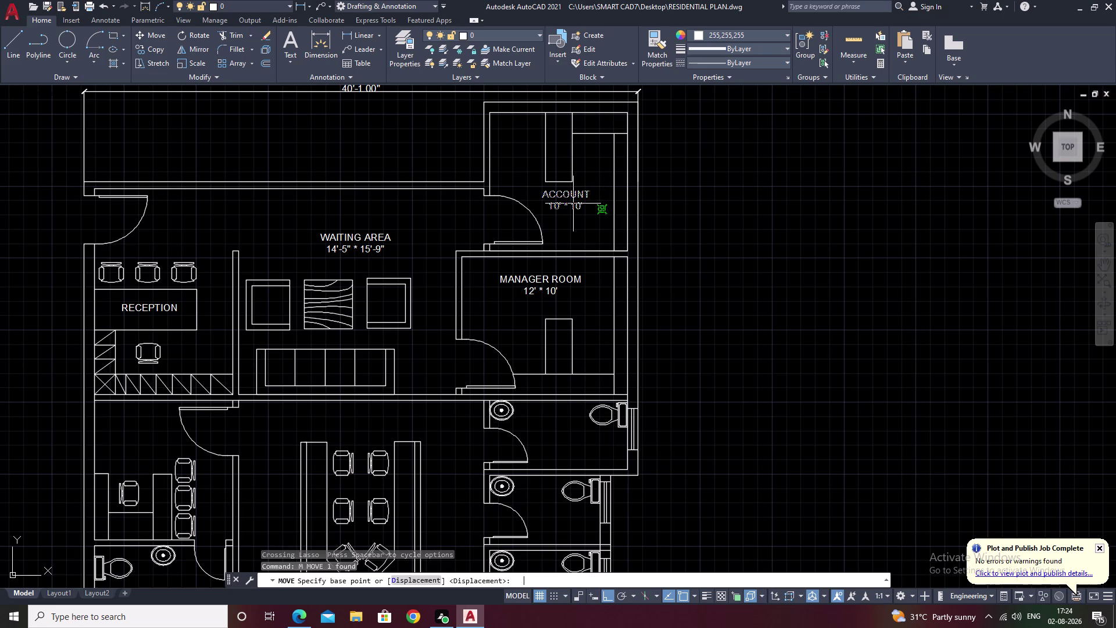
click(566, 202)
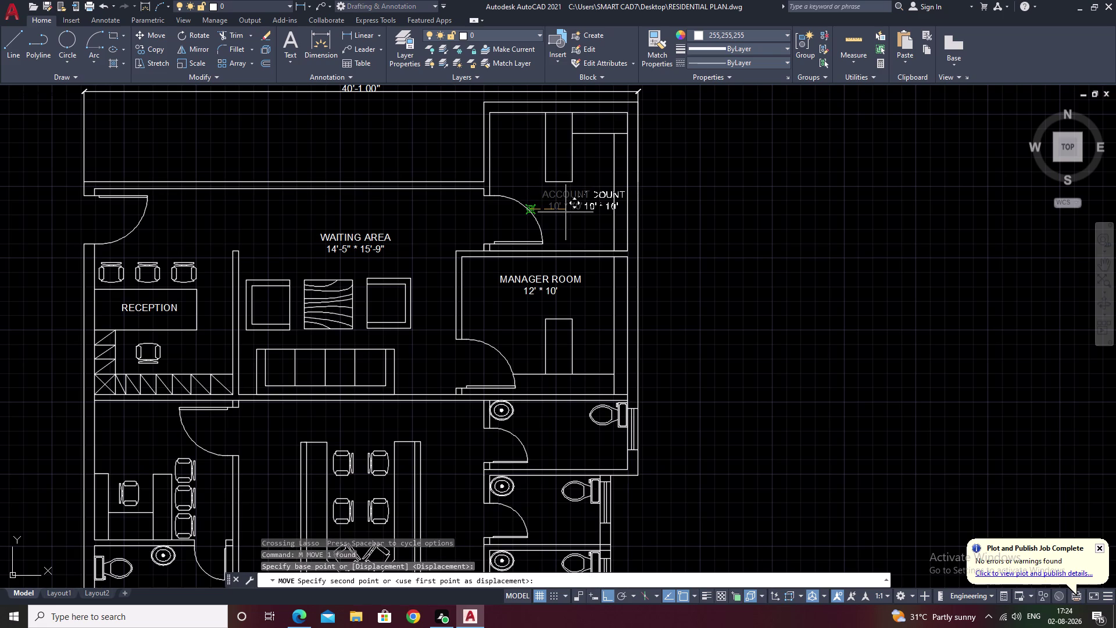
key(F8)
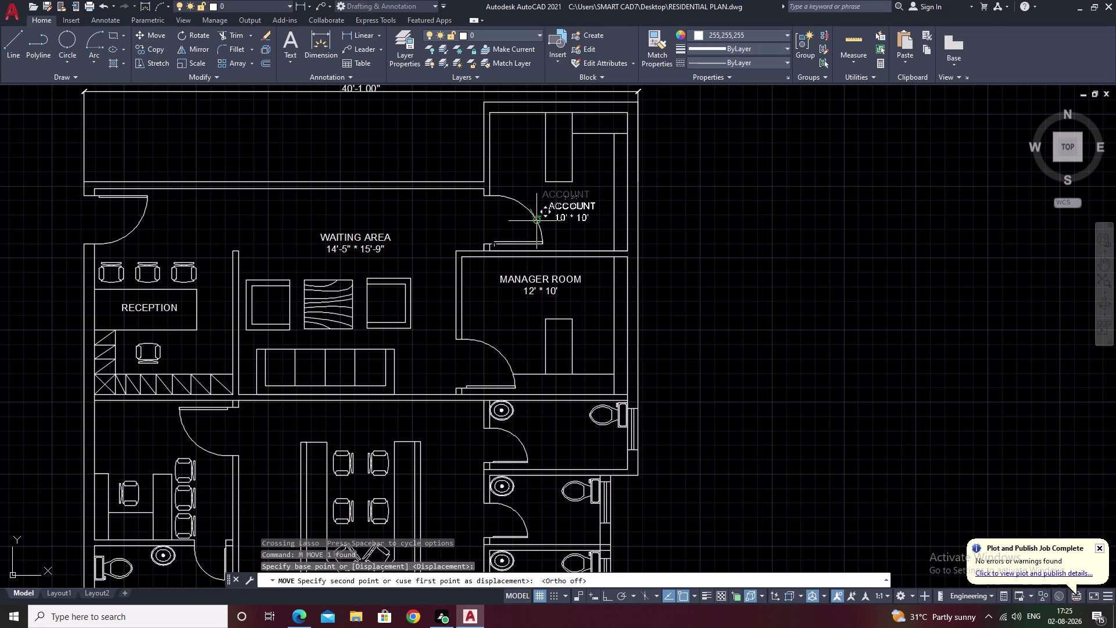
click(538, 217)
Pan and zoom until the whole floor plan is in view.
middle_drag(701, 192, 712, 237)
middle_drag(667, 270, 694, 172)
scroll(up, 3)
middle_drag(574, 277, 735, 151)
scroll(down, 3)
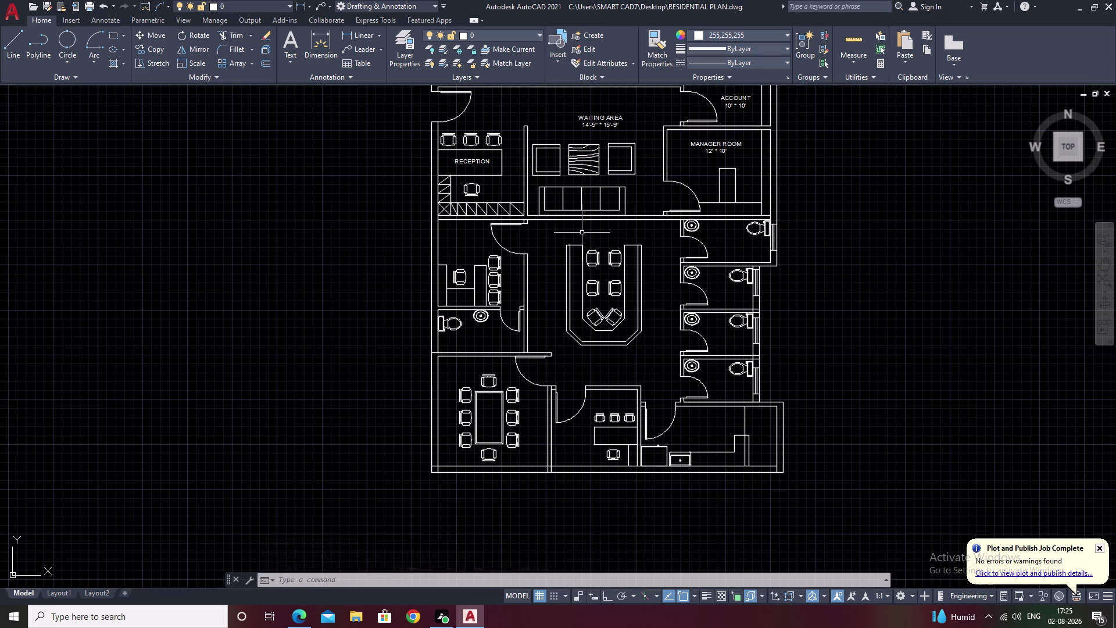
middle_drag(586, 217, 607, 178)
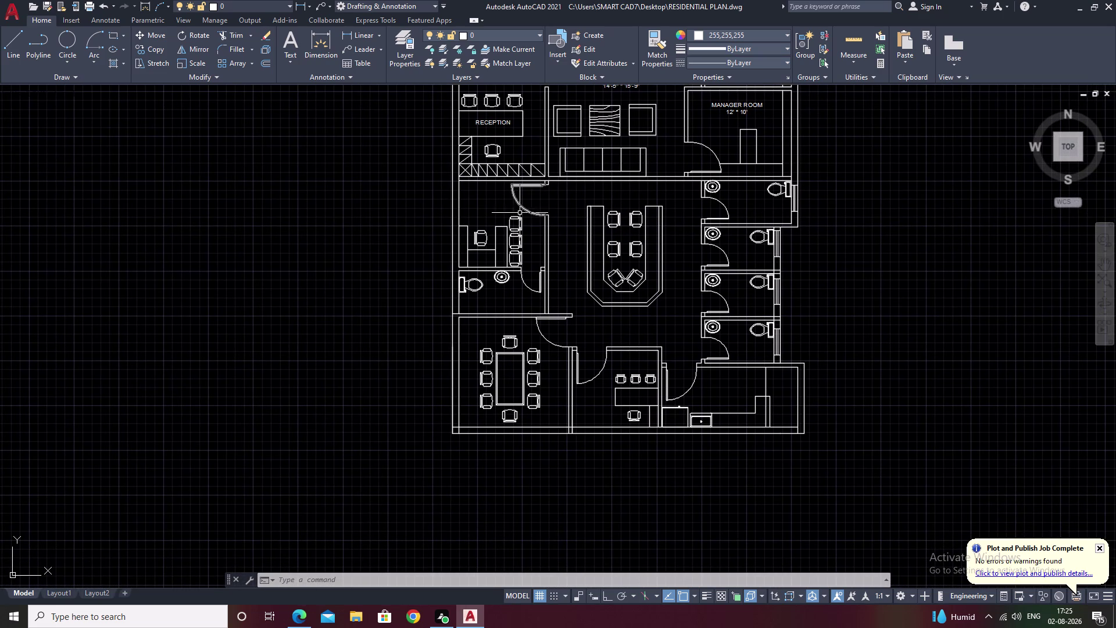
Zoom in and draw an MText box in the room below the reception.
scroll(up, 3)
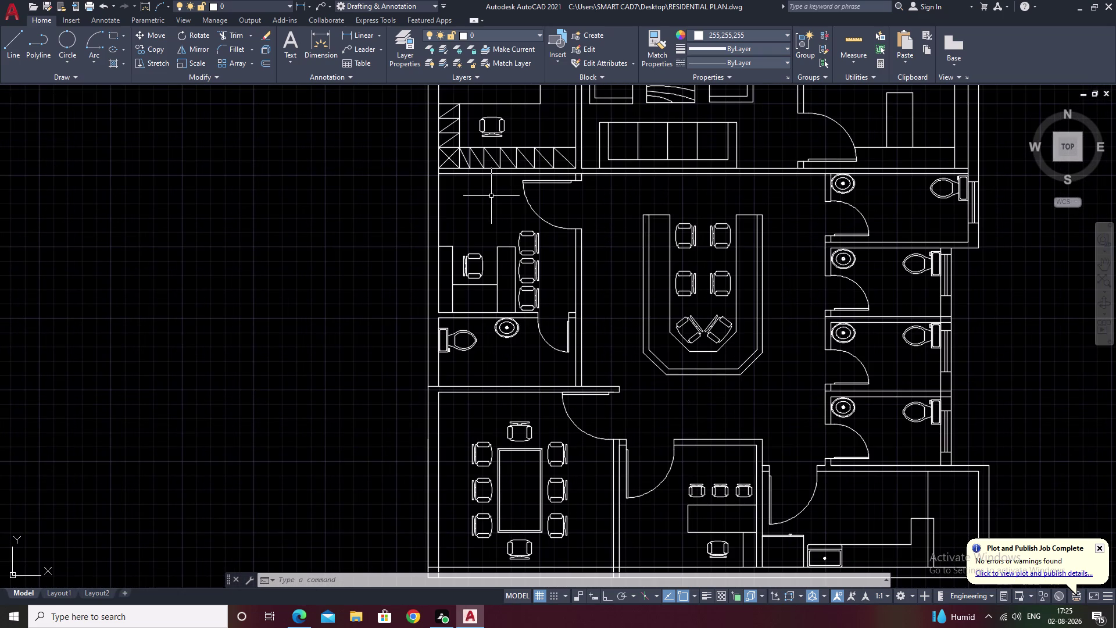
text(T)
key(space)
scroll(up, 3)
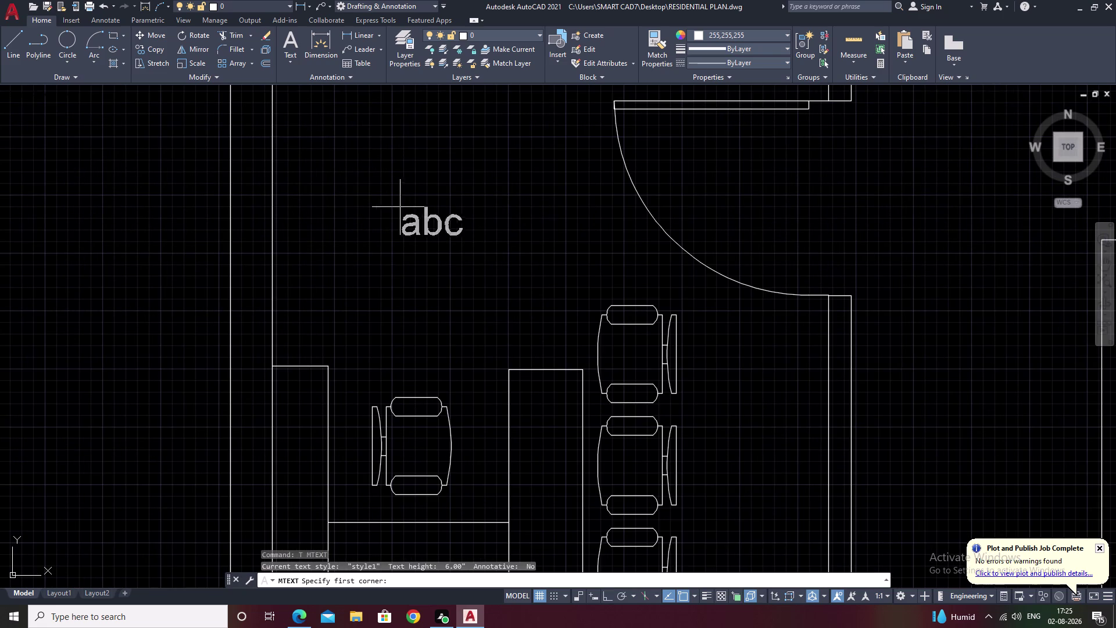
drag(314, 191, 432, 225)
drag(447, 229, 488, 239)
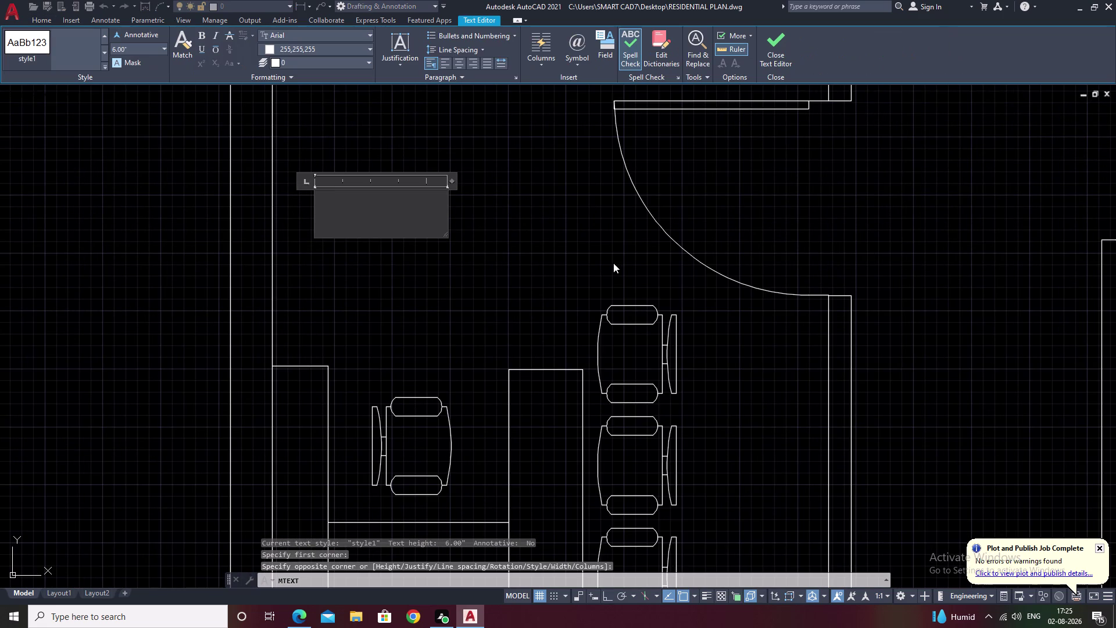
Type DIRECTOR and ROOM as the label heading.
text(D)
text(I)
text(R)
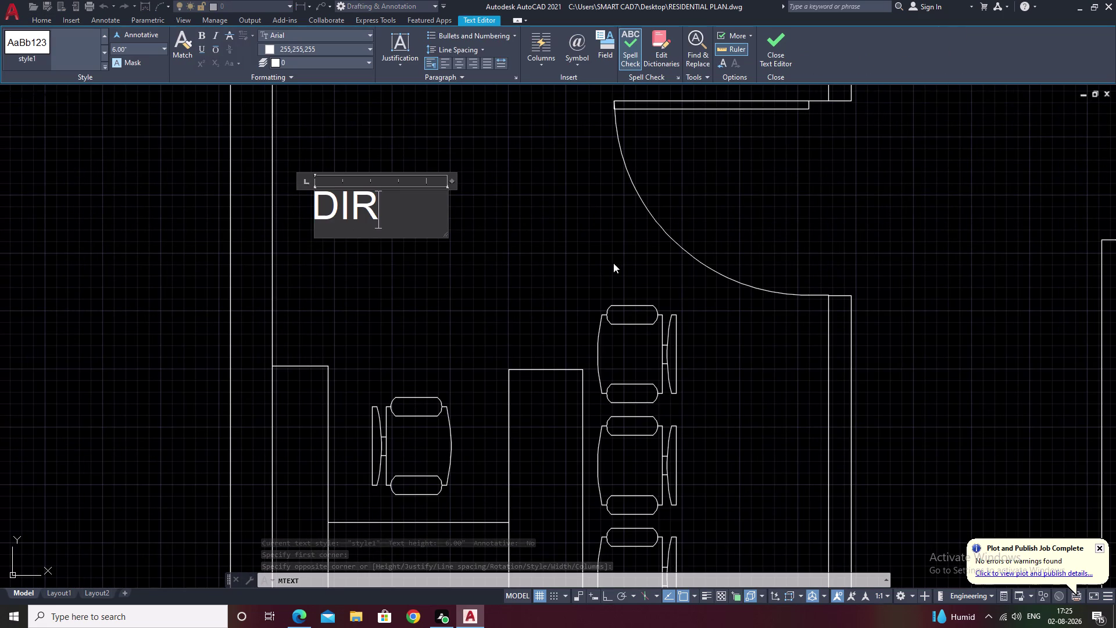
text(E)
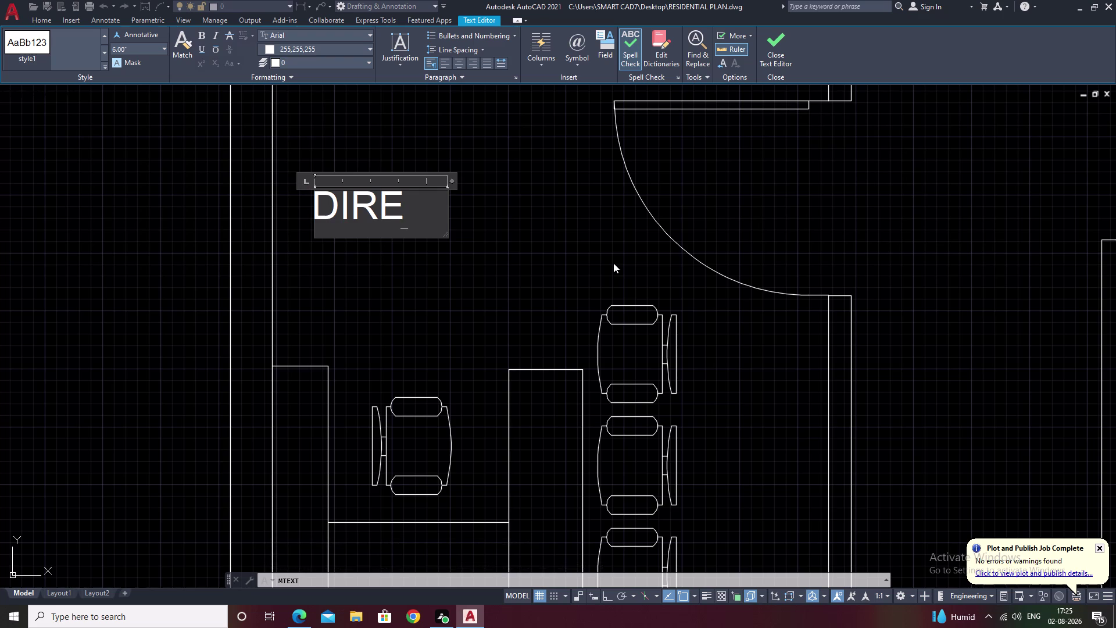
text(CTO)
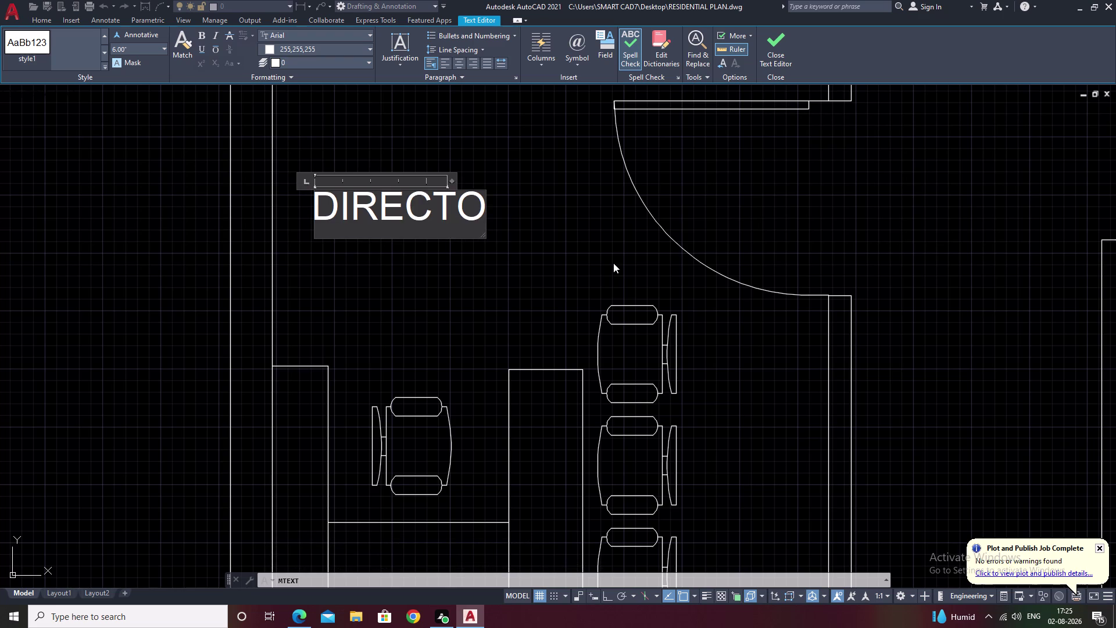
key(p)
key(BackSpace)
key(r)
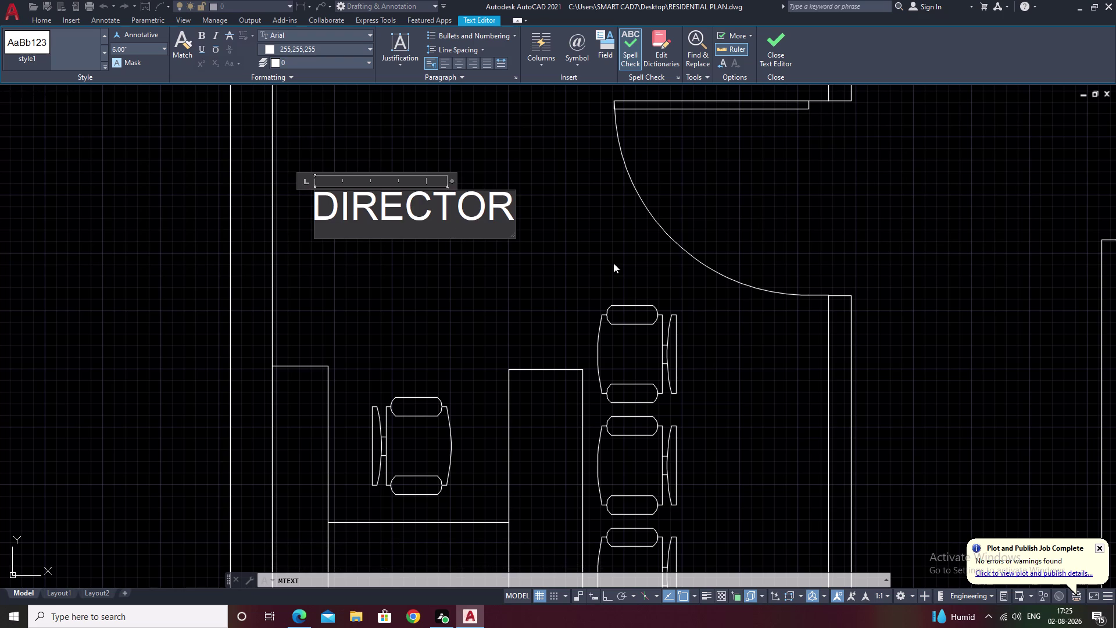
key(space)
text(ROO)
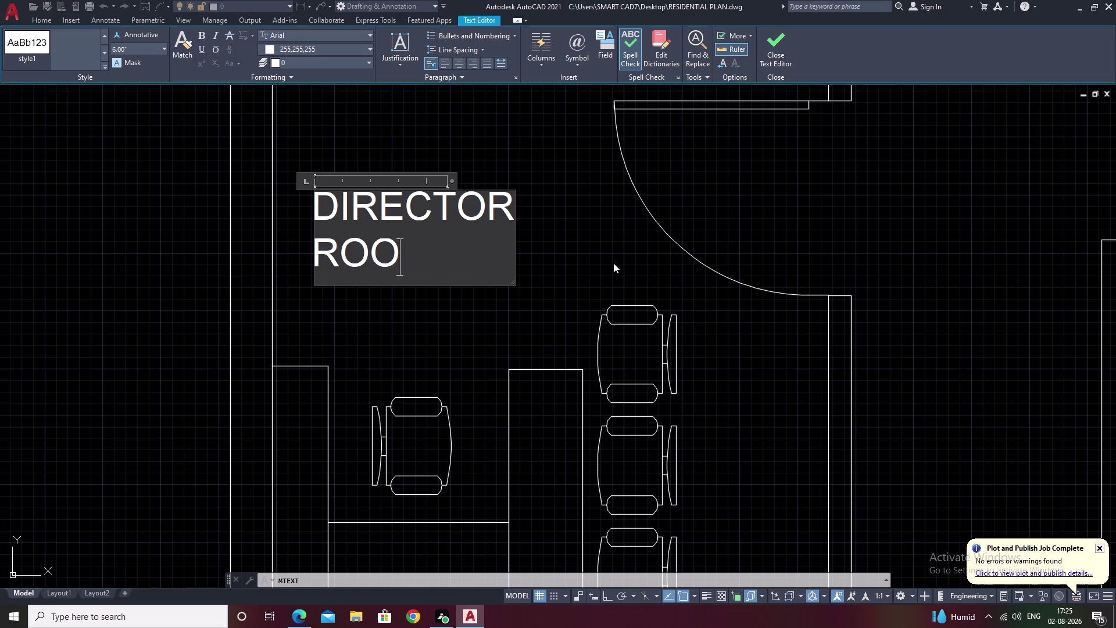
text(M)
key(space)
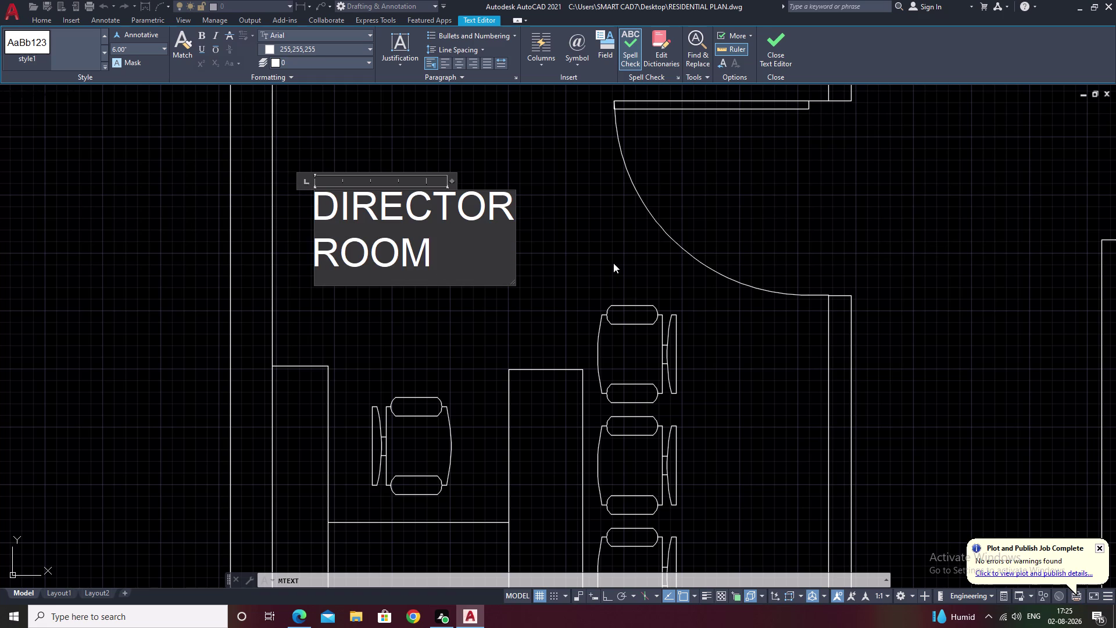
Add the 10' * 10' size line, widen the text box and close the editor.
key(Return)
text(10)
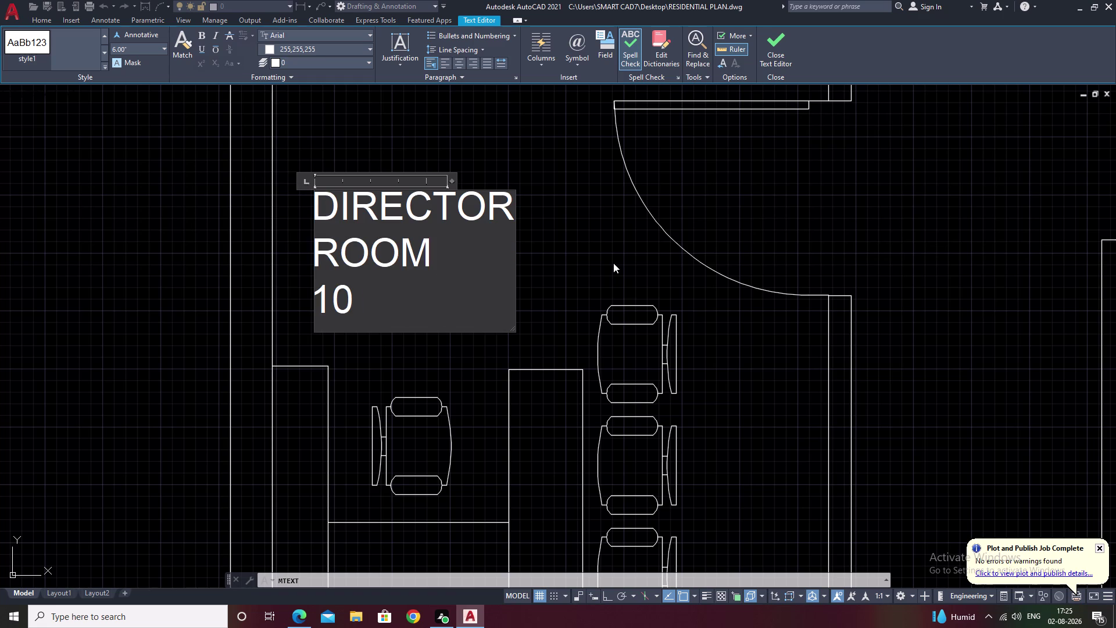
text(' * 10)
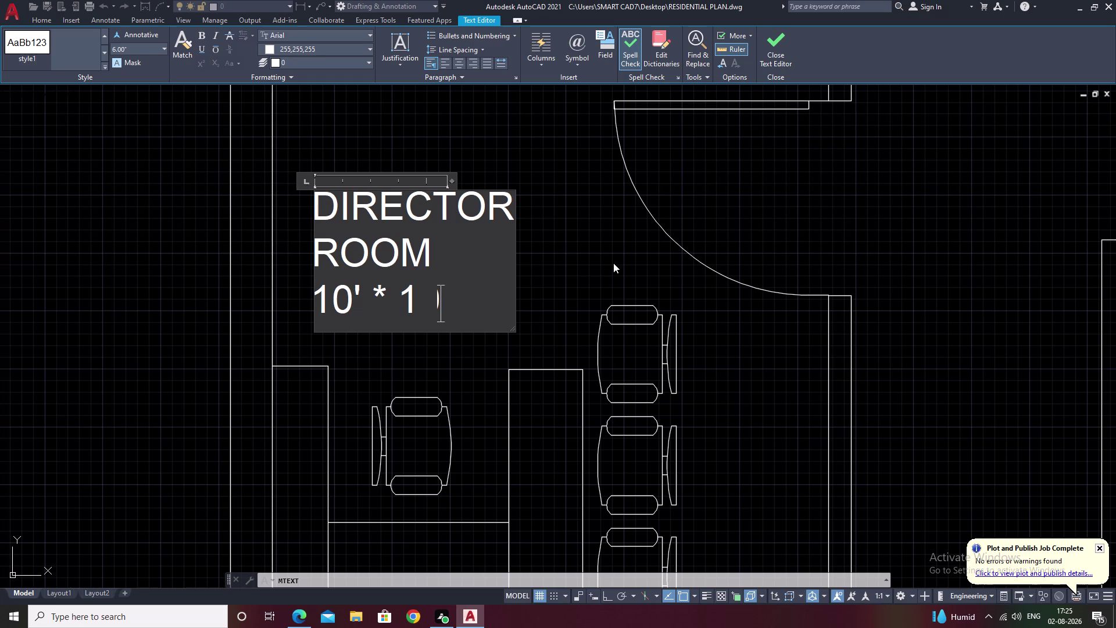
text(;)
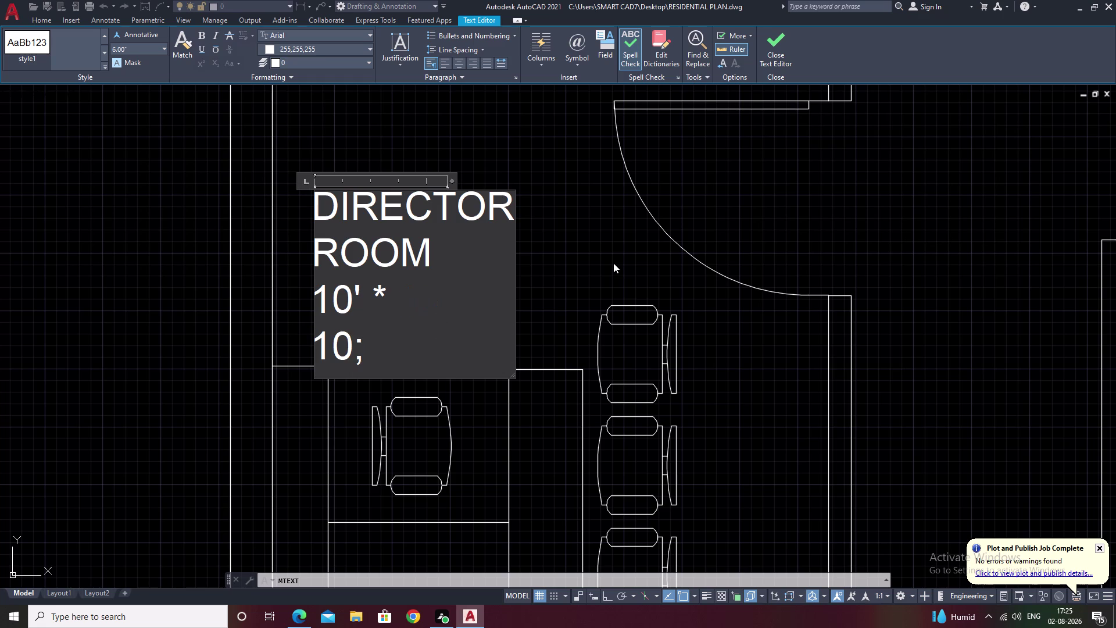
key(BackSpace)
key(apostrophe)
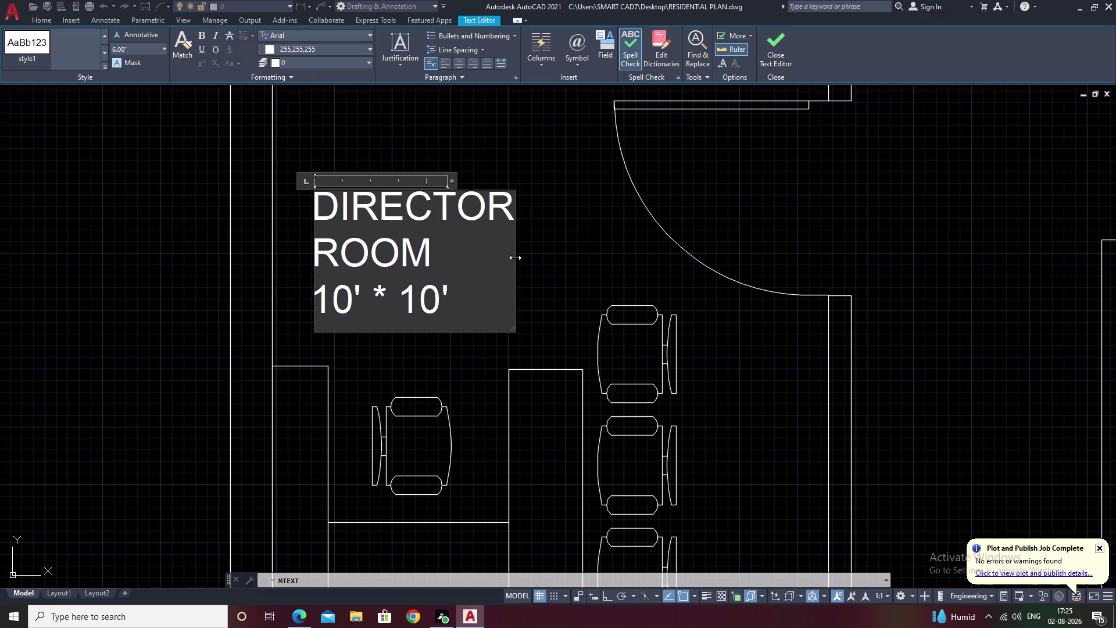
drag(515, 257, 581, 253)
click(585, 253)
click(596, 252)
click(610, 252)
right_click(610, 252)
click(368, 240)
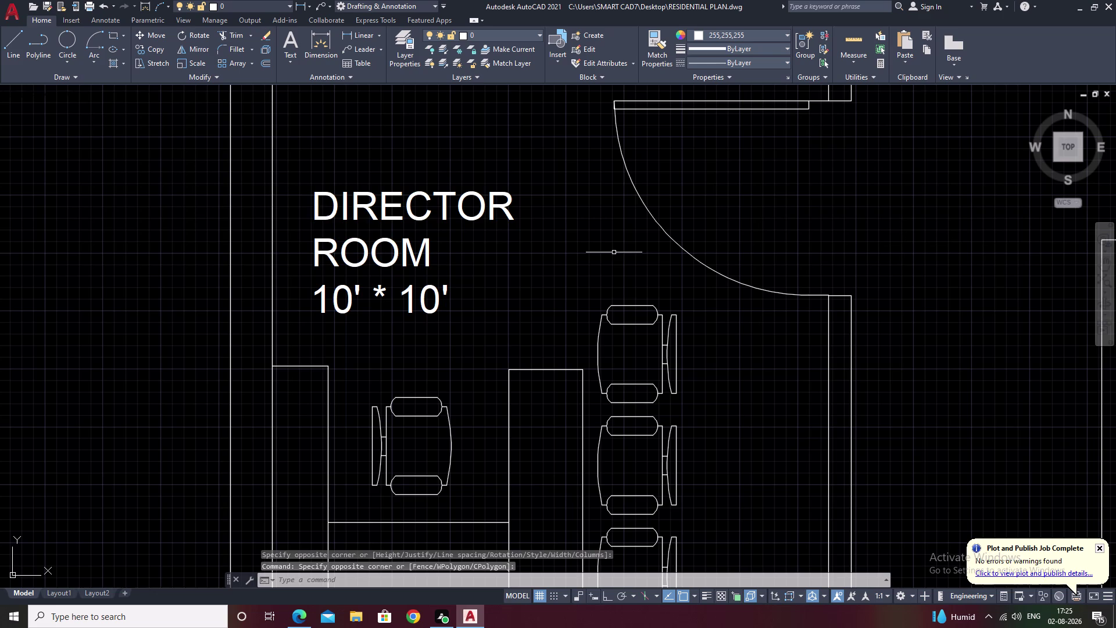
Frame the central work area and draw an MText box above the workstations.
click(380, 239)
scroll(down, 3)
middle_drag(587, 263, 533, 267)
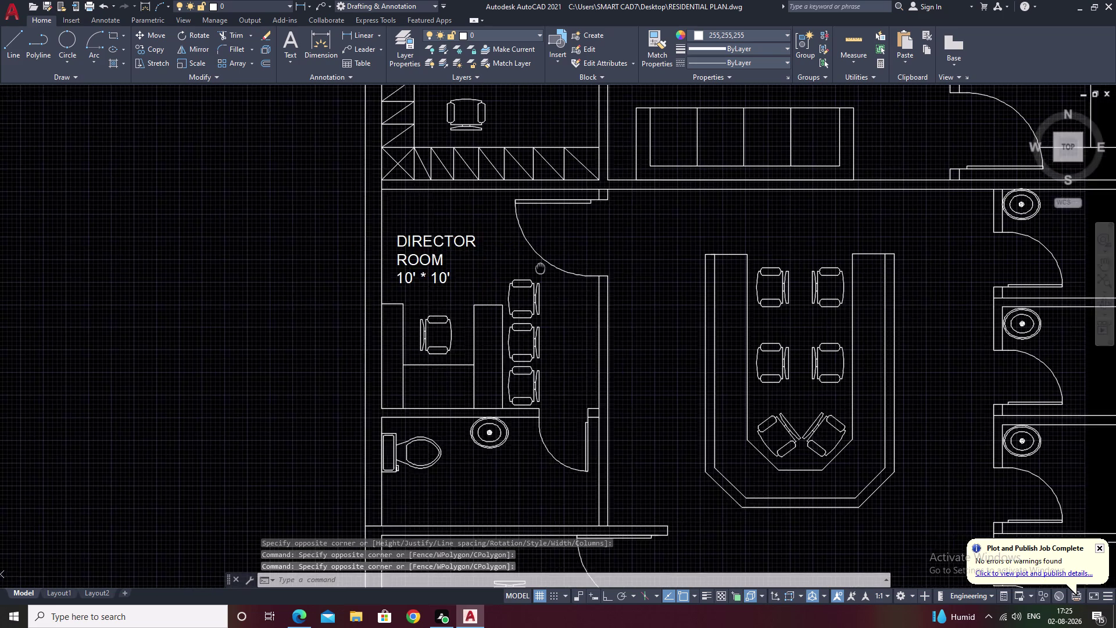
middle_drag(533, 267, 482, 275)
scroll(down, 3)
middle_drag(593, 302, 501, 295)
scroll(up, 3)
middle_drag(538, 284, 581, 279)
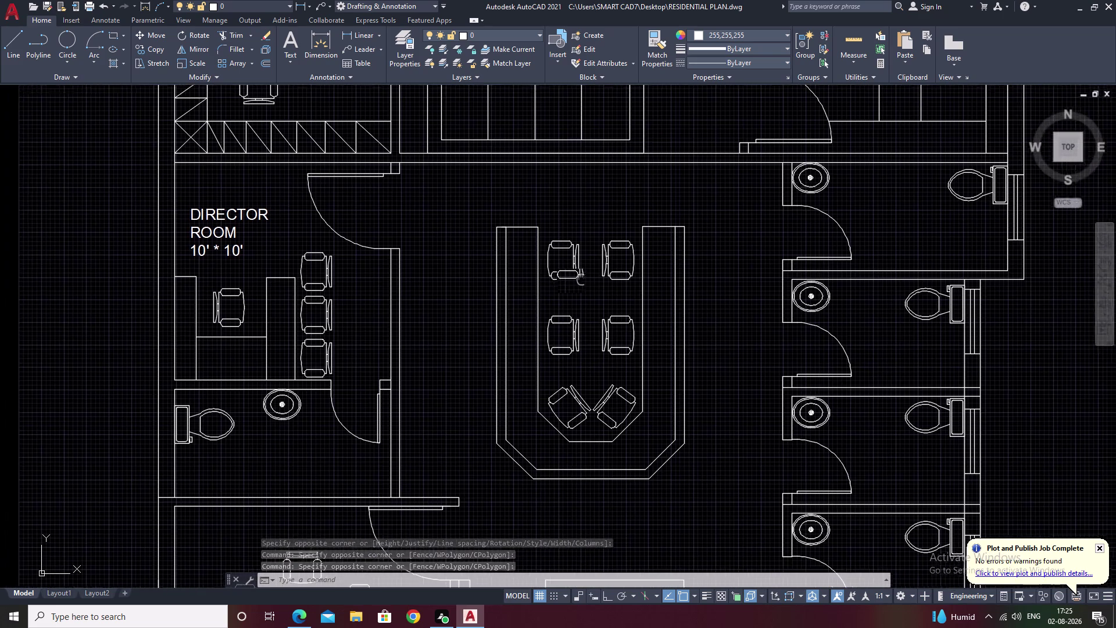
middle_drag(581, 279, 622, 278)
key(space)
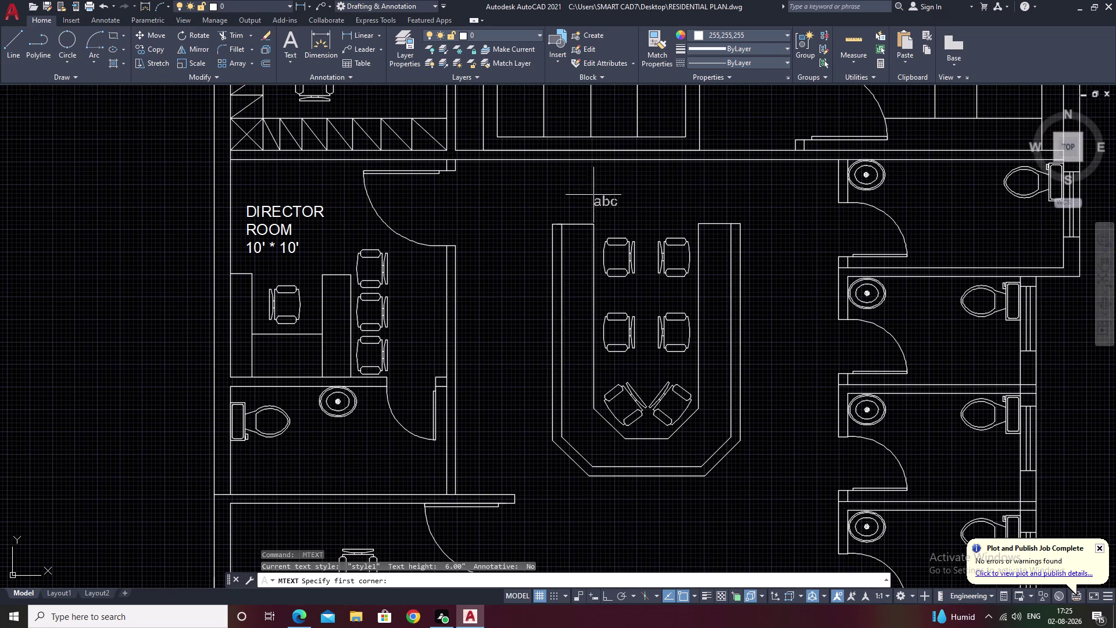
drag(552, 180, 745, 199)
click(748, 200)
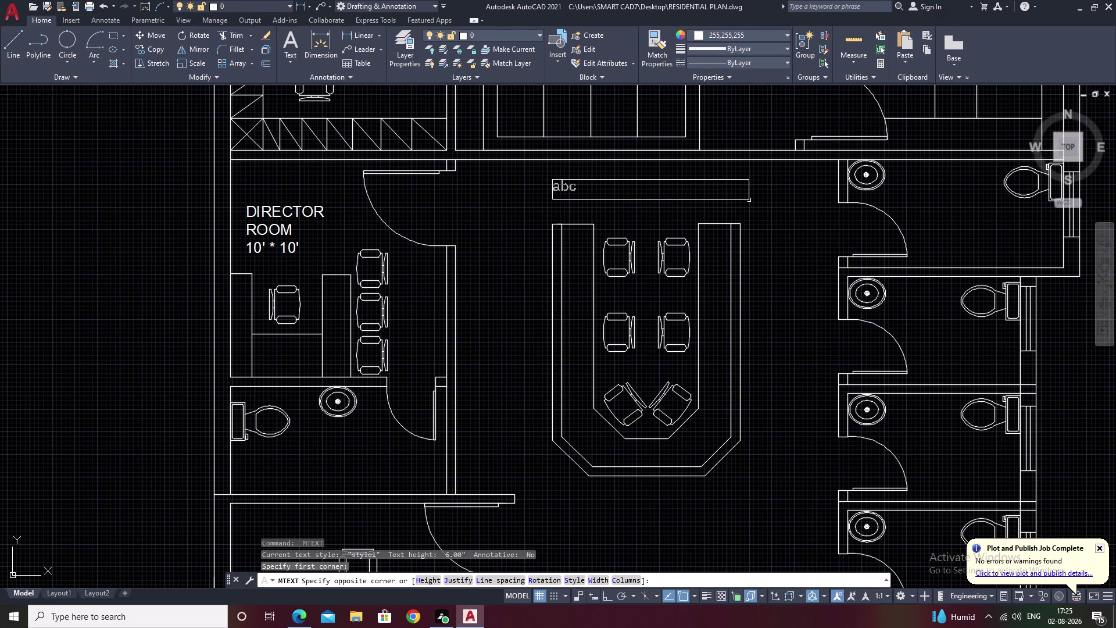
Type the centred heading WORKING AREA.
text(WO)
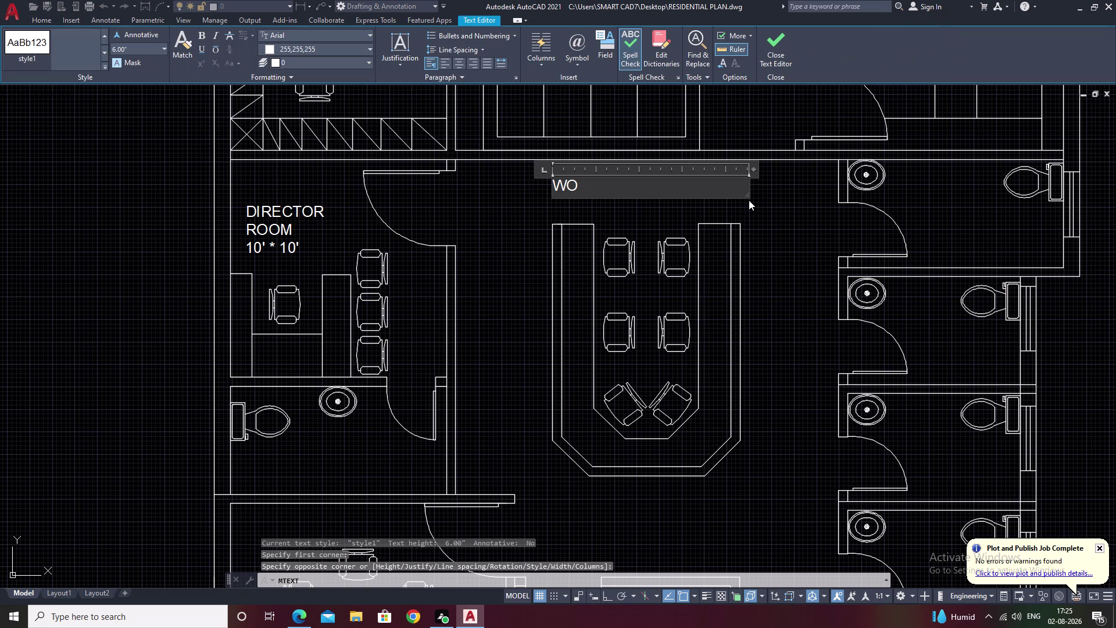
text(RKING)
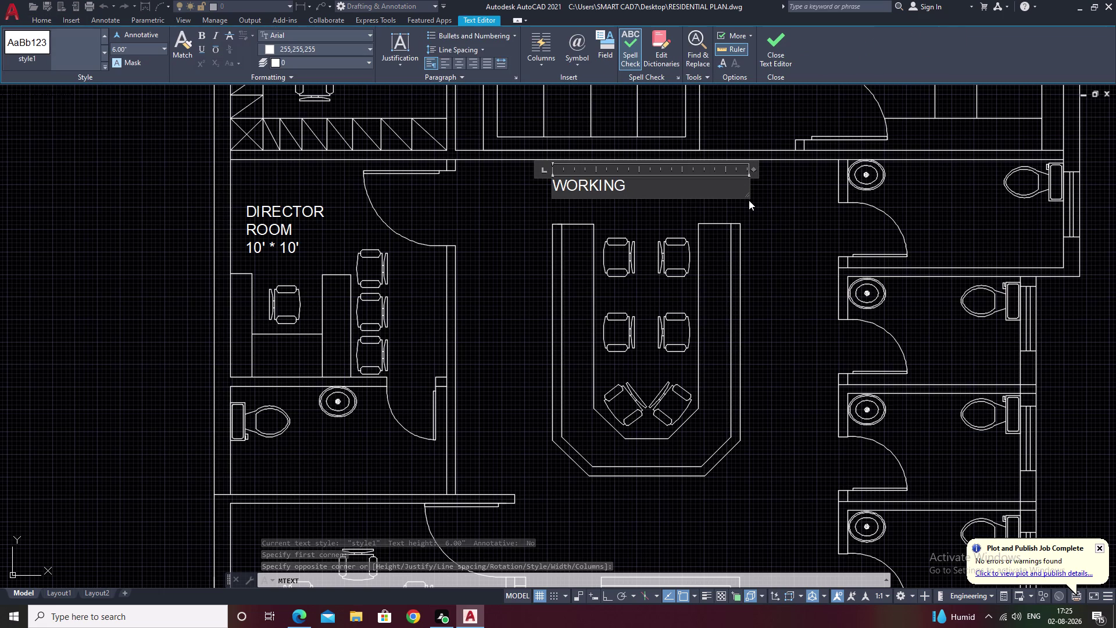
key(space)
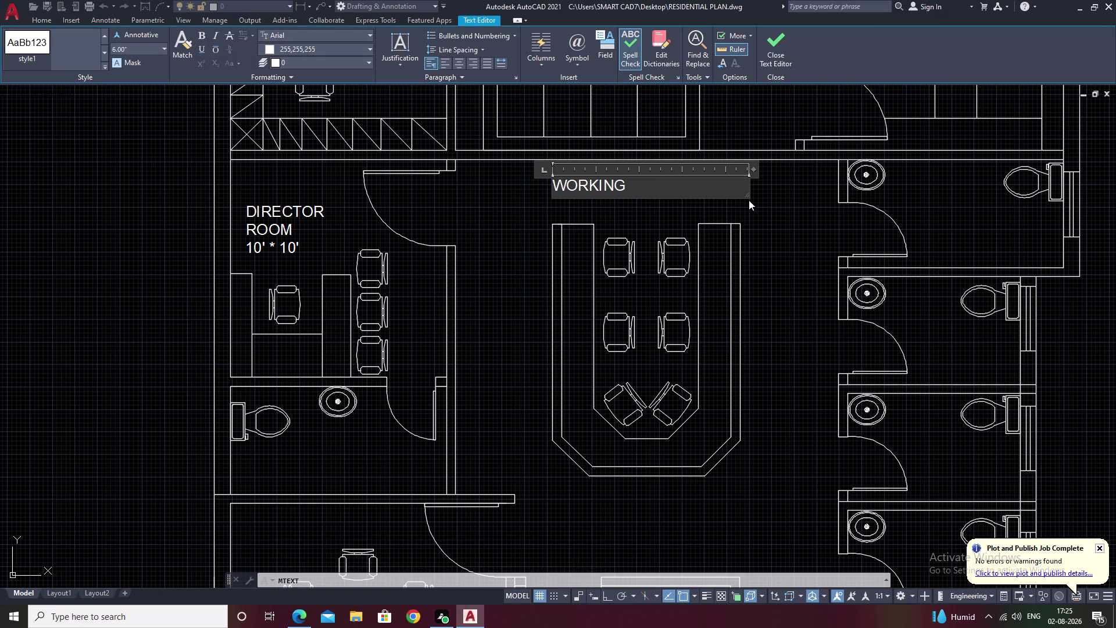
text(ARES)
key(BackSpace)
key(a)
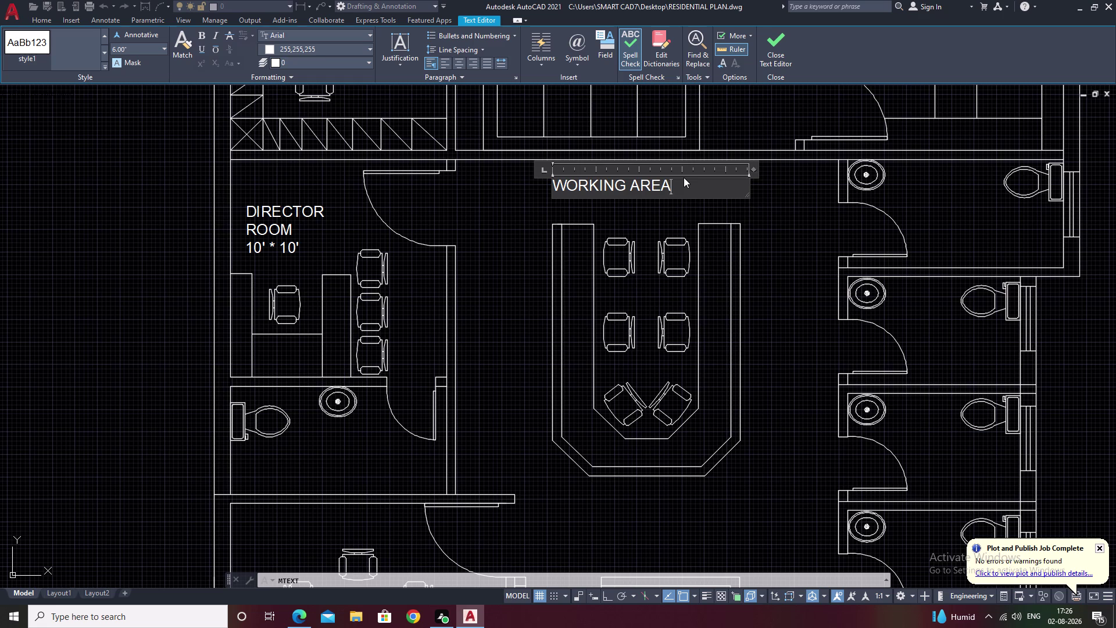
key(space)
click(459, 61)
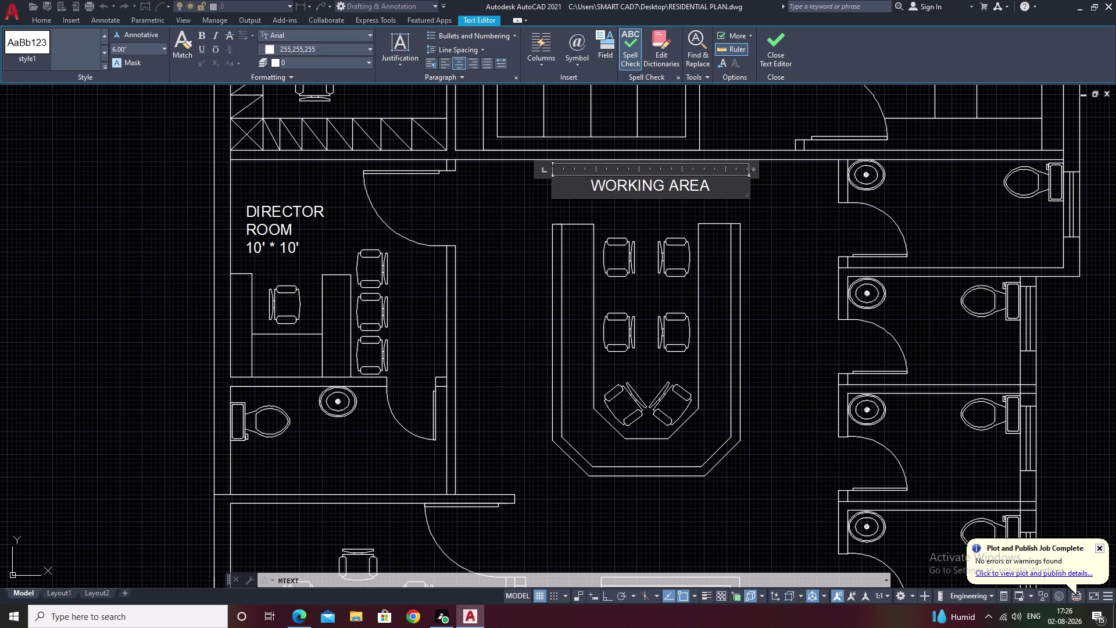
Start the second line with the size 12'-5" * 10'.
key(Return)
text(10)
key(BackSpace)
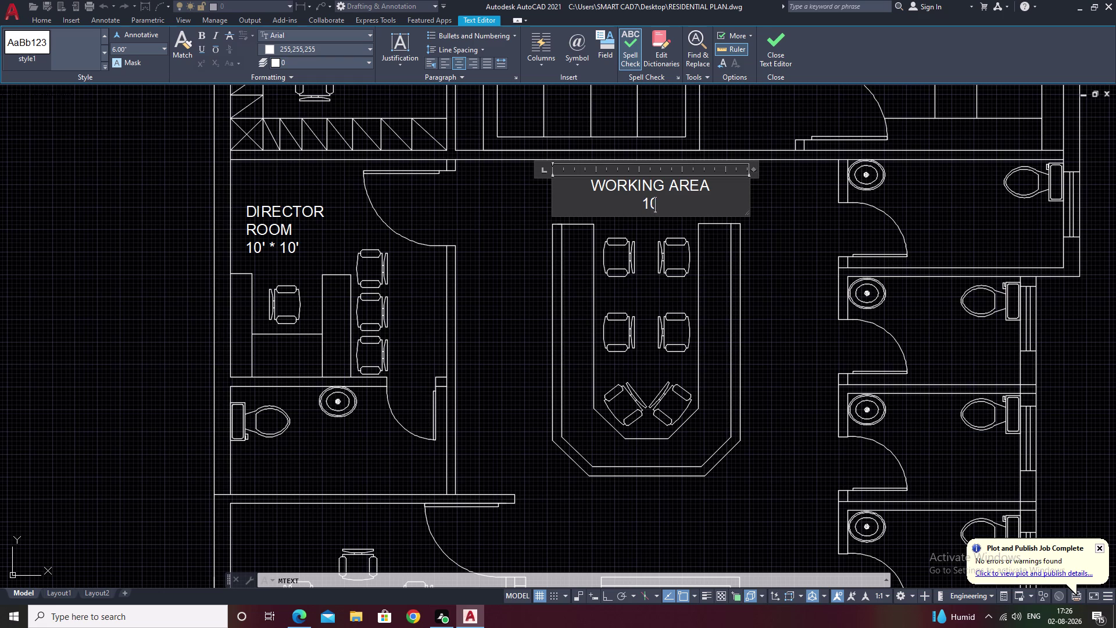
text(2')
key(5)
key(shift+quotedbl)
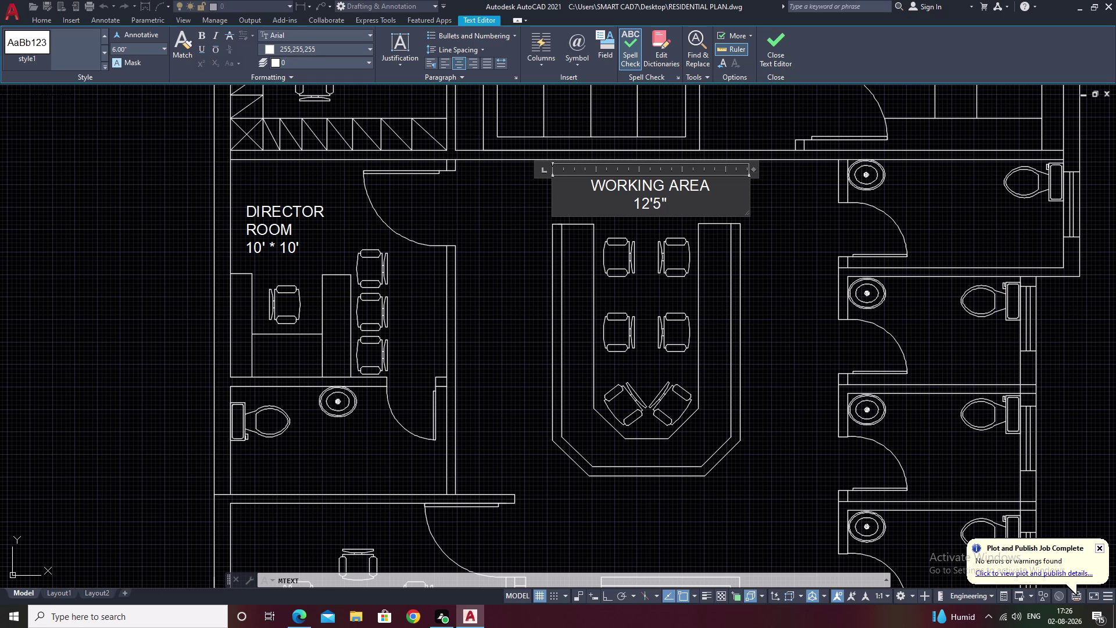
click(652, 203)
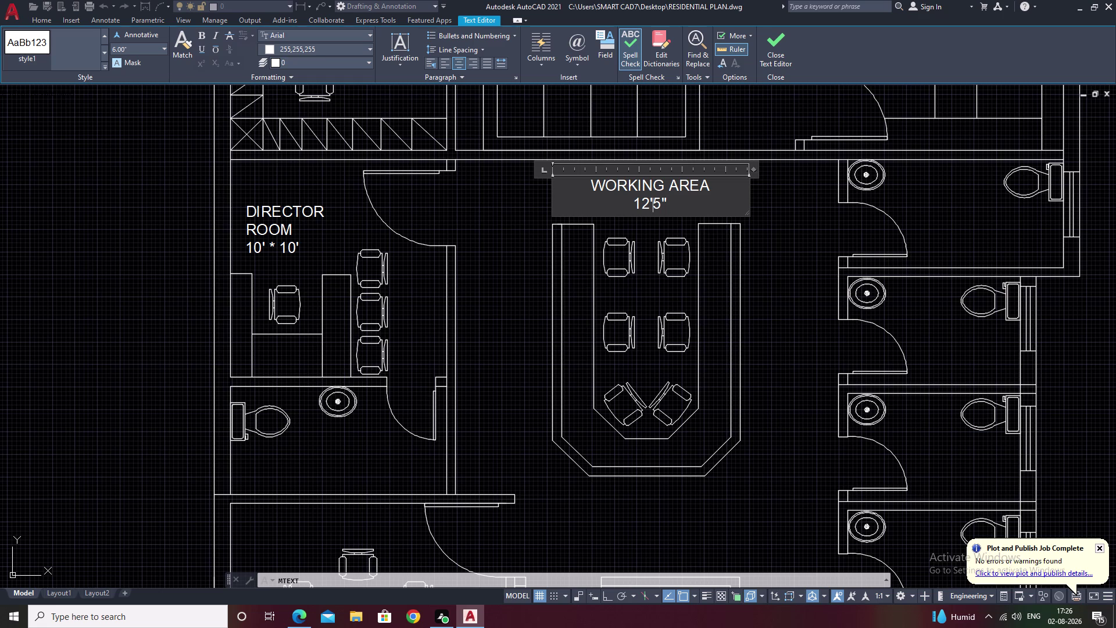
key(minus)
click(677, 207)
key(space)
text(*)
key(space)
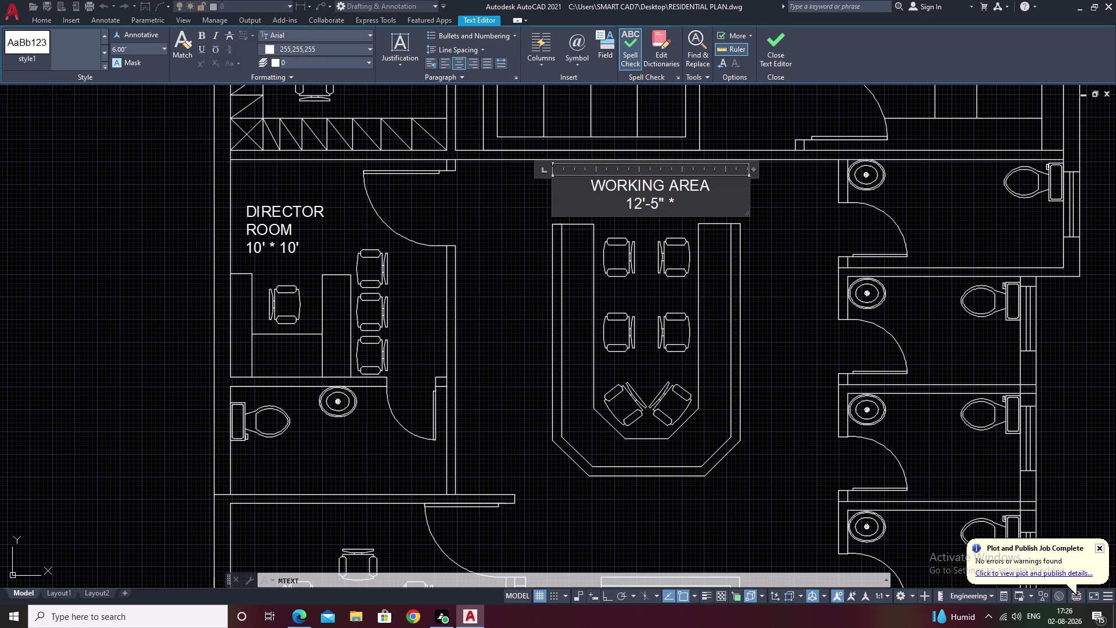
text(1)
text(0)
key(apostrophe)
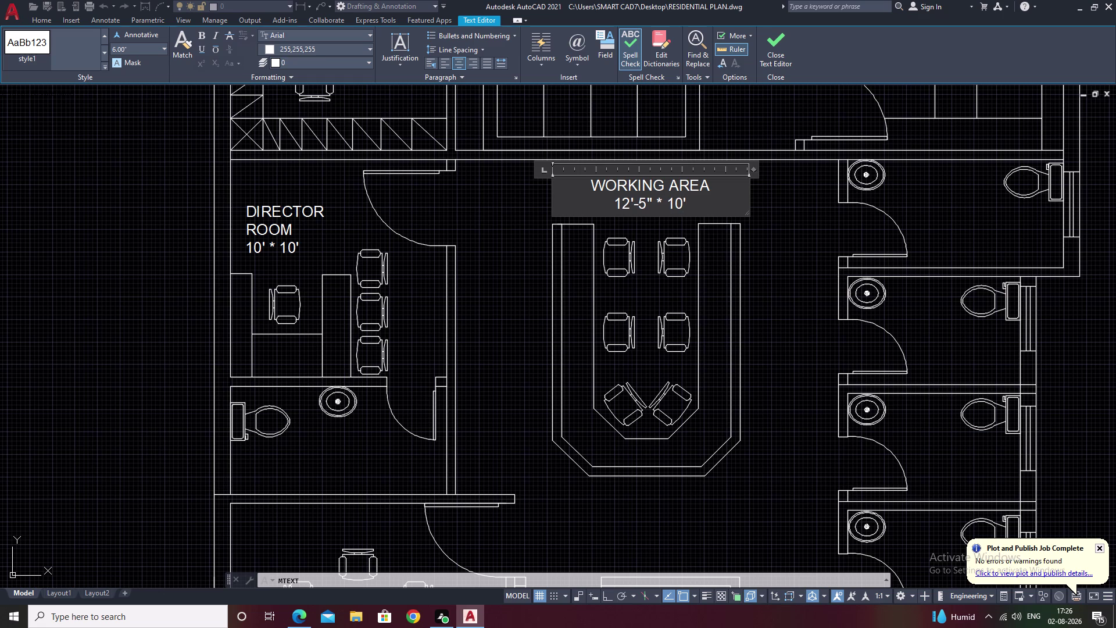
Complete the width as 10'- 3" and close the text editor.
text(=3)
key(shift+quotedbl)
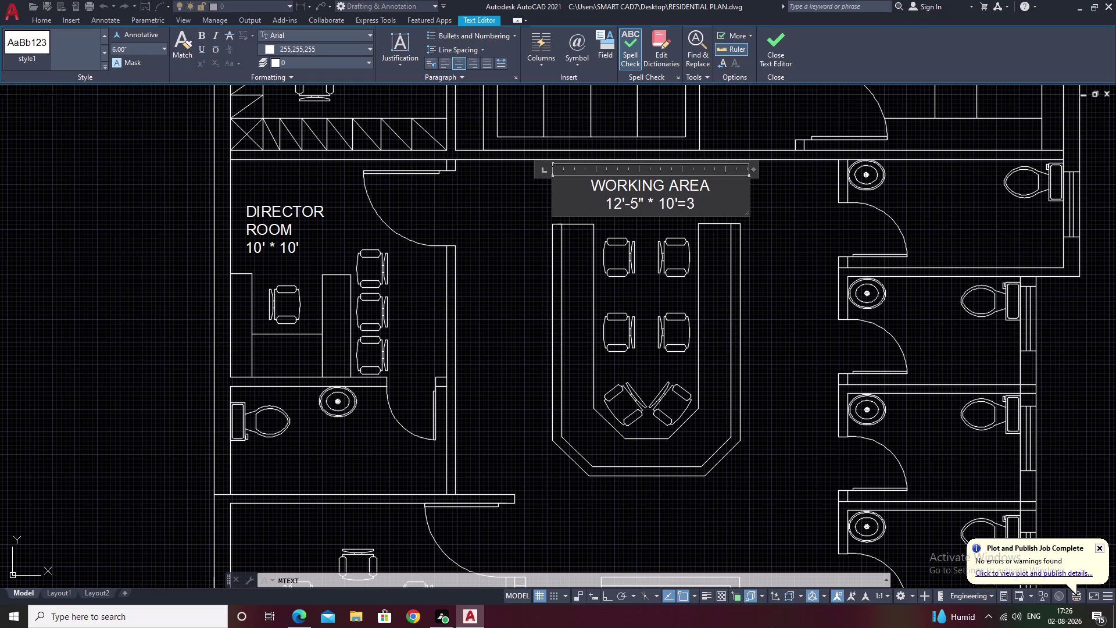
key(BackSpace)
key(BackSpace)
key(BackSpace)
key(minus)
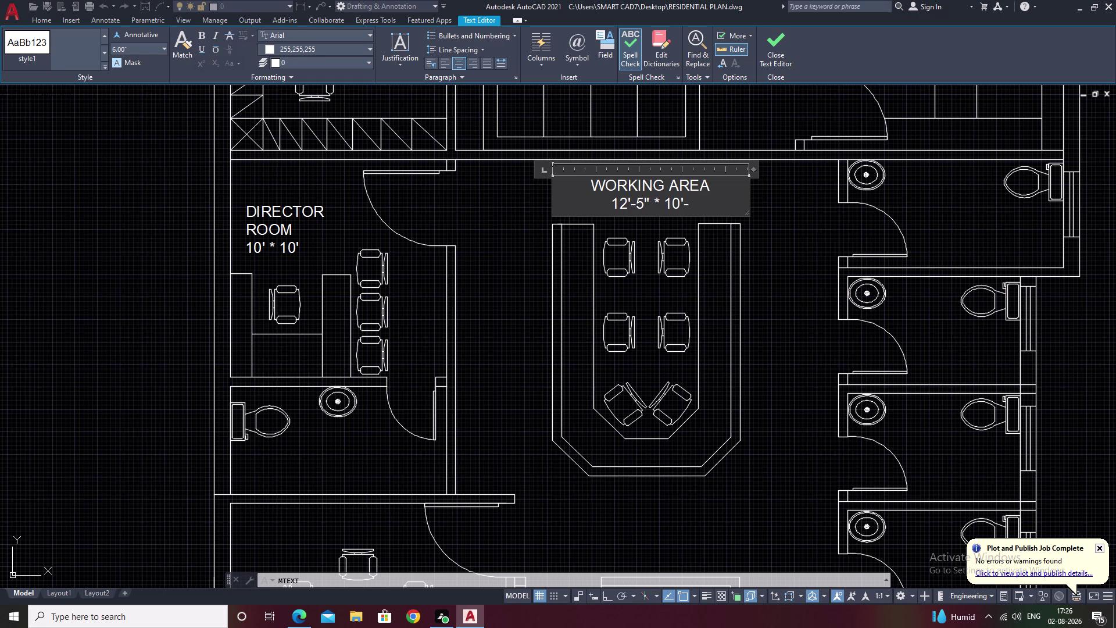
key(space)
text(3)
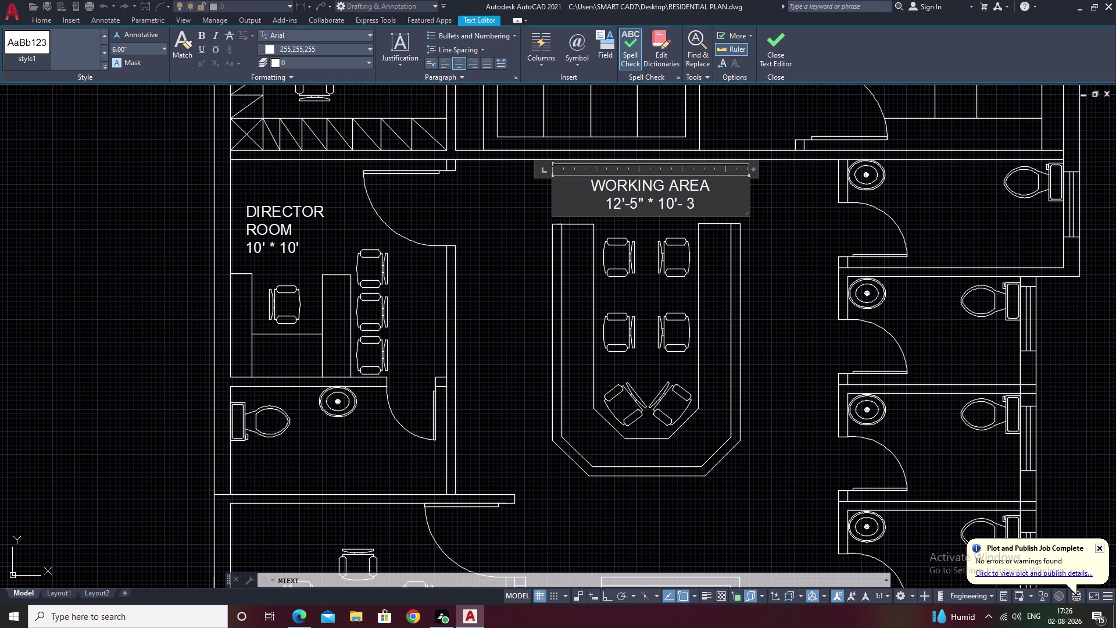
key(shift+quotedbl)
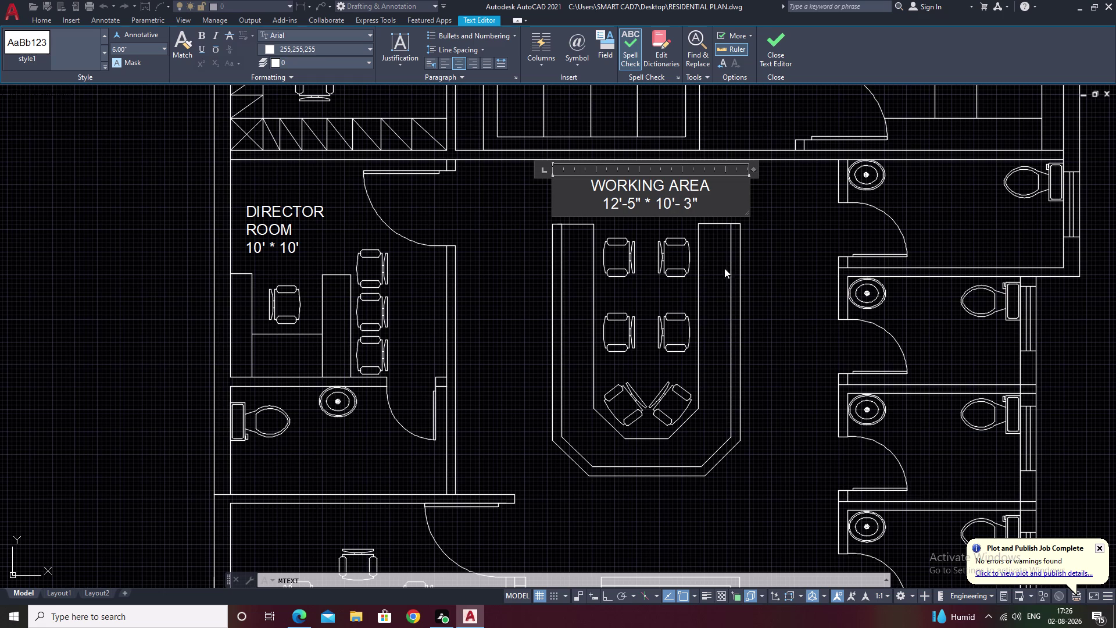
click(771, 261)
middle_drag(746, 239, 581, 285)
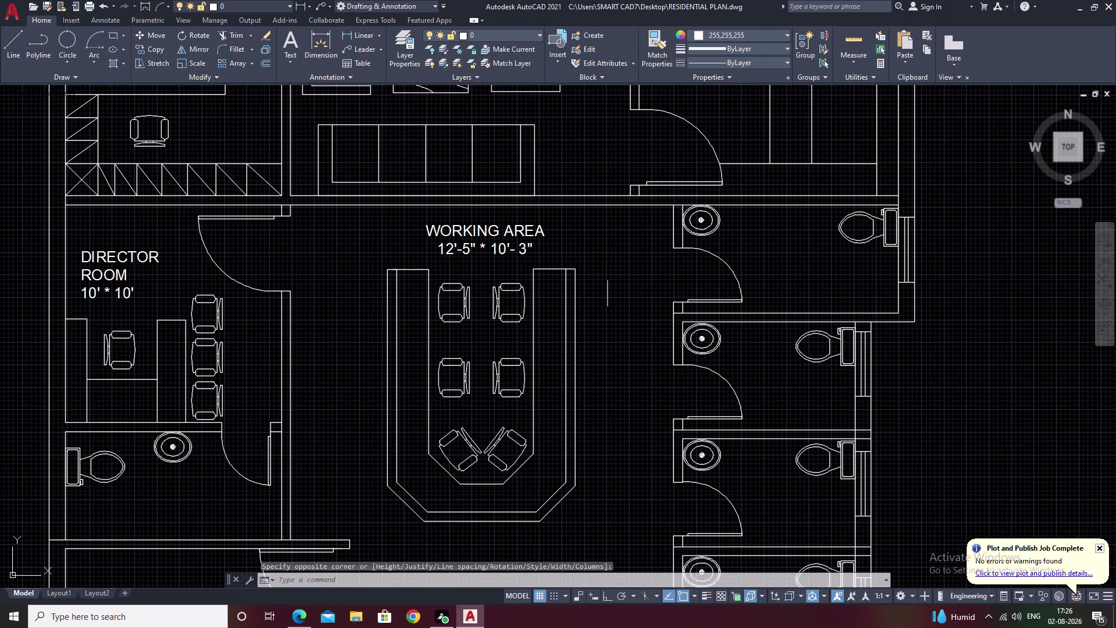
Dimension the 3' gap between the wall and the desk's top edge.
click(368, 35)
click(410, 271)
click(410, 207)
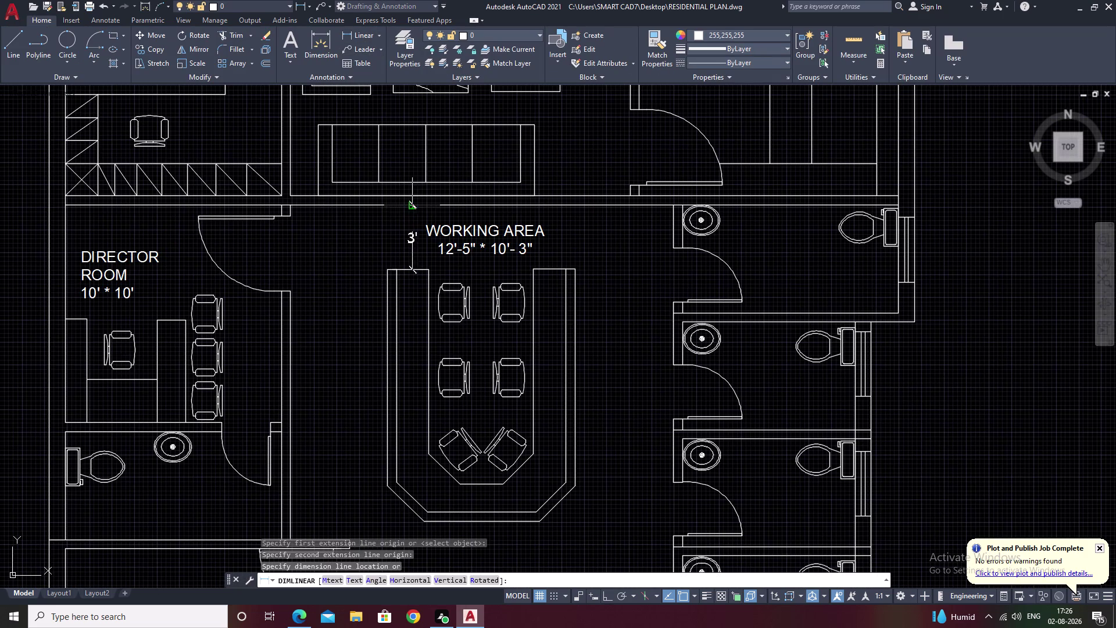
click(405, 215)
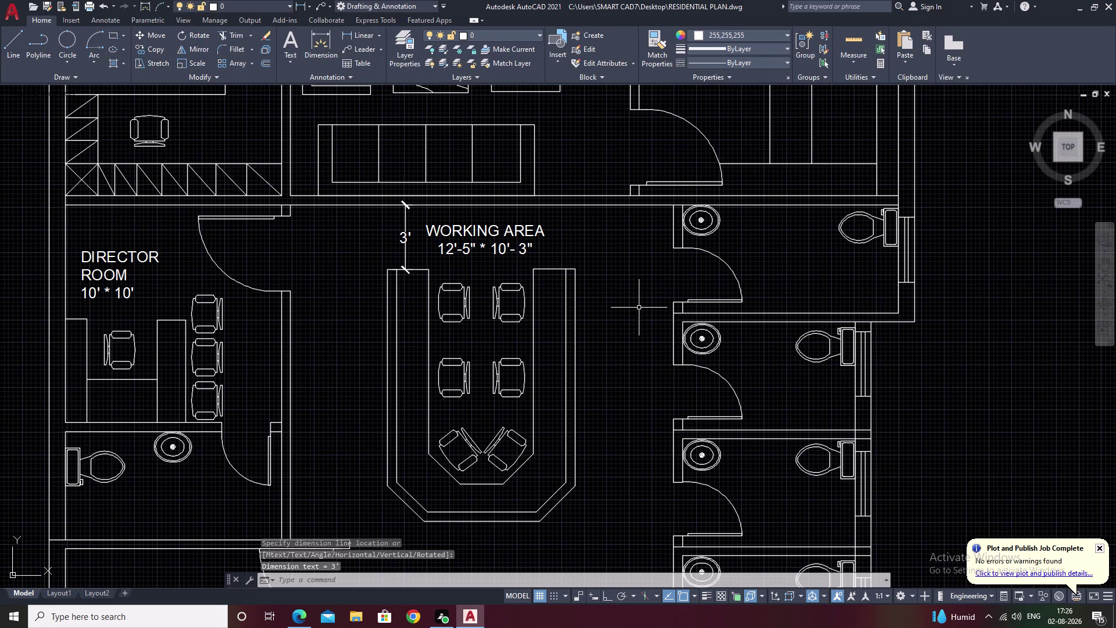
Dimension the desk's 5.00" thickness on its right side.
middle_drag(639, 307, 517, 301)
key(space)
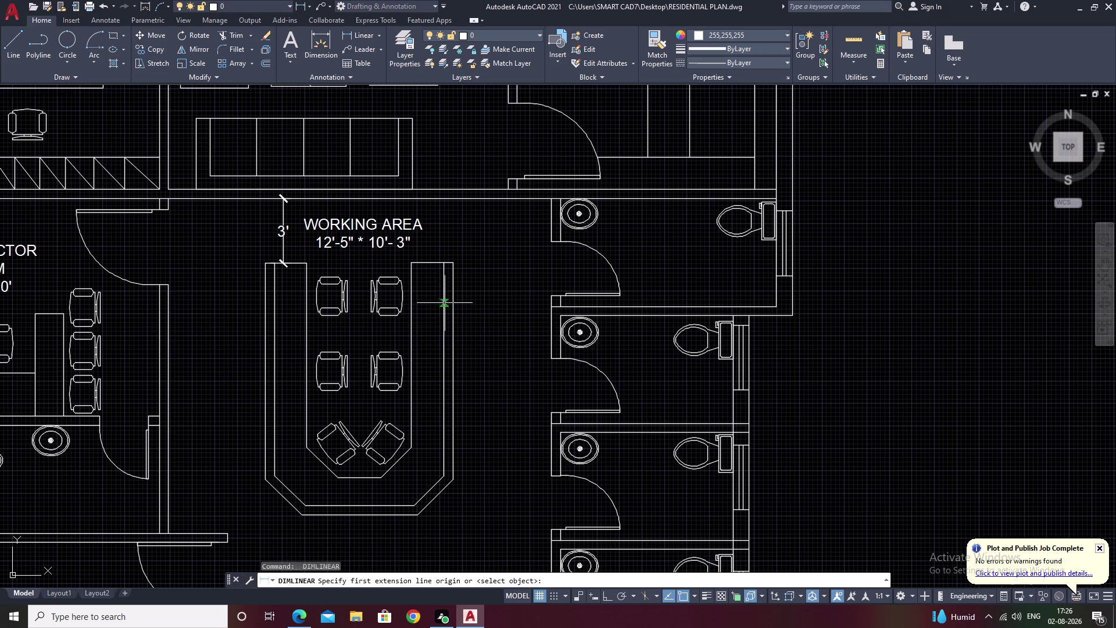
click(444, 303)
click(451, 302)
click(474, 306)
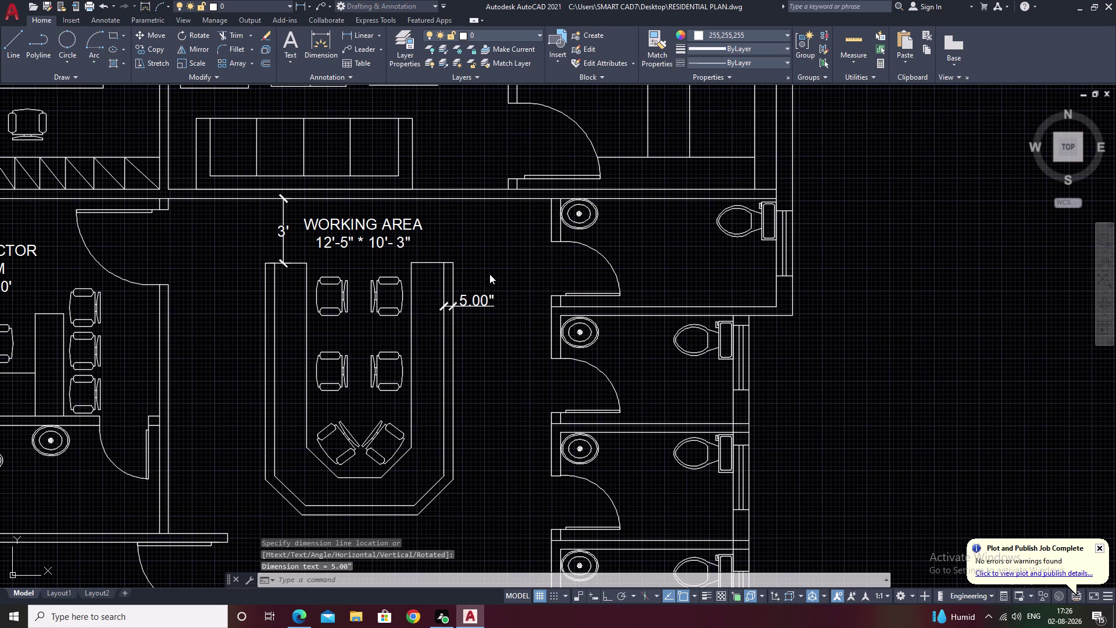
Attempt dimensions at the desk bottom and cancel the misplaced ones, including 1'-7.55".
middle_drag(479, 293, 488, 244)
key(space)
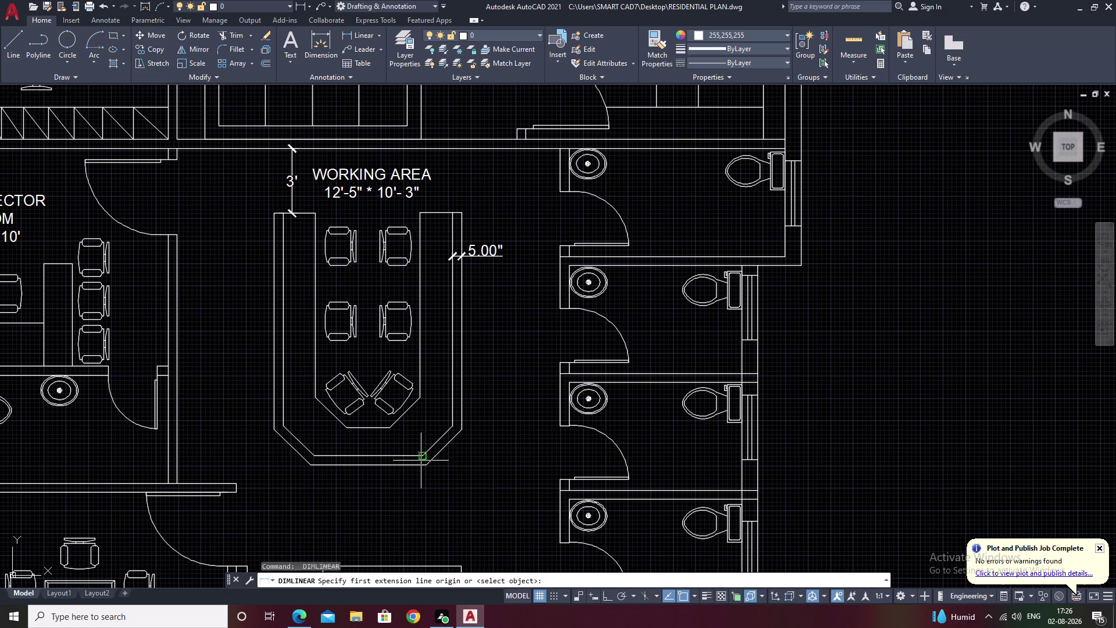
click(425, 468)
click(464, 427)
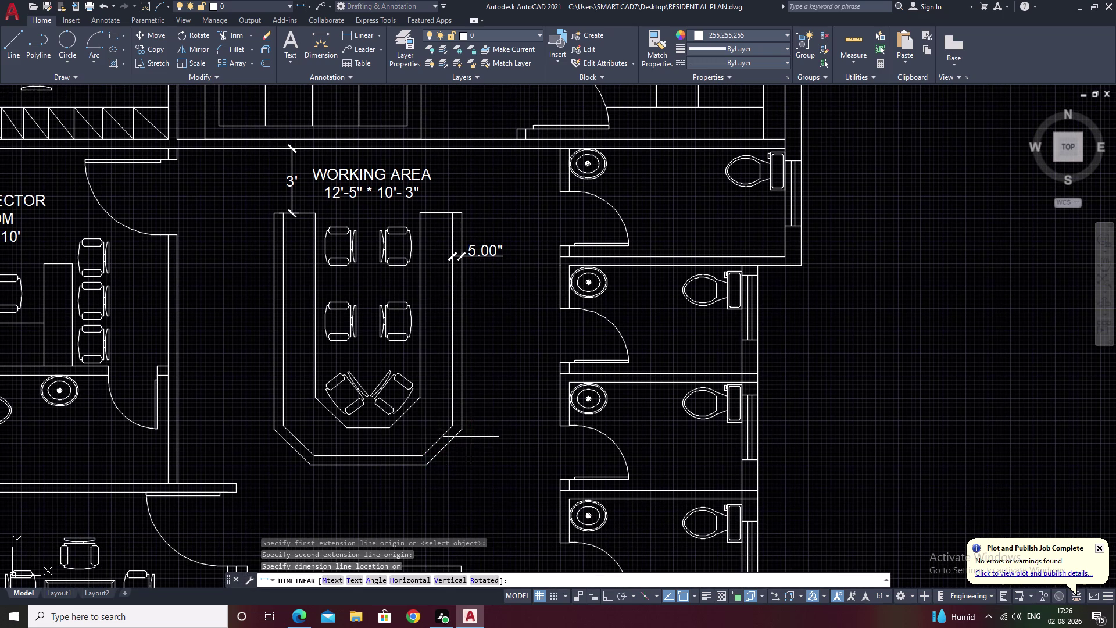
key(space)
key(space)
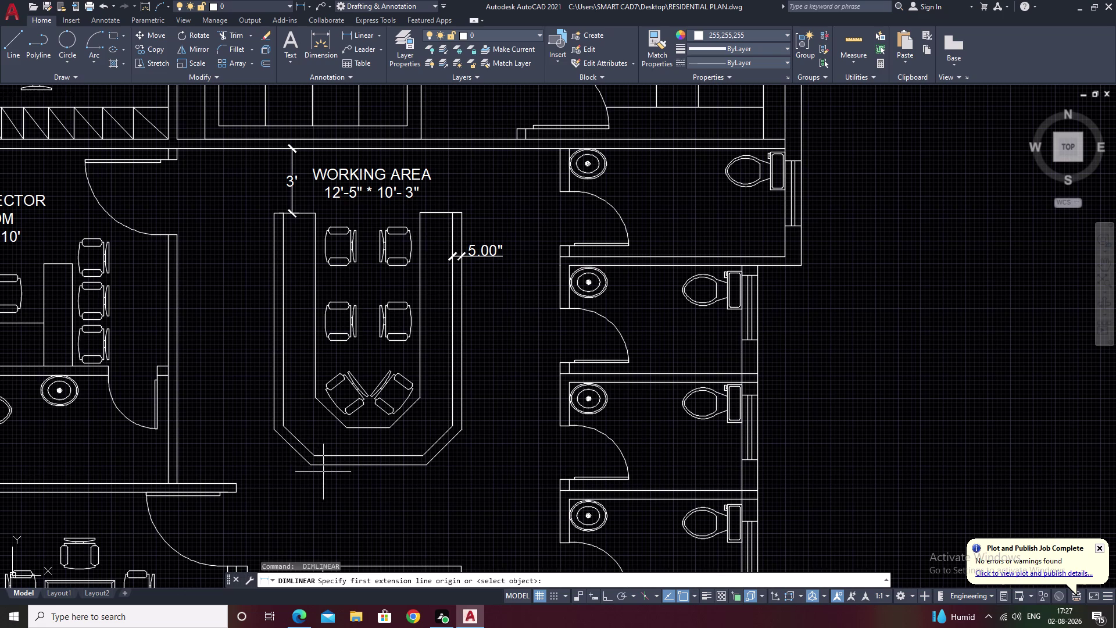
click(313, 467)
click(276, 432)
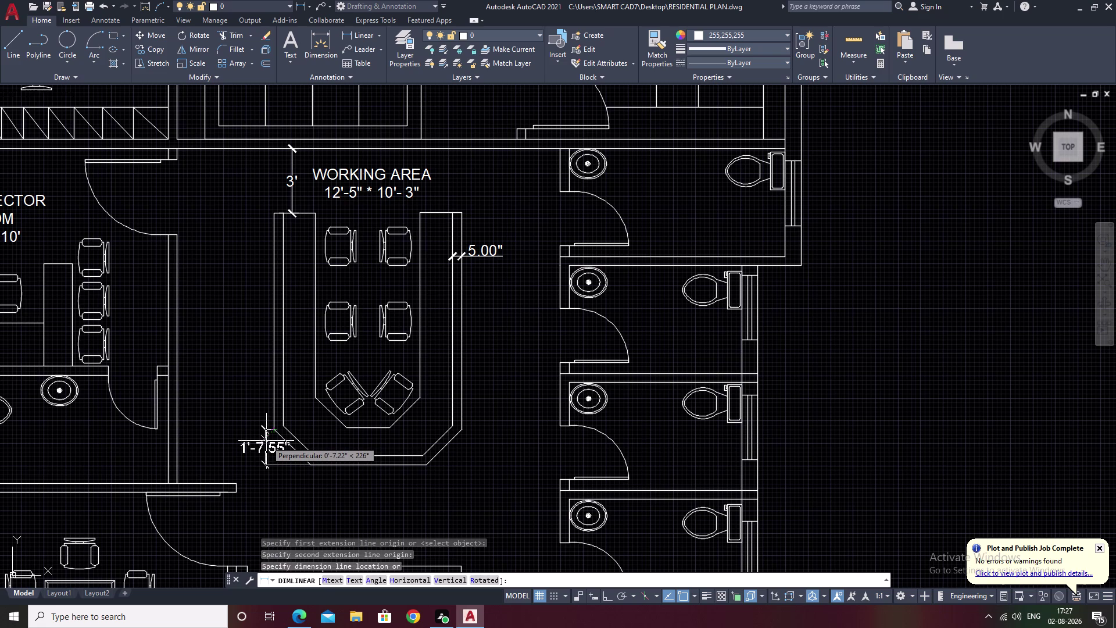
middle_drag(266, 440, 269, 409)
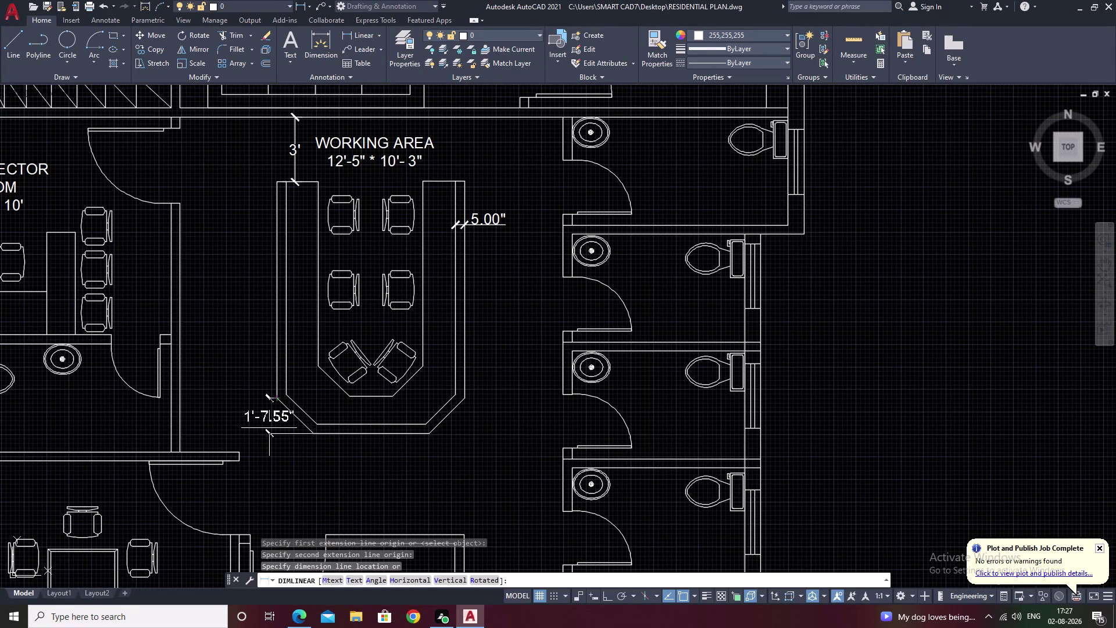
key(Escape)
key(space)
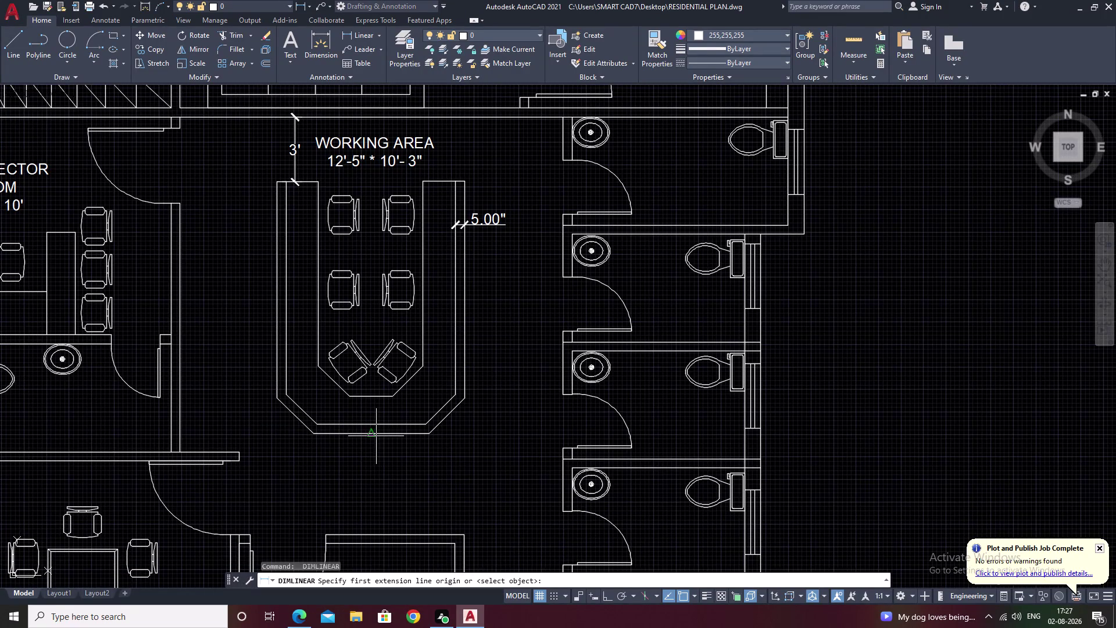
Add the 5.00" thickness dimension on the desk's bottom side and select its lower outline.
click(375, 436)
click(374, 423)
click(384, 448)
middle_drag(396, 449, 471, 396)
scroll(up, 3)
middle_drag(370, 396, 432, 382)
scroll(down, 3)
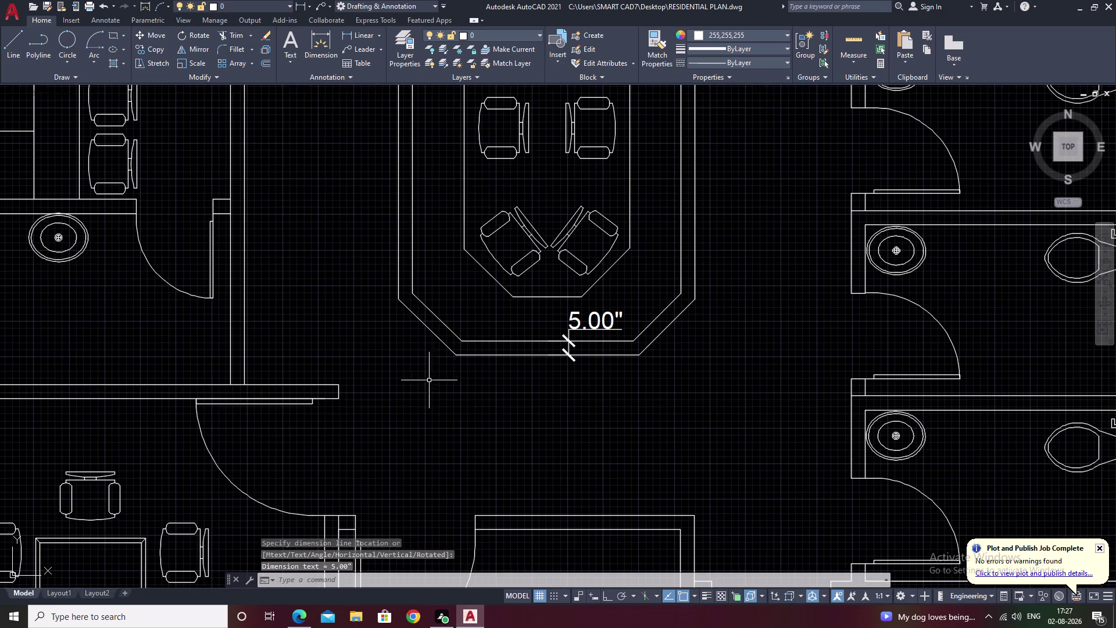
middle_drag(544, 373, 505, 374)
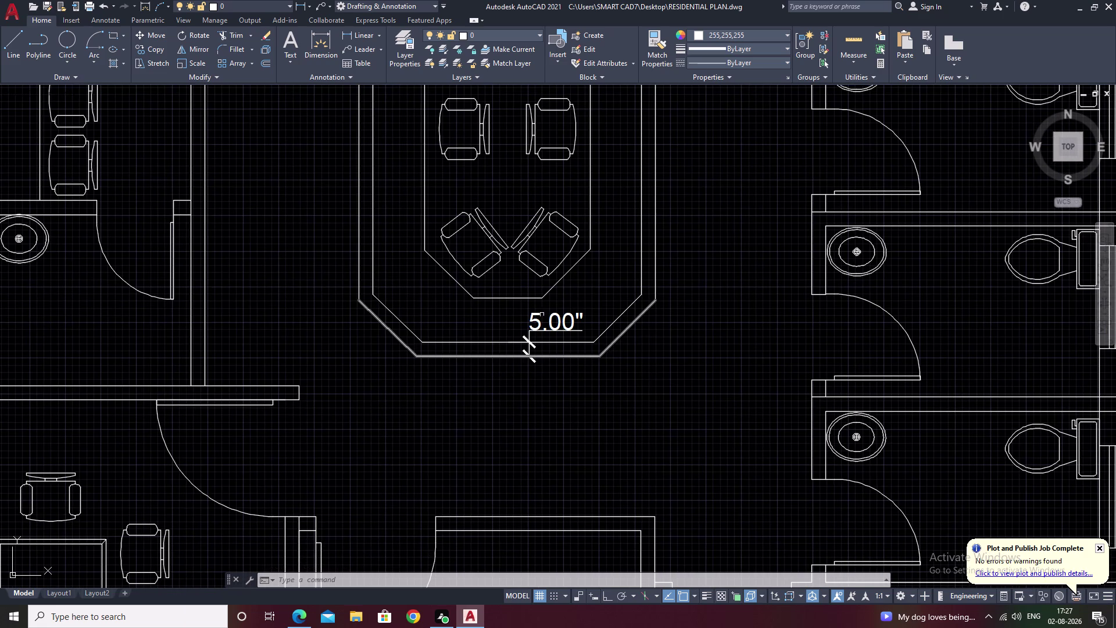
click(417, 356)
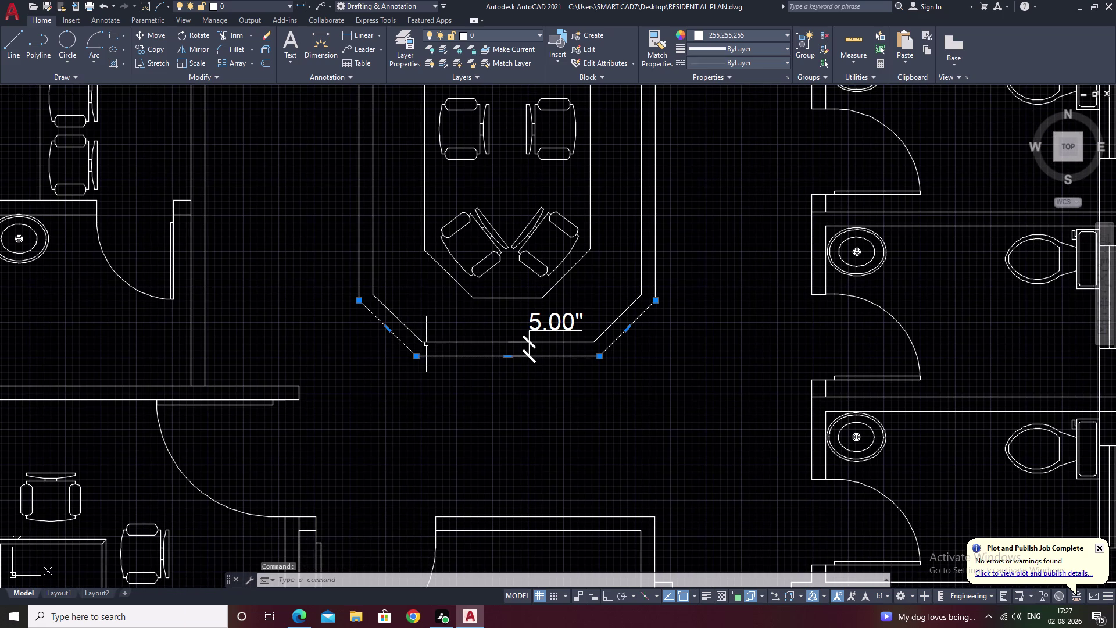
Explode the desk's outer and inner outlines into separate lines.
click(428, 341)
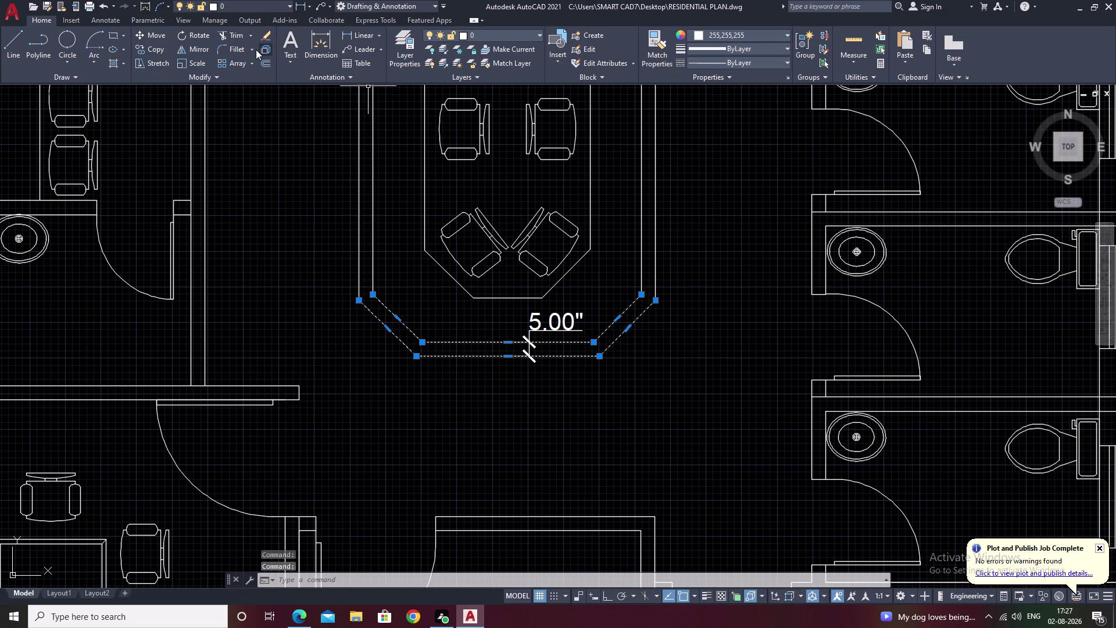
click(264, 50)
key(Escape)
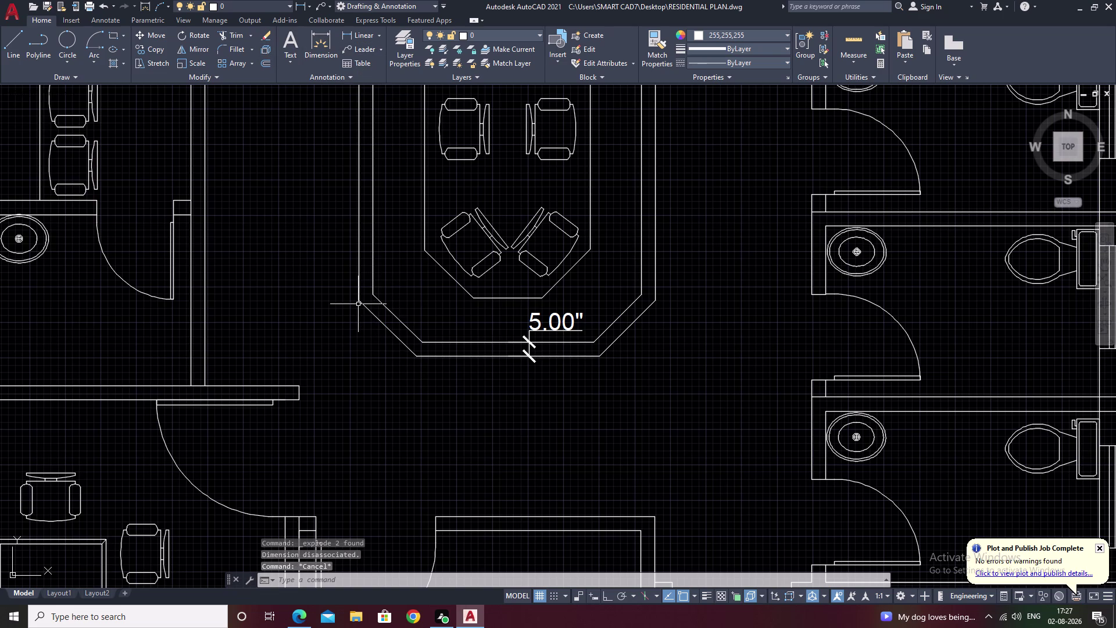
key(l)
key(space)
click(366, 303)
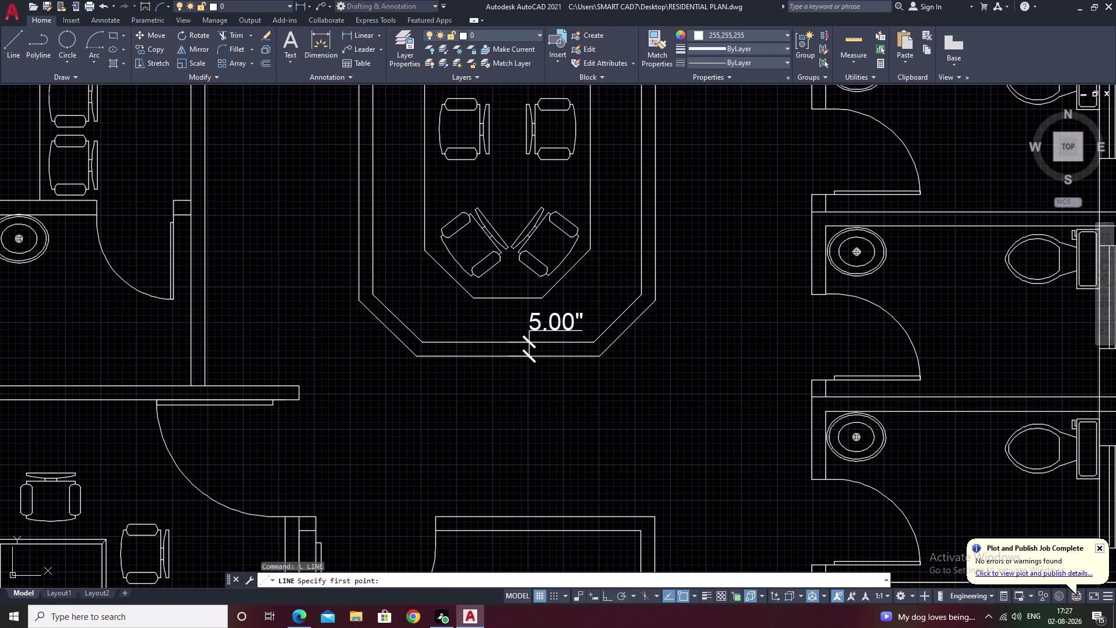
key(Escape)
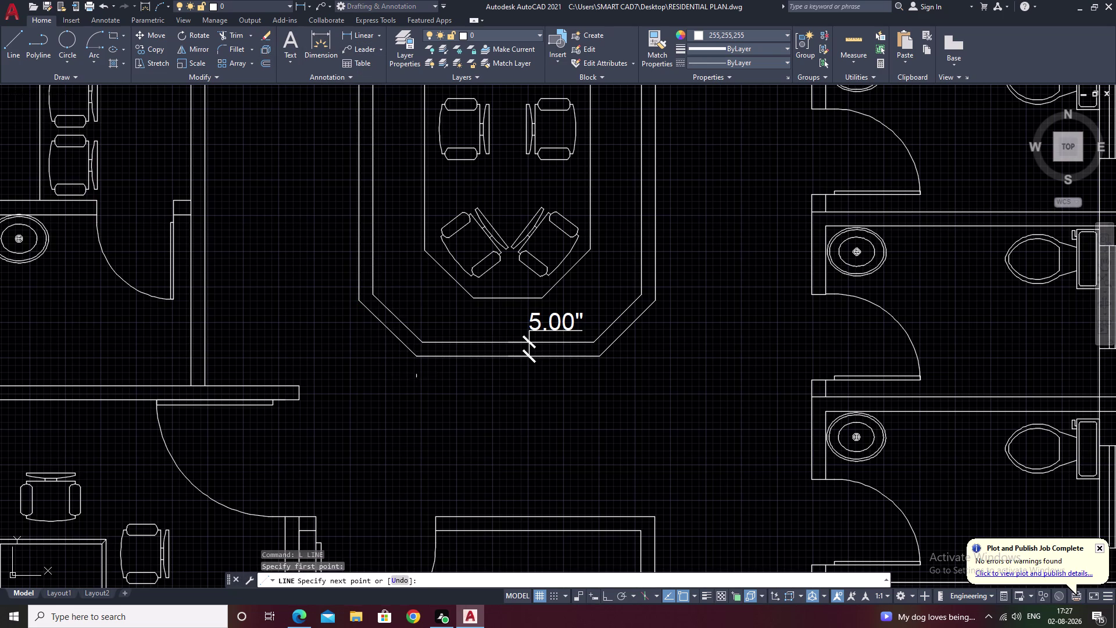
Erase the lower-left diagonal desk edge.
double_click(386, 330)
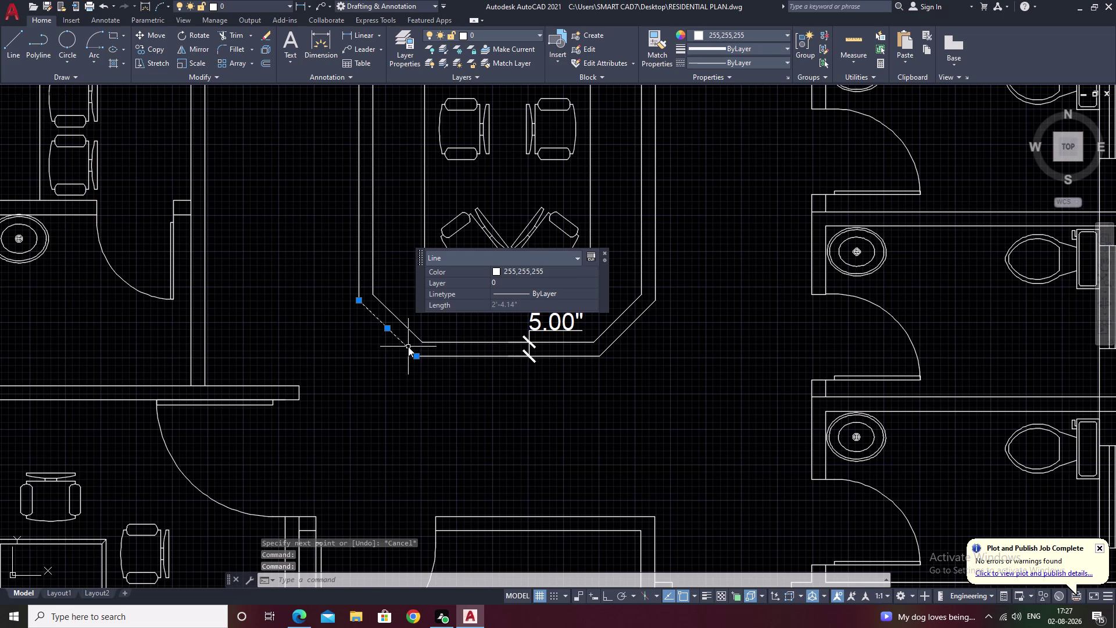
text(E)
key(space)
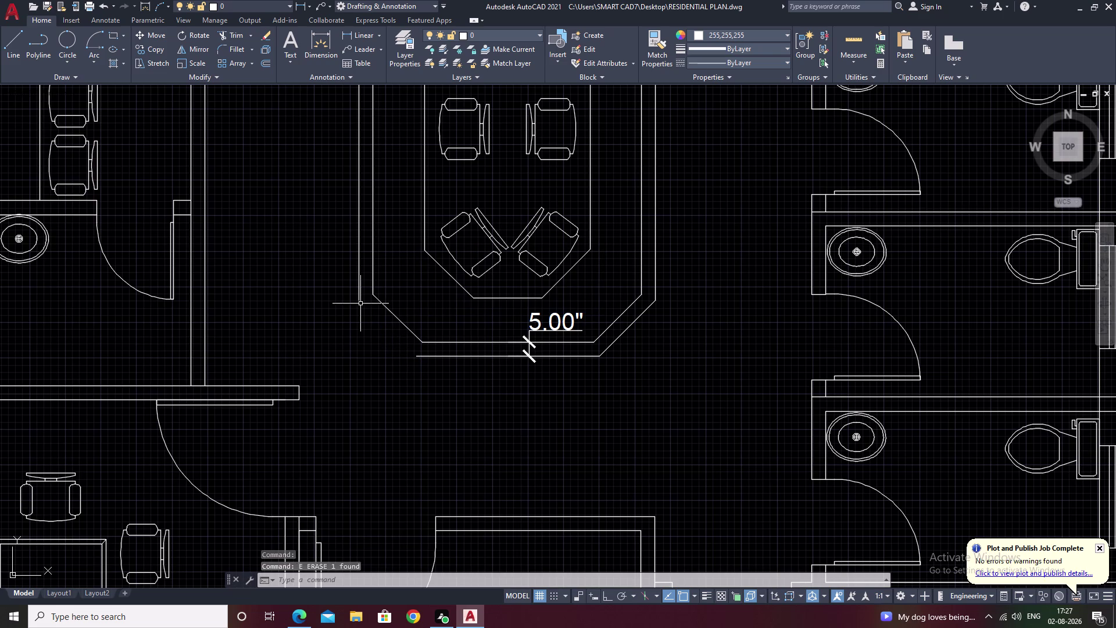
Draw a new line from the wall corner to @2'<316.
text(L)
key(space)
click(360, 304)
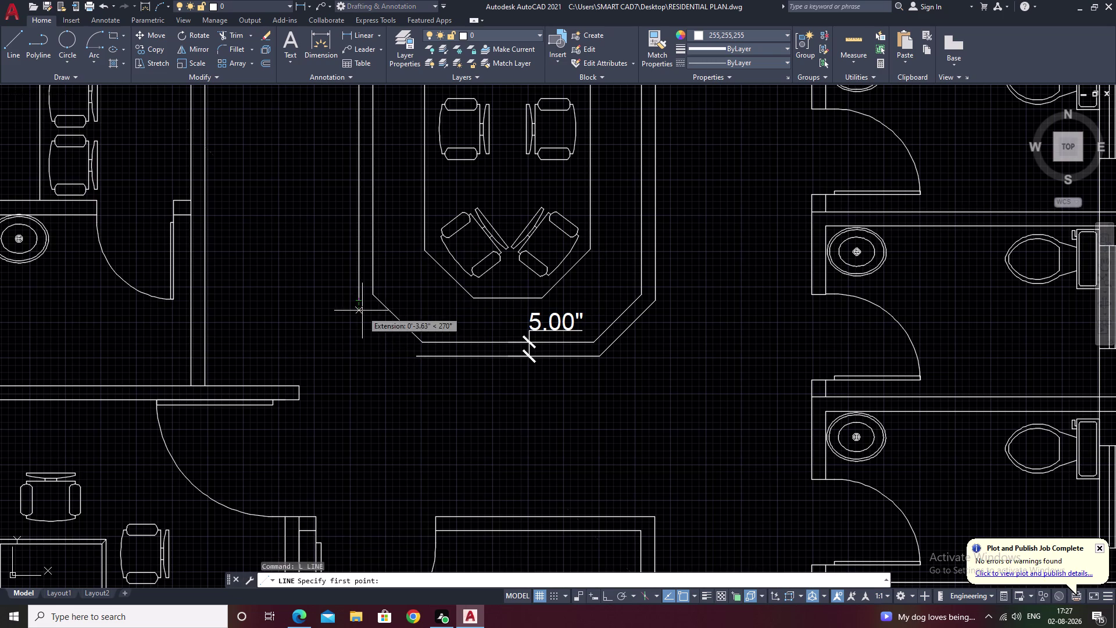
click(360, 302)
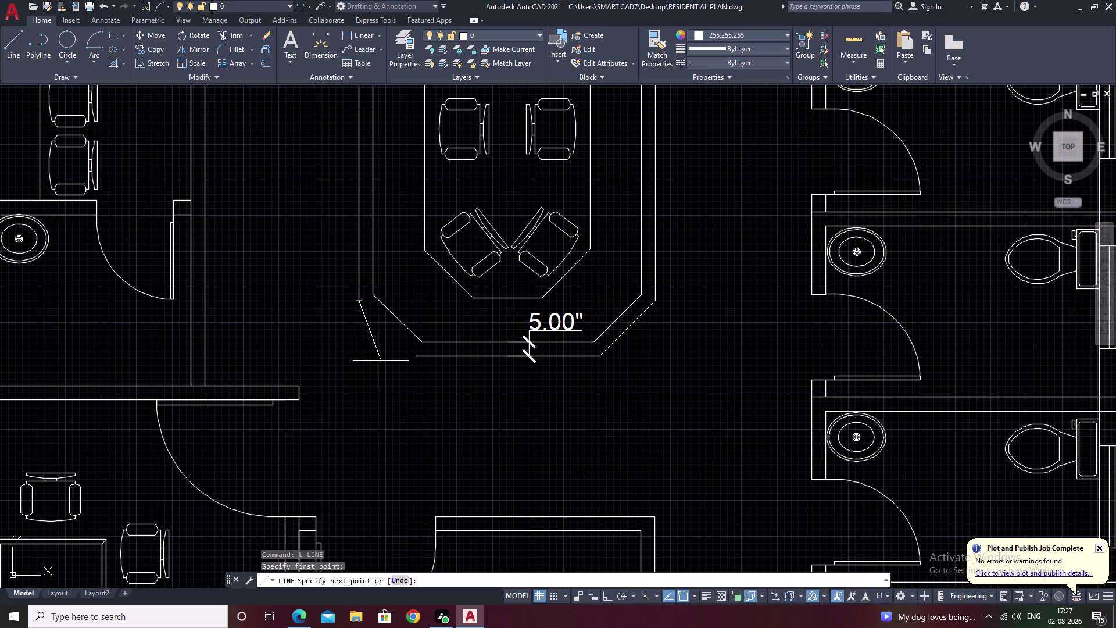
key(shift+at)
text(2)
text(')
key(shift+less)
text(31)
text(6)
key(space)
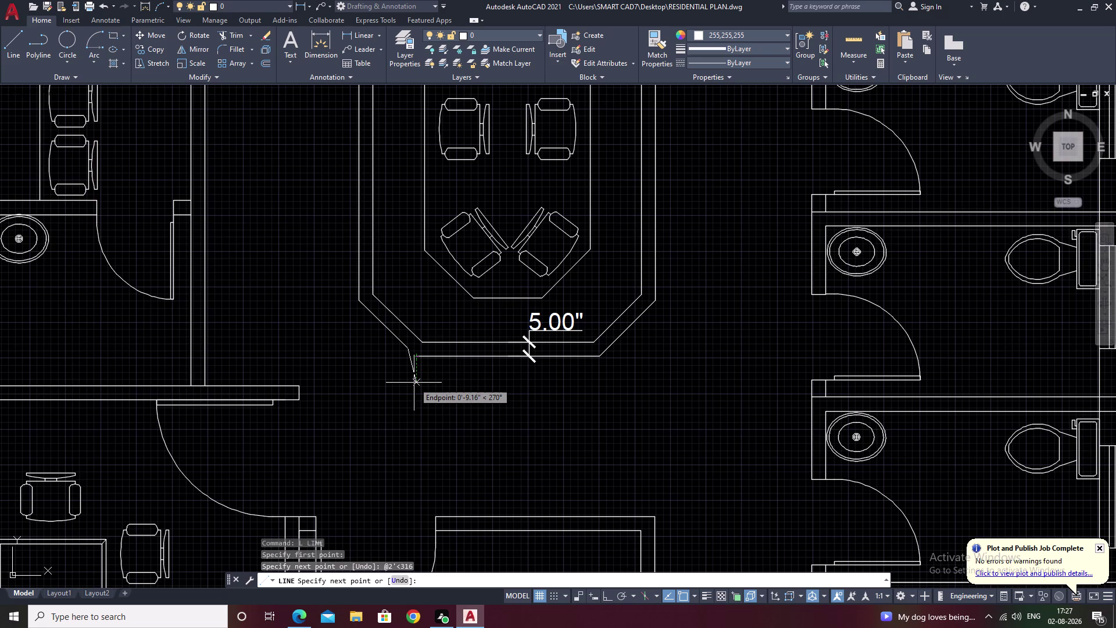
key(Escape)
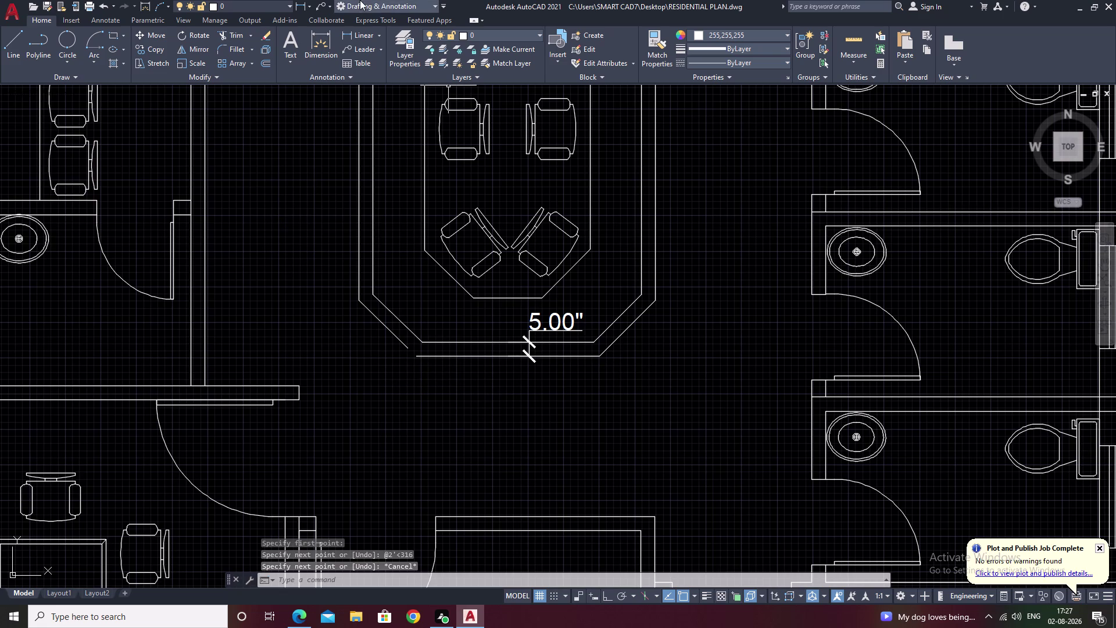
Start a linear dimension and cancel it.
click(360, 38)
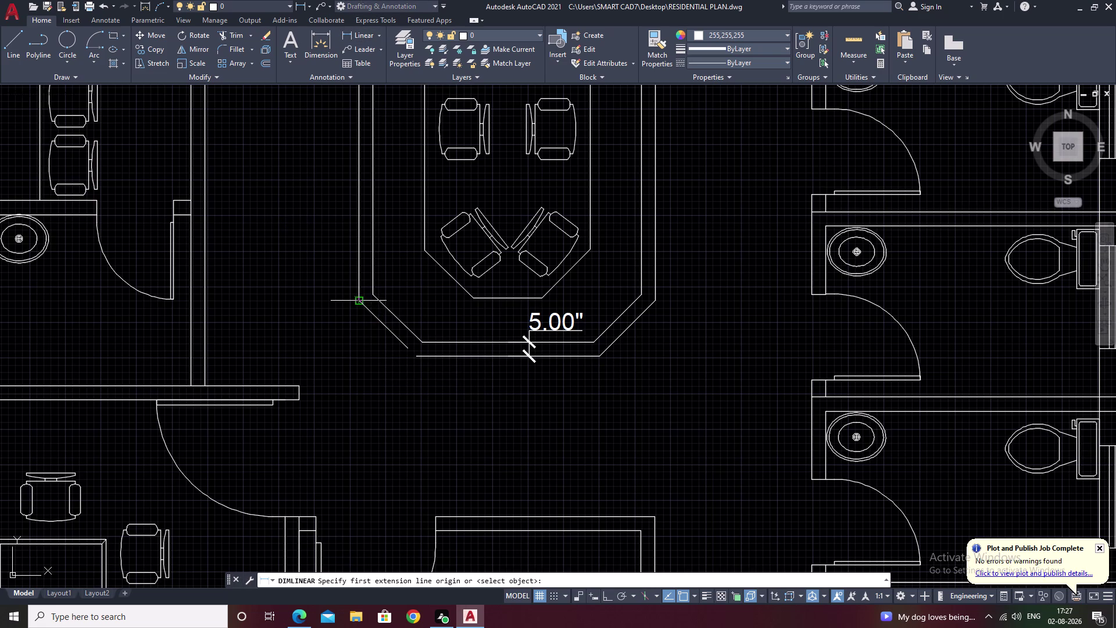
key(ctrl+z)
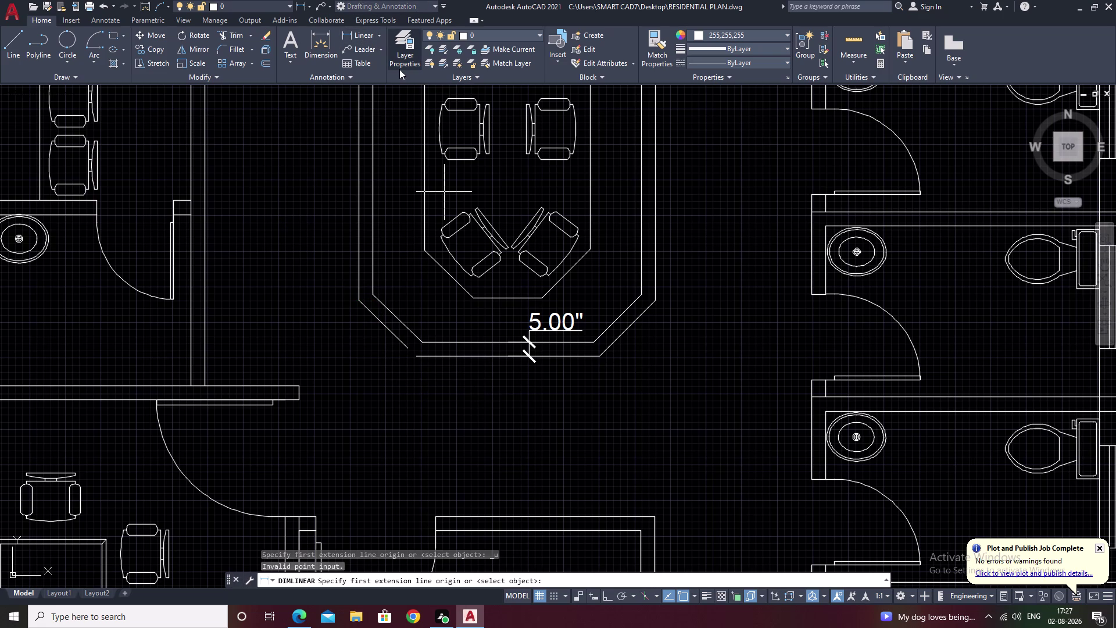
key(ctrl+z)
key(ctrl+z)
key(Escape)
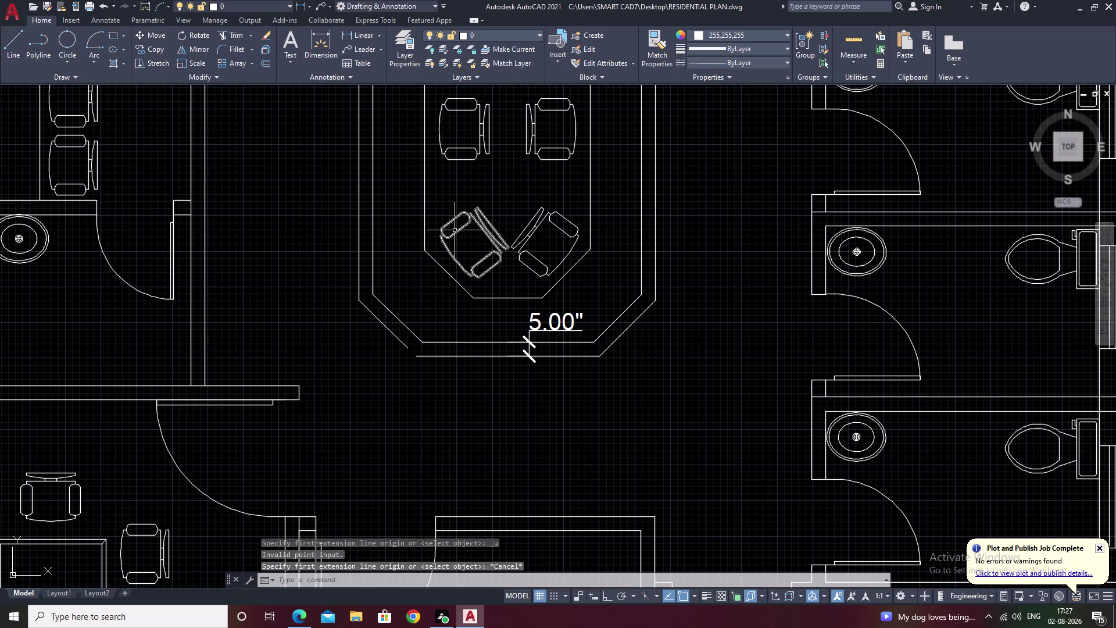
Undo the stray short line and the erase, then show the Linear dimension dropdown.
key(ctrl+z)
key(ctrl+z)
key(ctrl+z)
key(Escape)
key(Escape)
key(Escape)
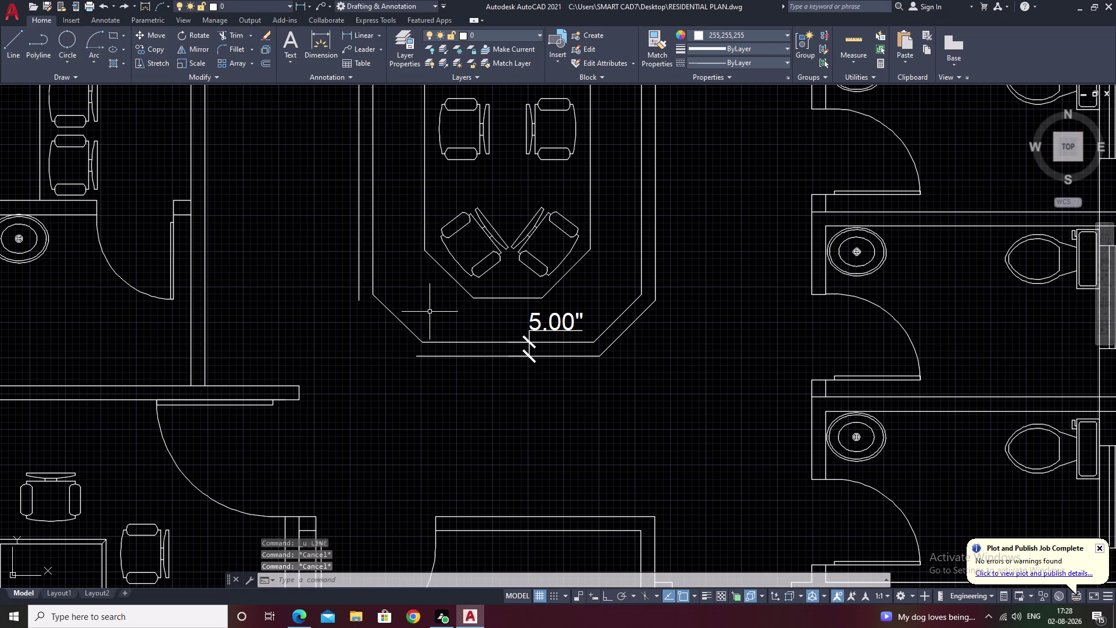
key(ctrl+z)
key(Escape)
click(380, 36)
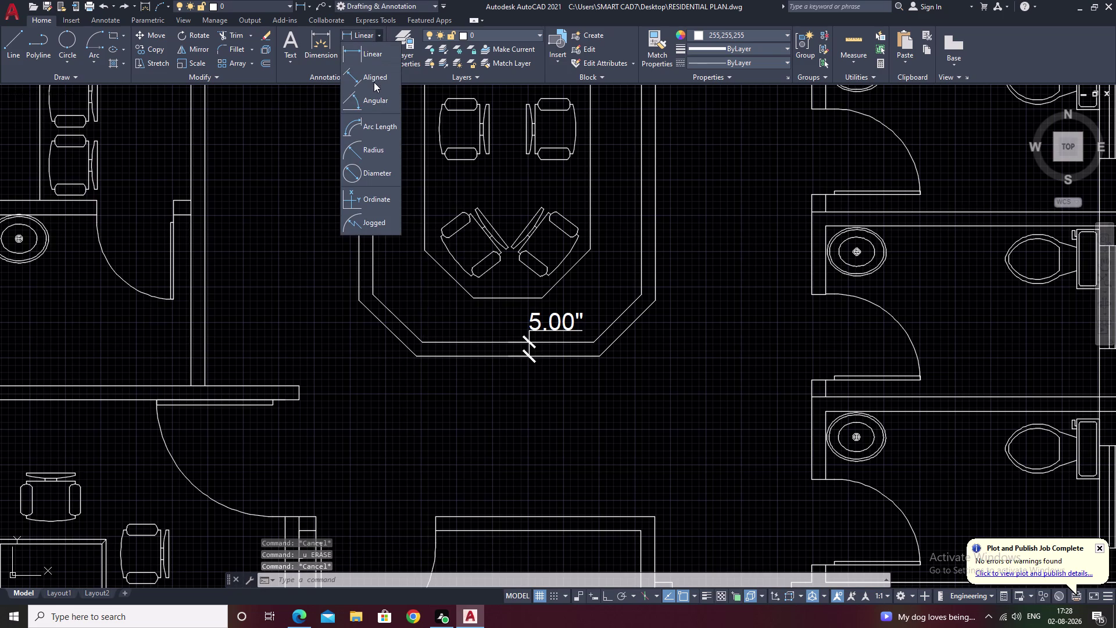
click(376, 78)
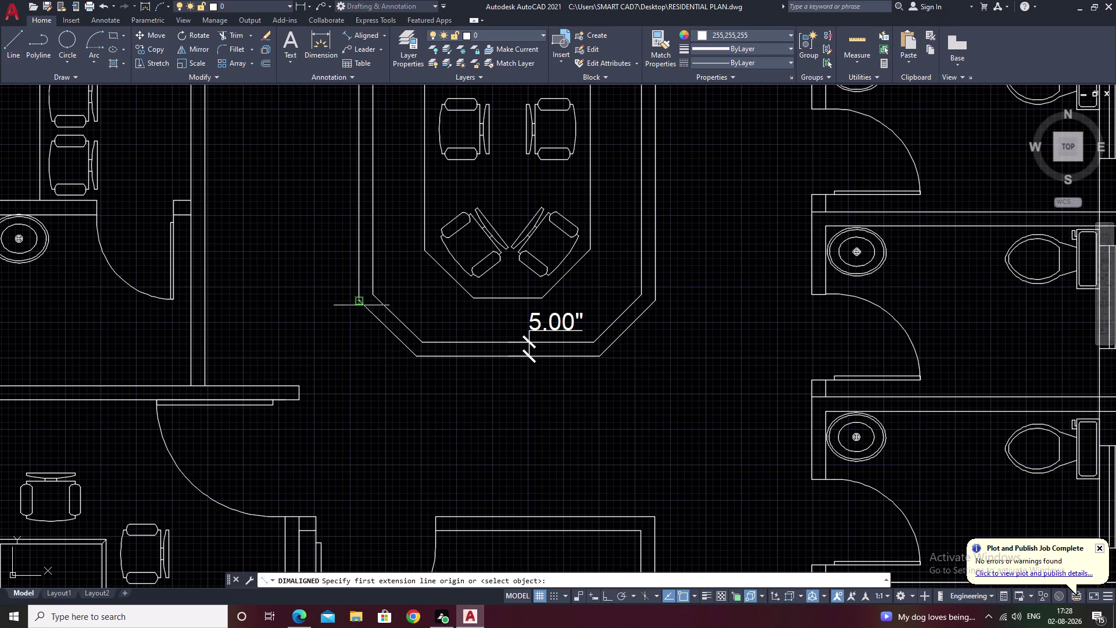
click(361, 302)
click(415, 357)
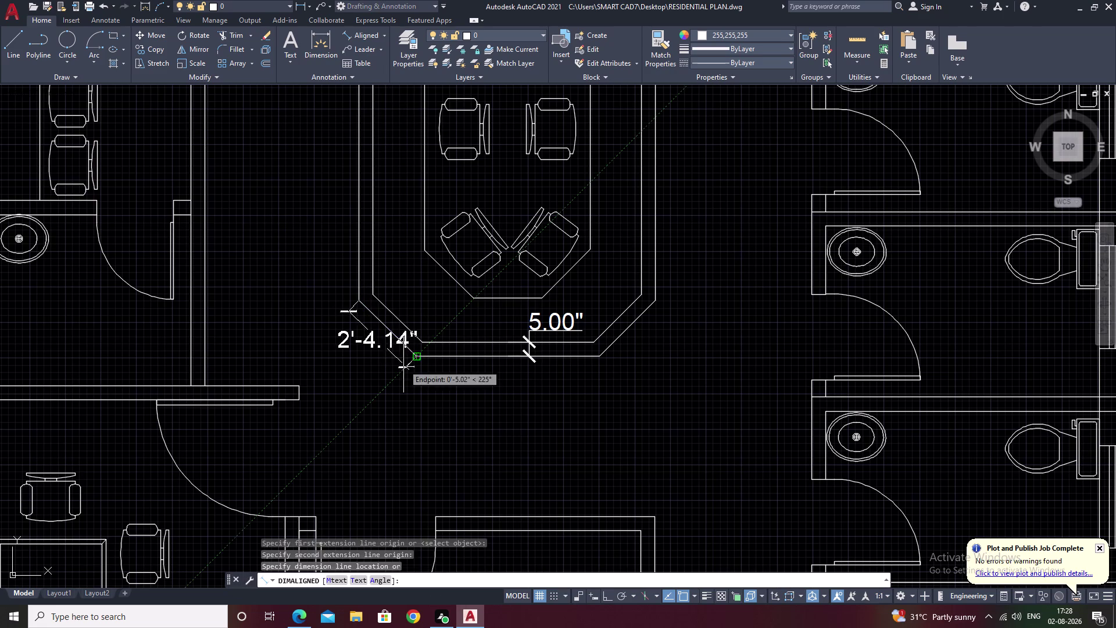
key(Escape)
key(space)
scroll(up, 3)
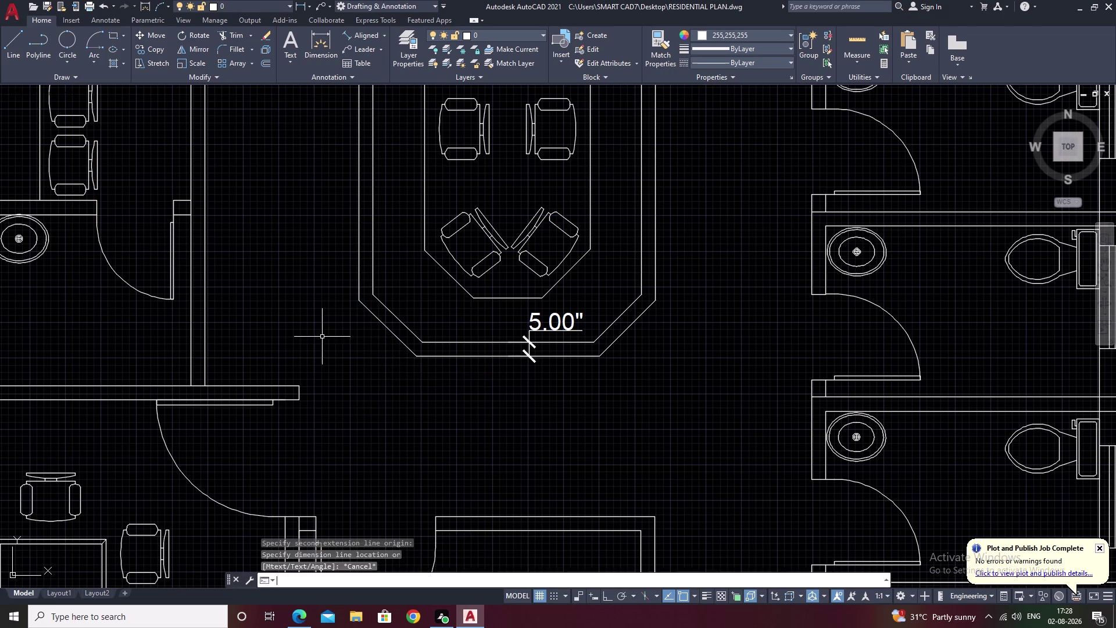
middle_drag(370, 325, 408, 285)
click(357, 32)
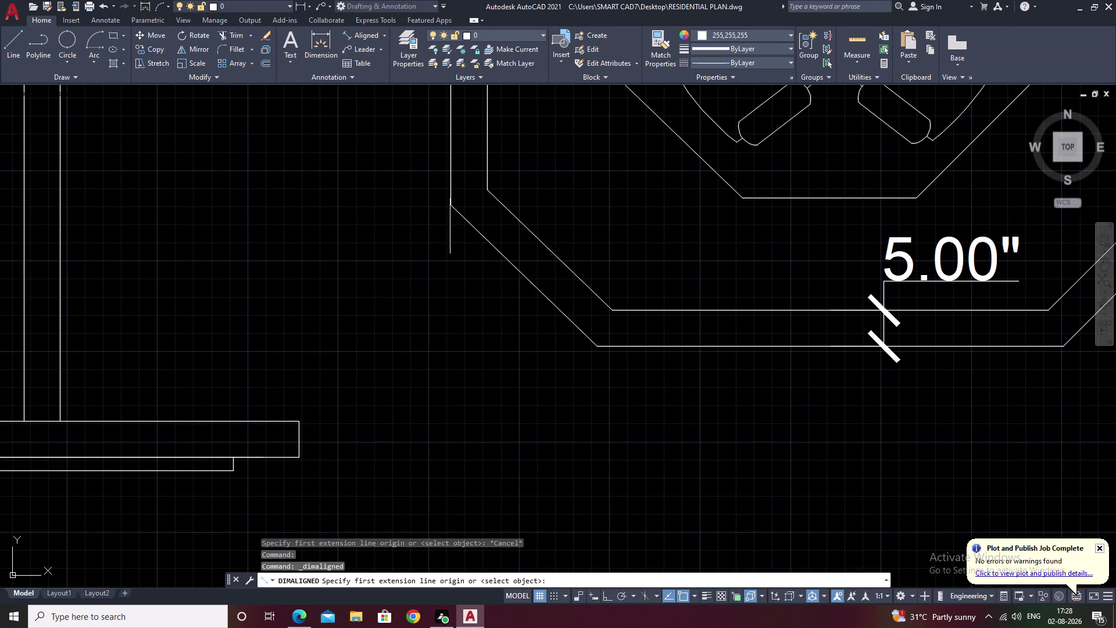
click(450, 206)
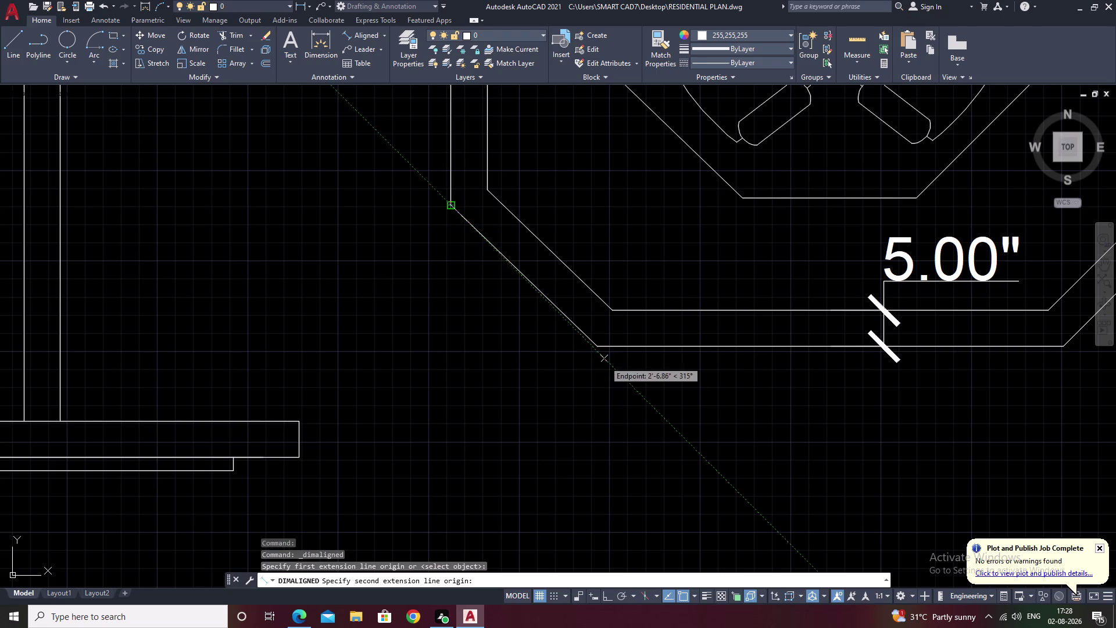
click(598, 345)
click(579, 359)
scroll(down, 3)
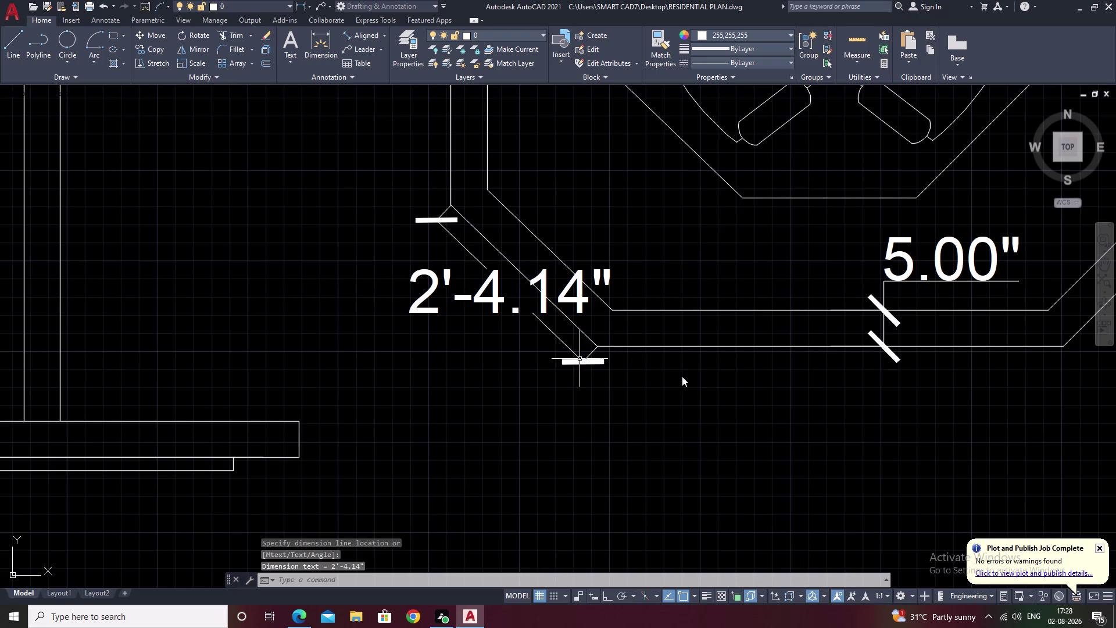
middle_drag(701, 379, 332, 372)
key(space)
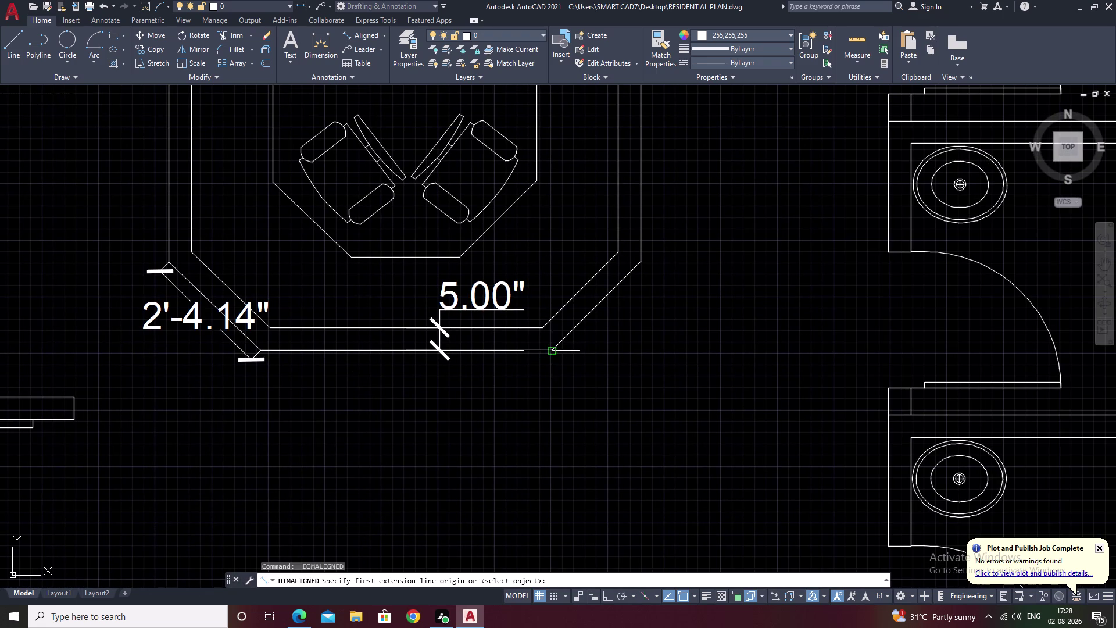
click(553, 352)
click(640, 263)
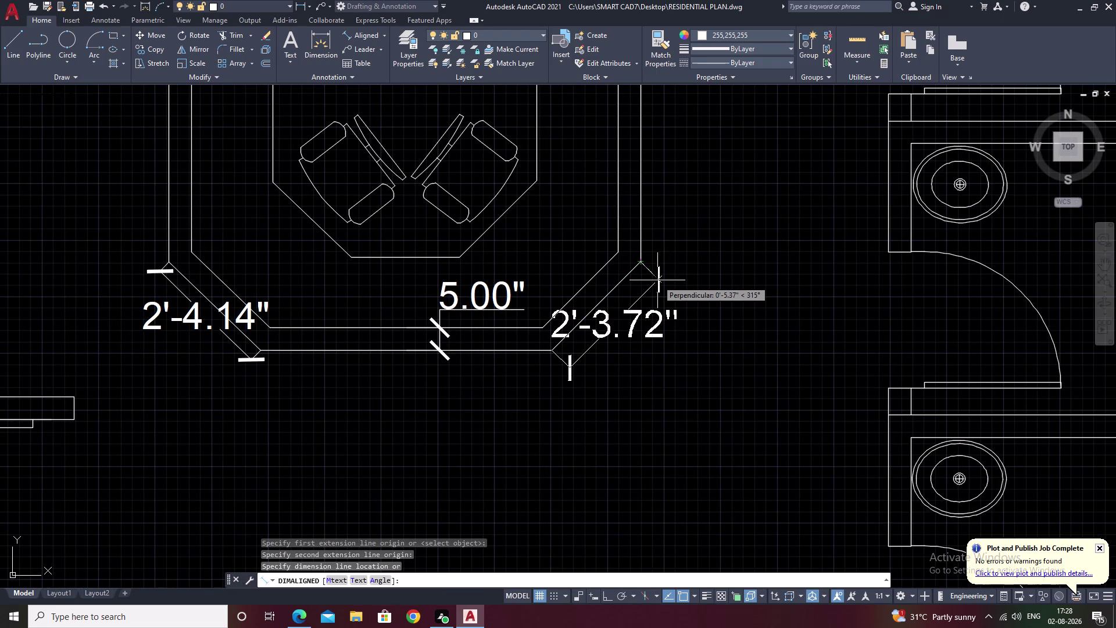
key(Escape)
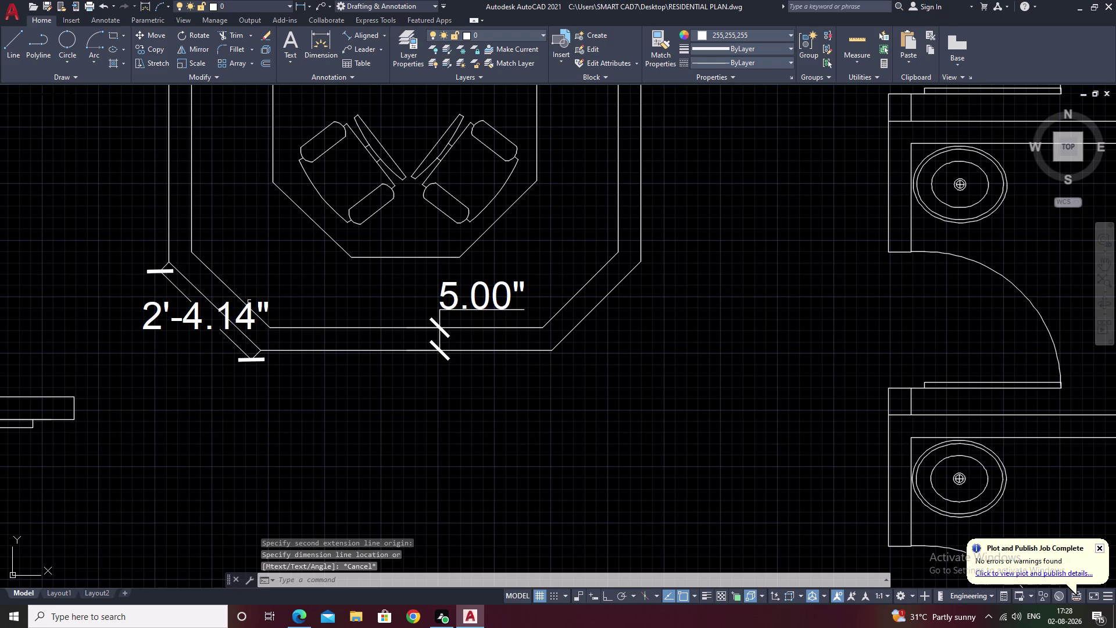
click(240, 314)
text(E)
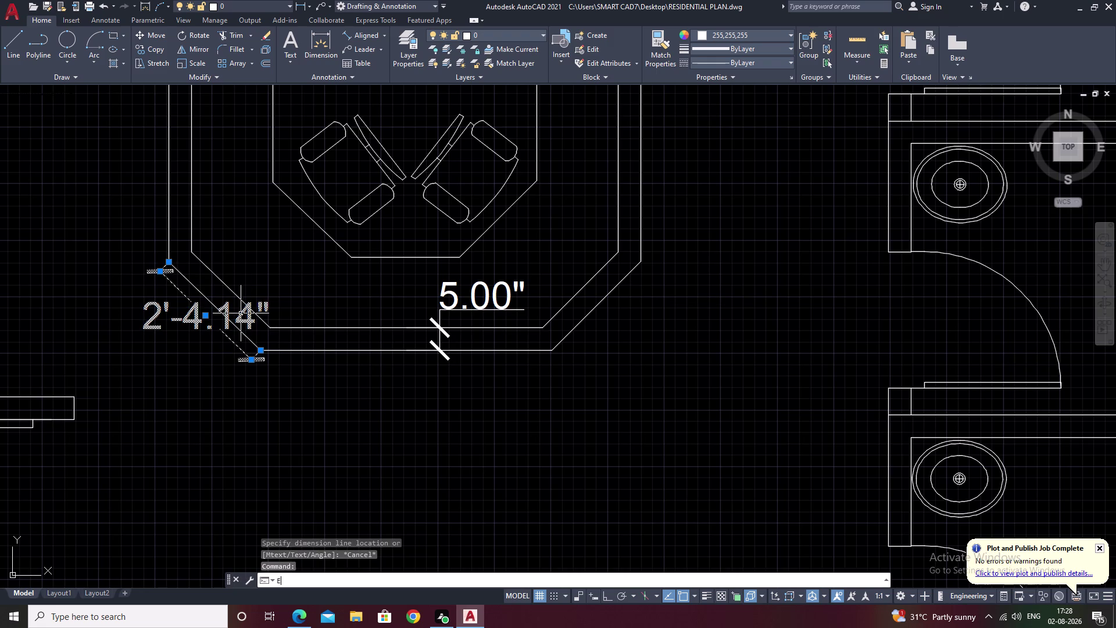
key(space)
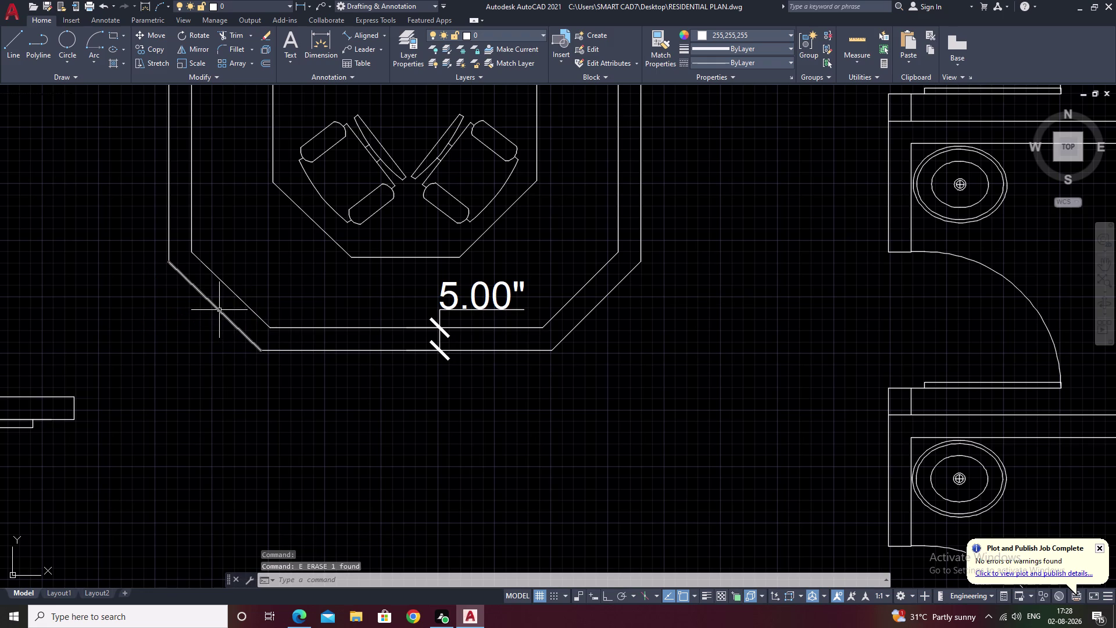
Erase the outer left angled wall line.
click(220, 309)
key(Escape)
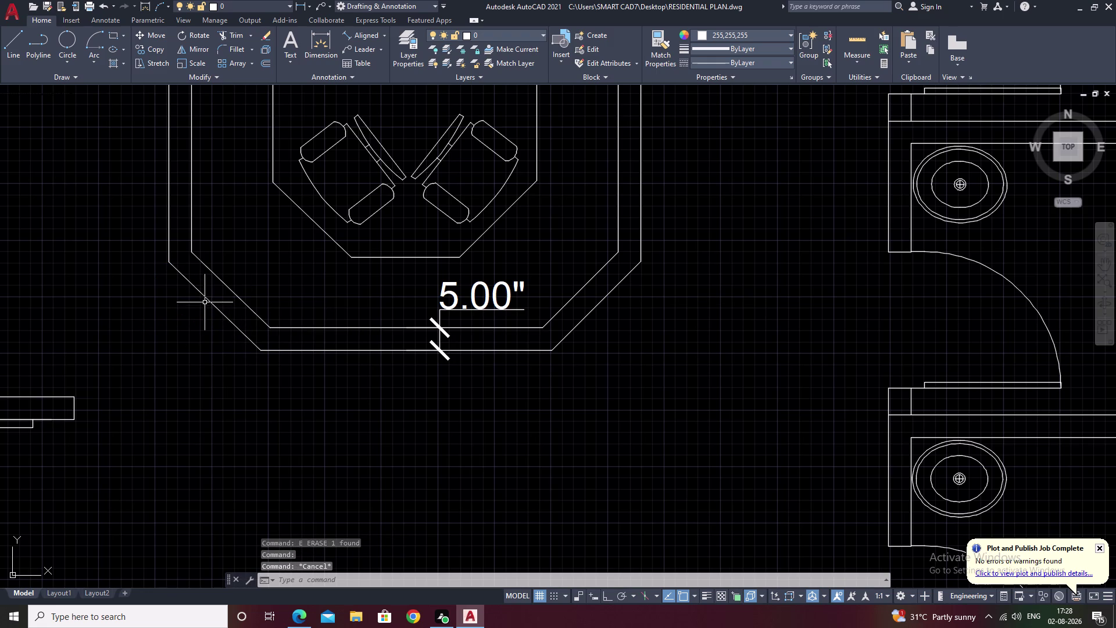
click(207, 300)
text(E)
key(space)
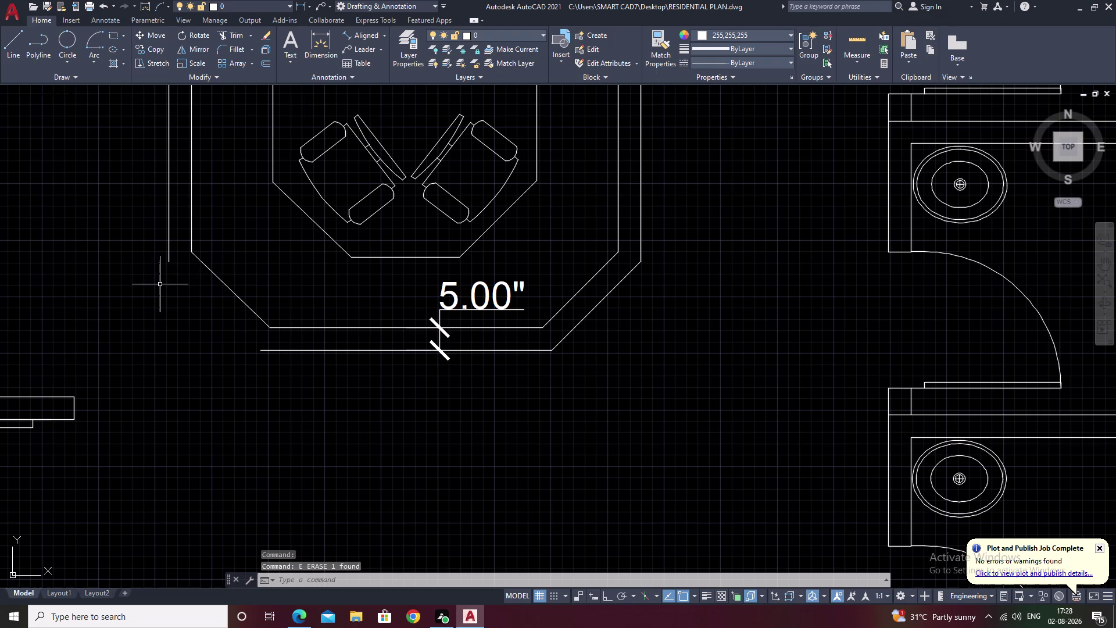
Redraw the left angled wall from the left corner to @2'<316.
text(L)
key(space)
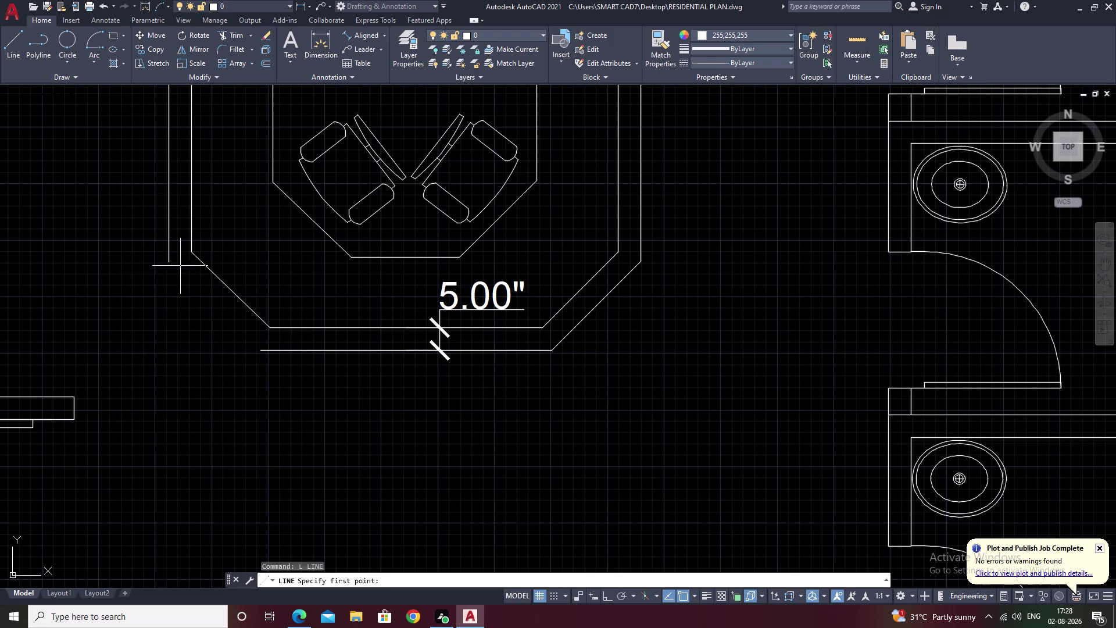
click(170, 263)
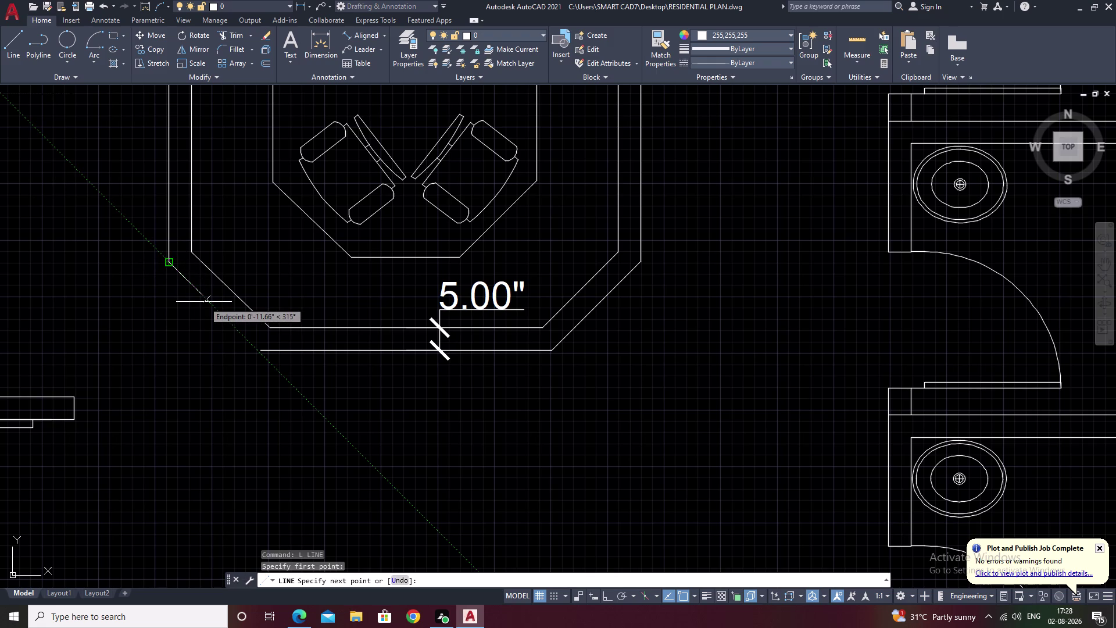
key(2)
key(BackSpace)
key(shift+at)
text(2')
key(shift+less)
text(3)
text(16)
key(space)
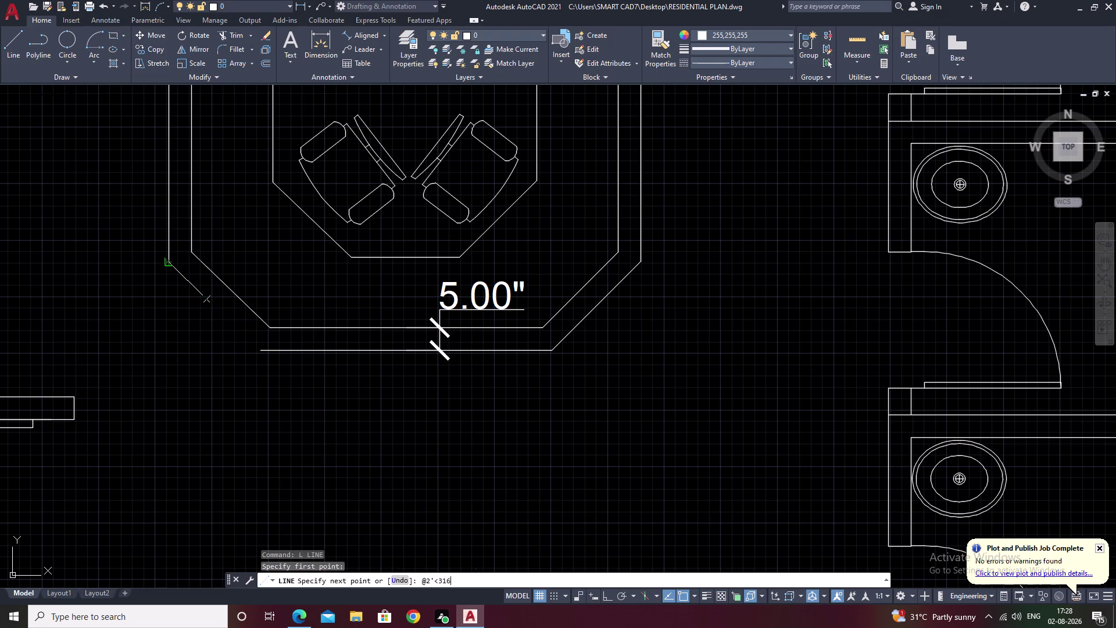
key(Escape)
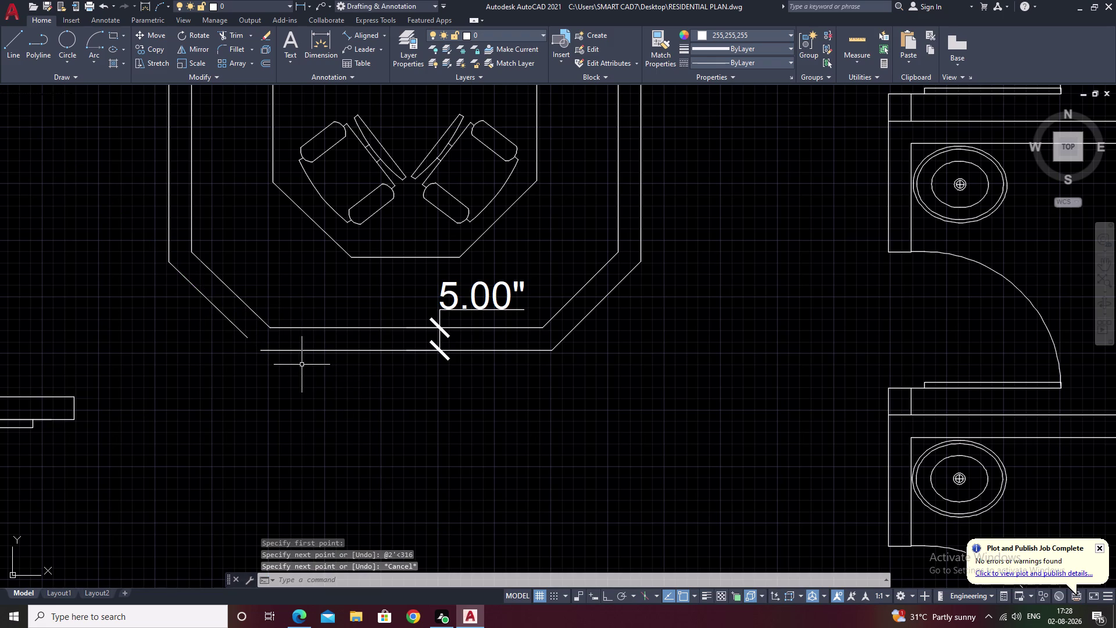
Erase the outer right angled wall line.
click(591, 309)
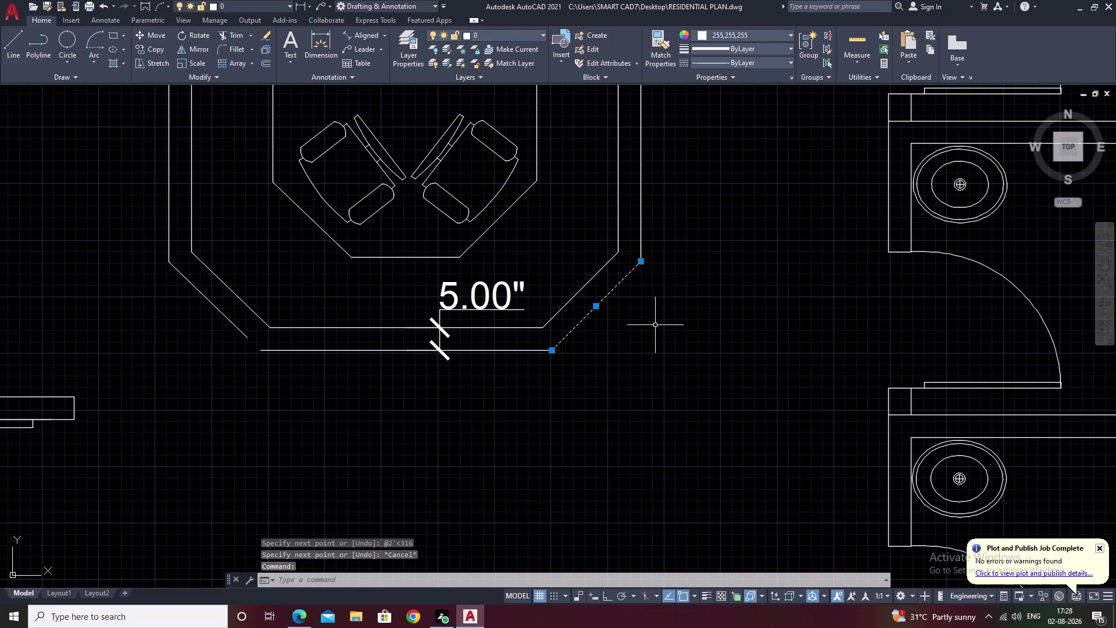
text(E)
key(space)
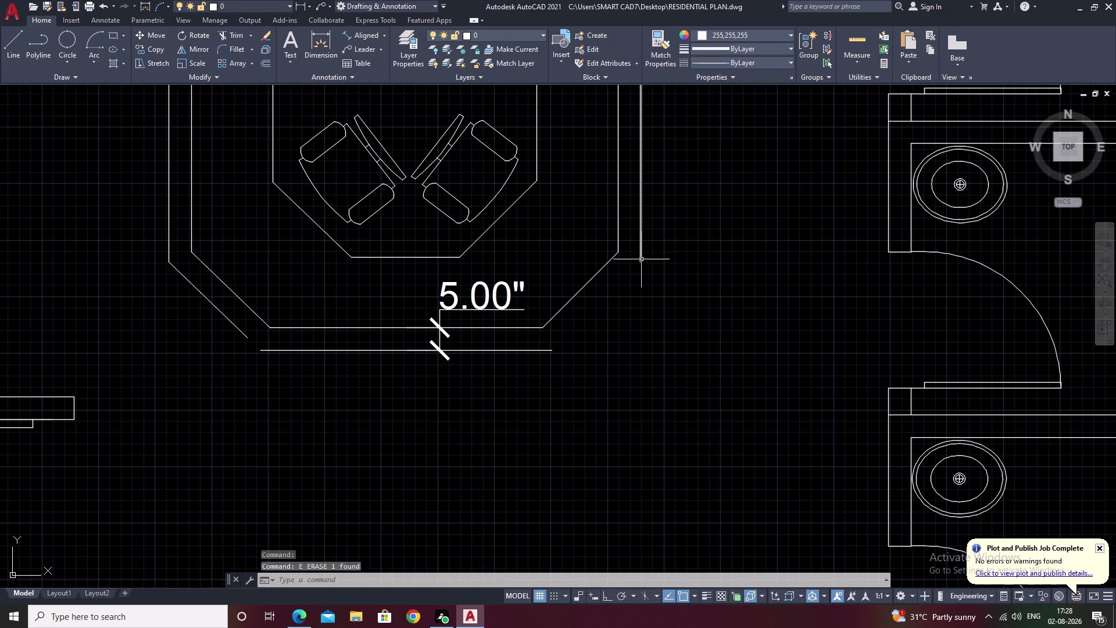
Redraw the right angled wall from the right corner to @2'<225.
text(L)
key(space)
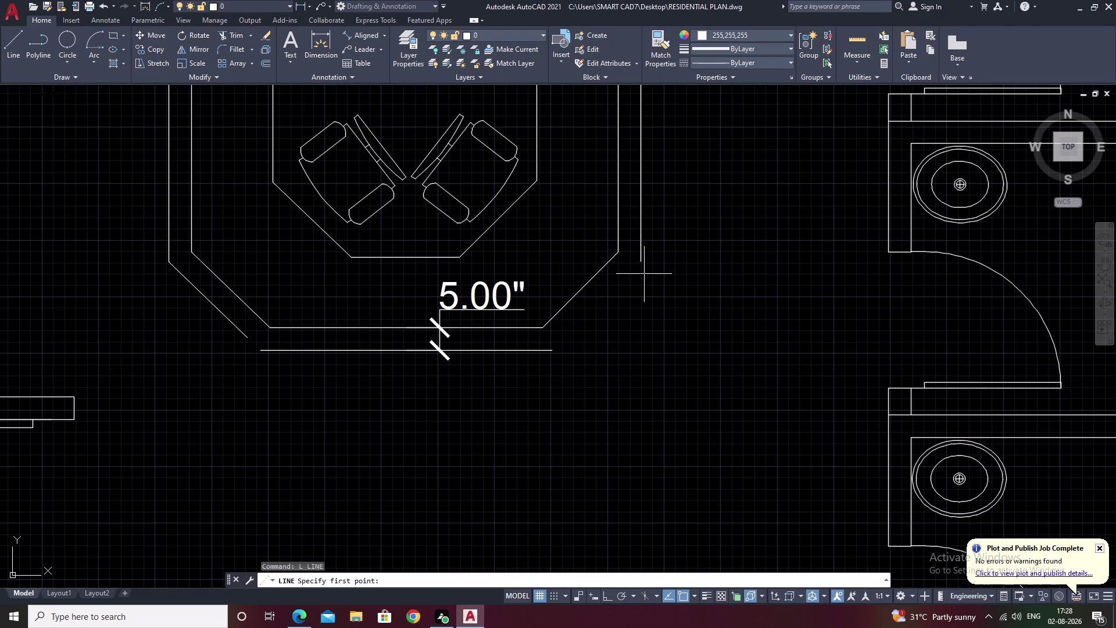
key(Escape)
key(l)
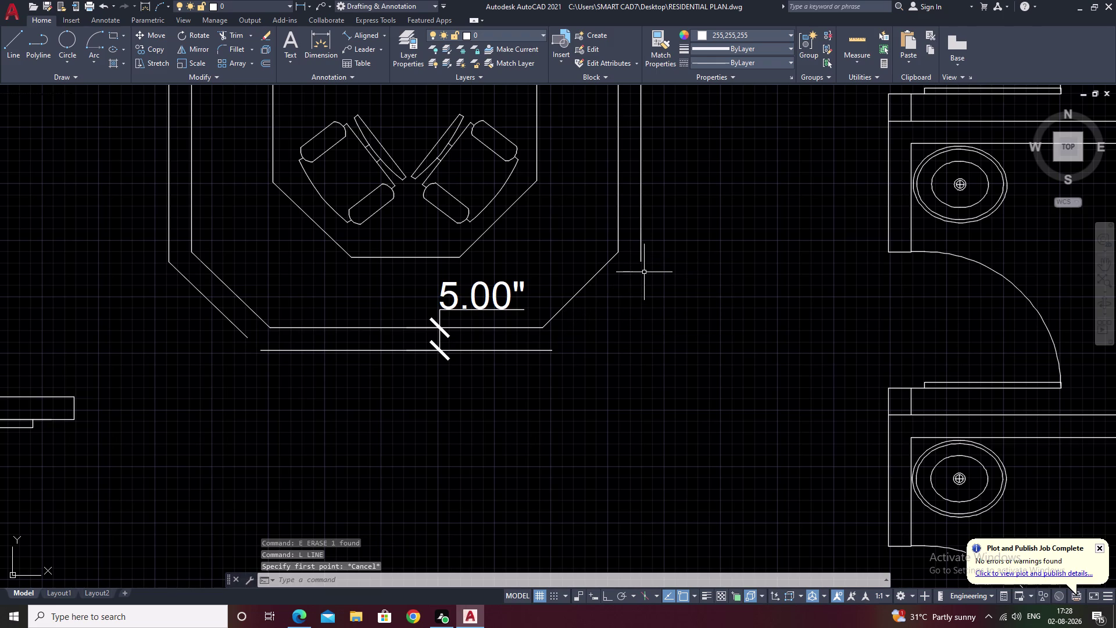
key(space)
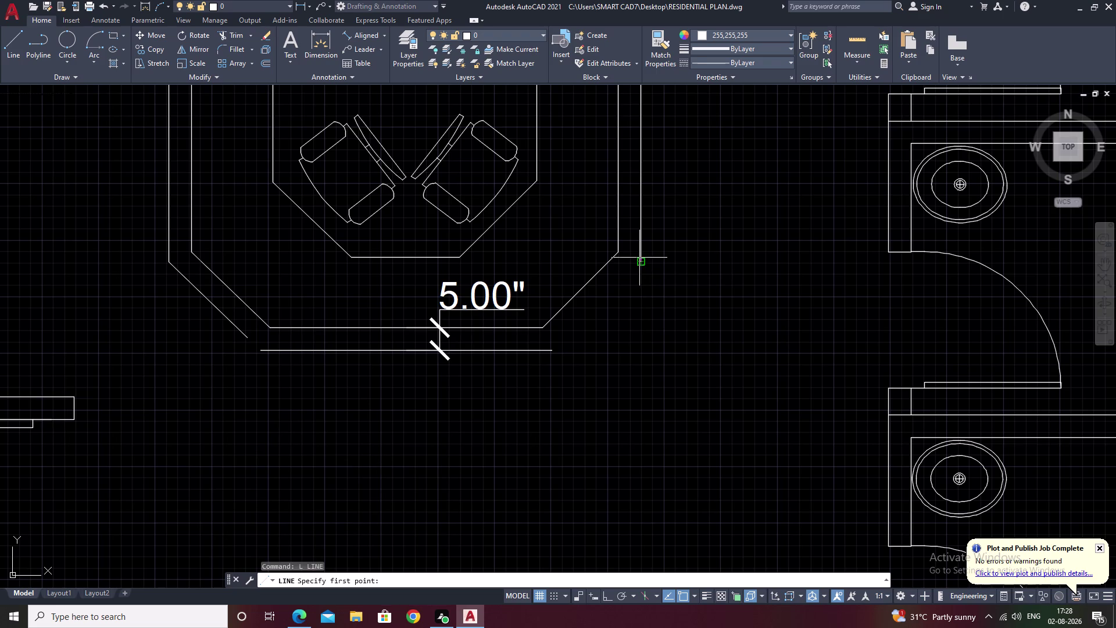
click(642, 265)
key(shift+at)
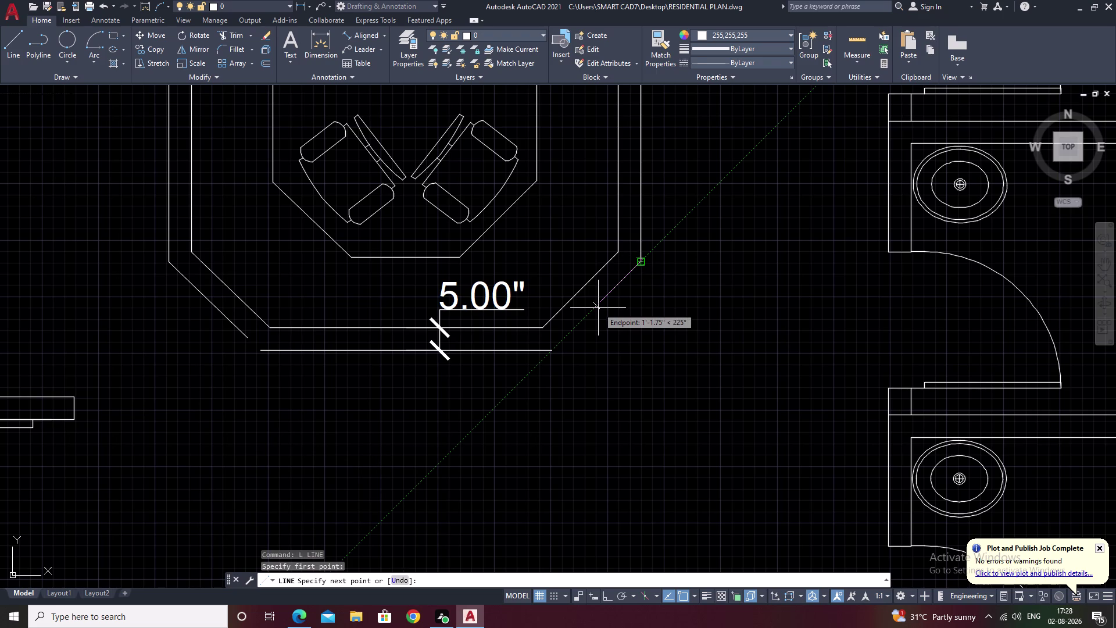
text(2')
key(shift+less)
text(225)
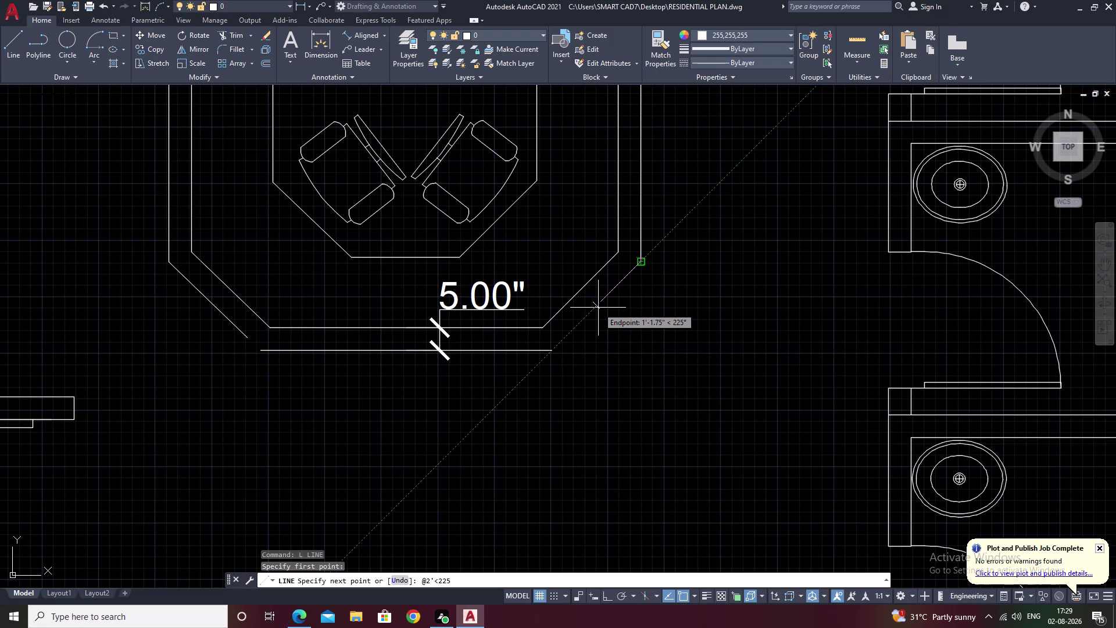
key(space)
key(Escape)
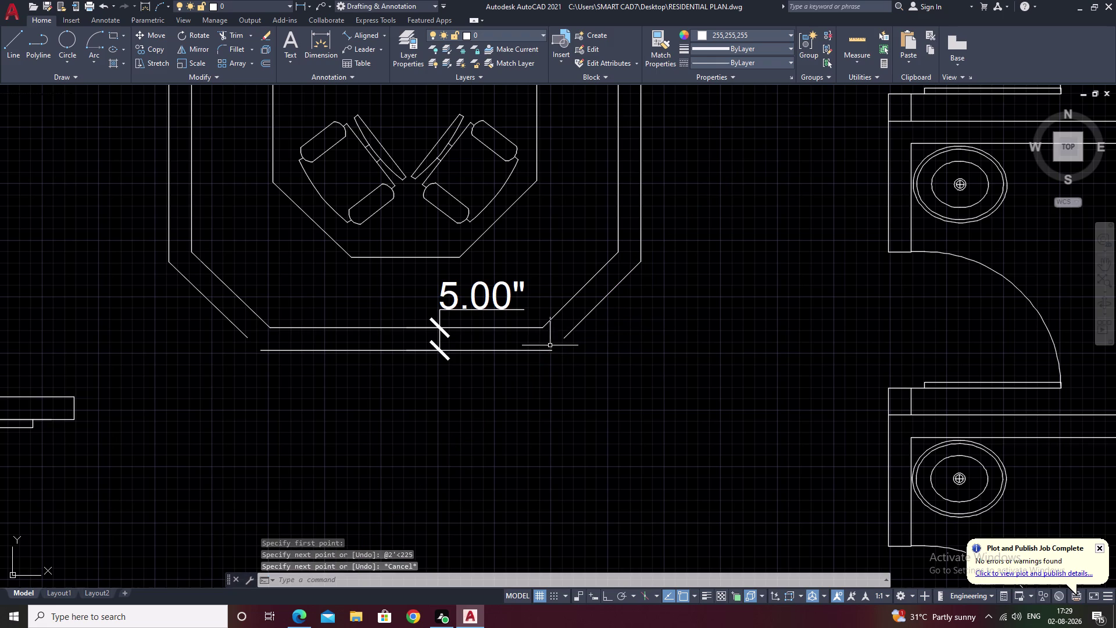
key(Escape)
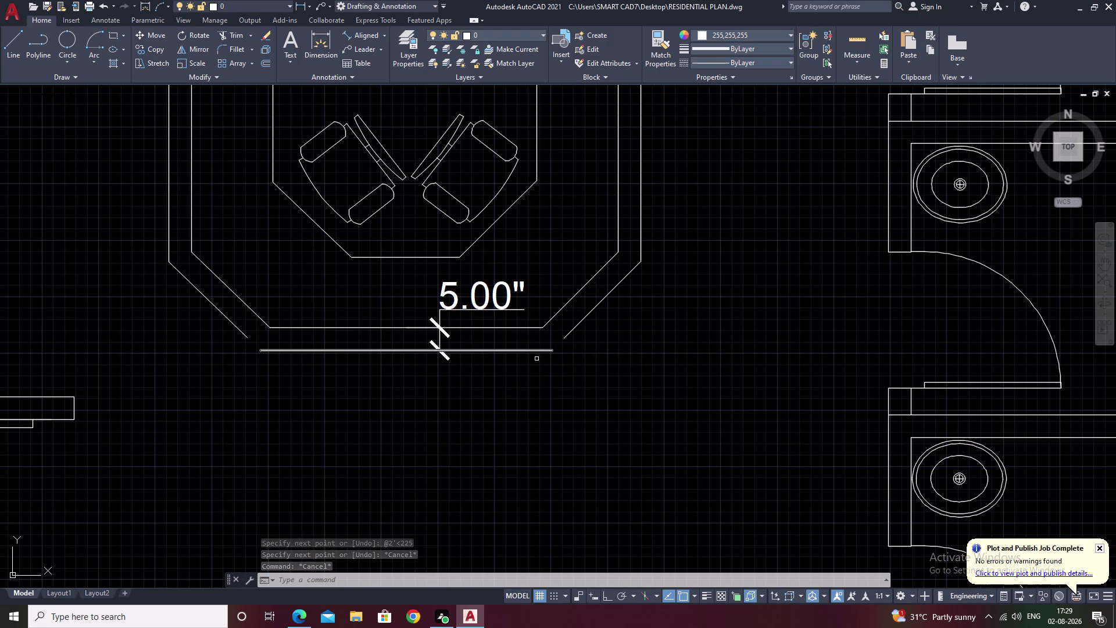
Extend the outer bottom wall line toward the angled wall with EX, then cancel.
text(EX)
key(space)
click(238, 328)
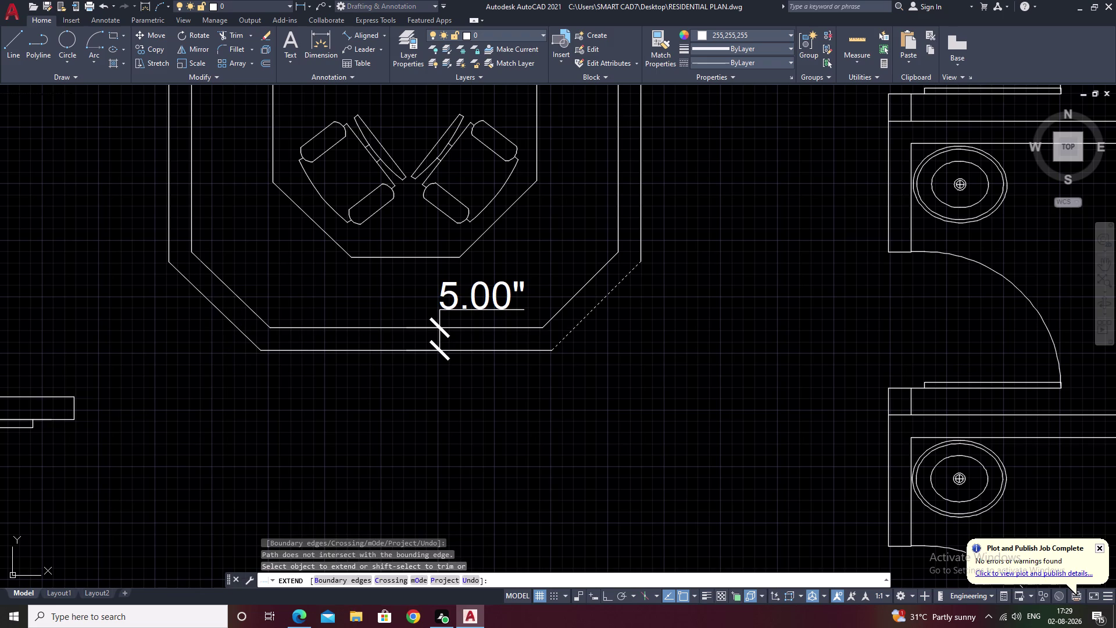
click(572, 328)
key(Escape)
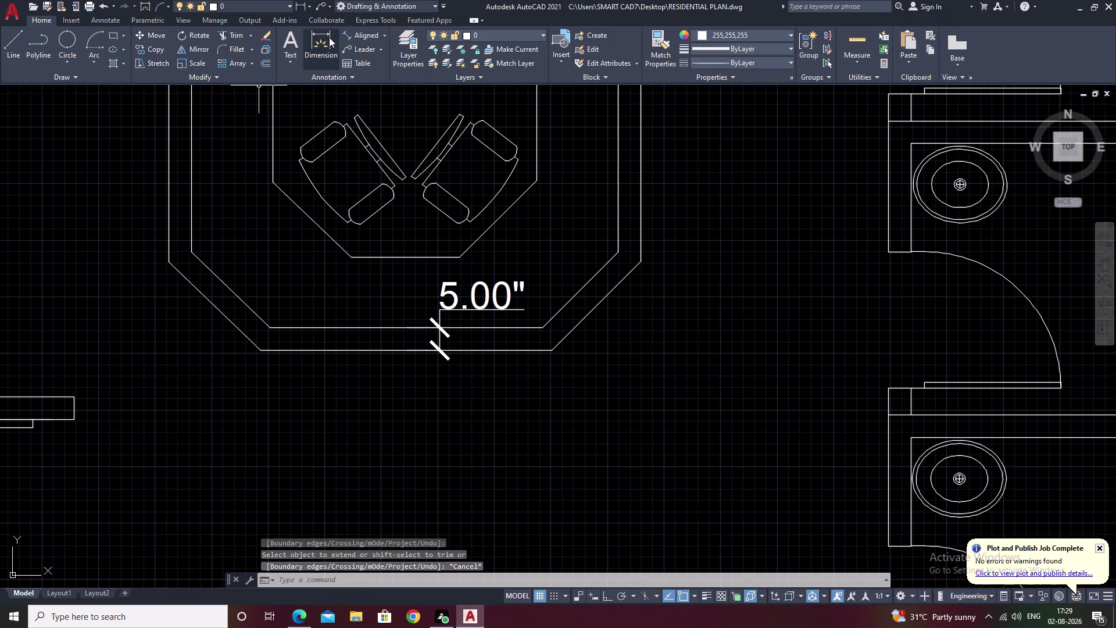
click(355, 35)
click(170, 263)
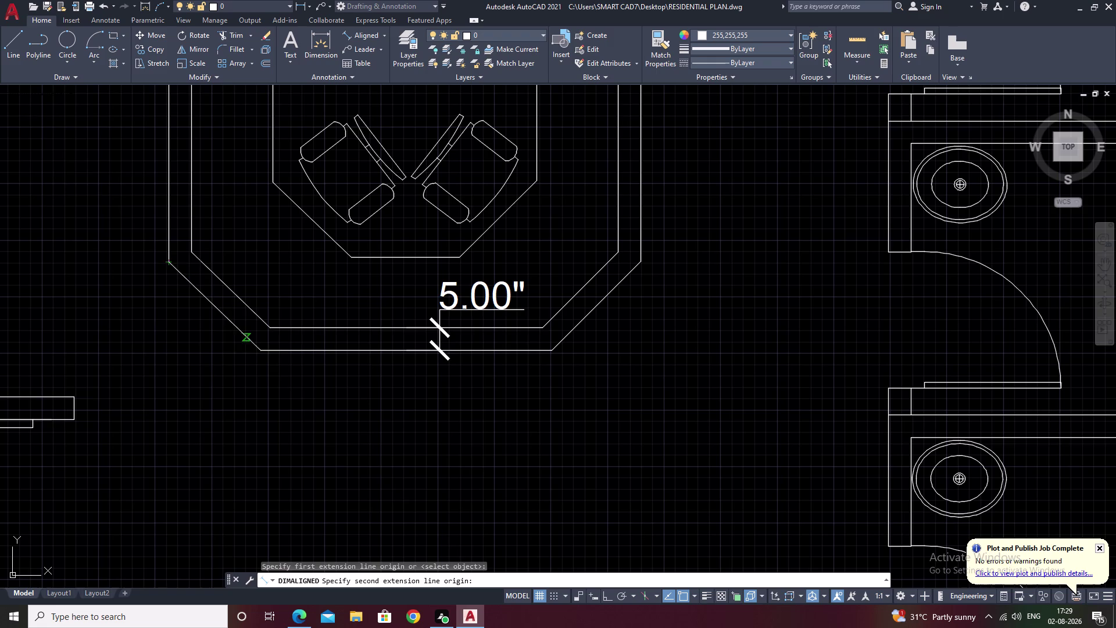
click(258, 354)
key(Escape)
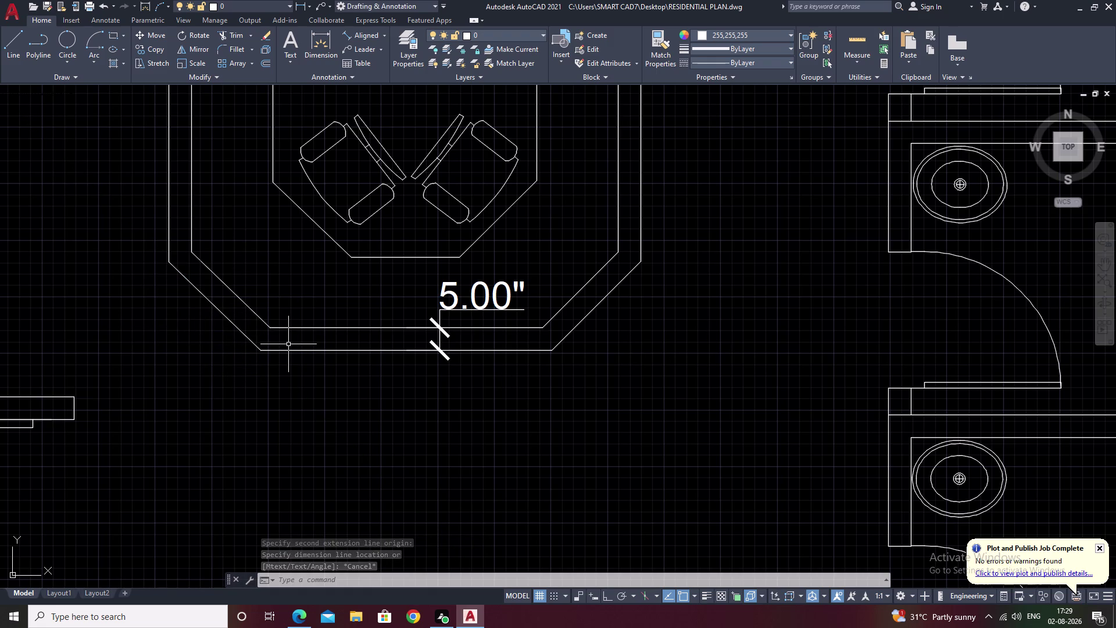
key(ctrl+z)
key(ctrl+z)
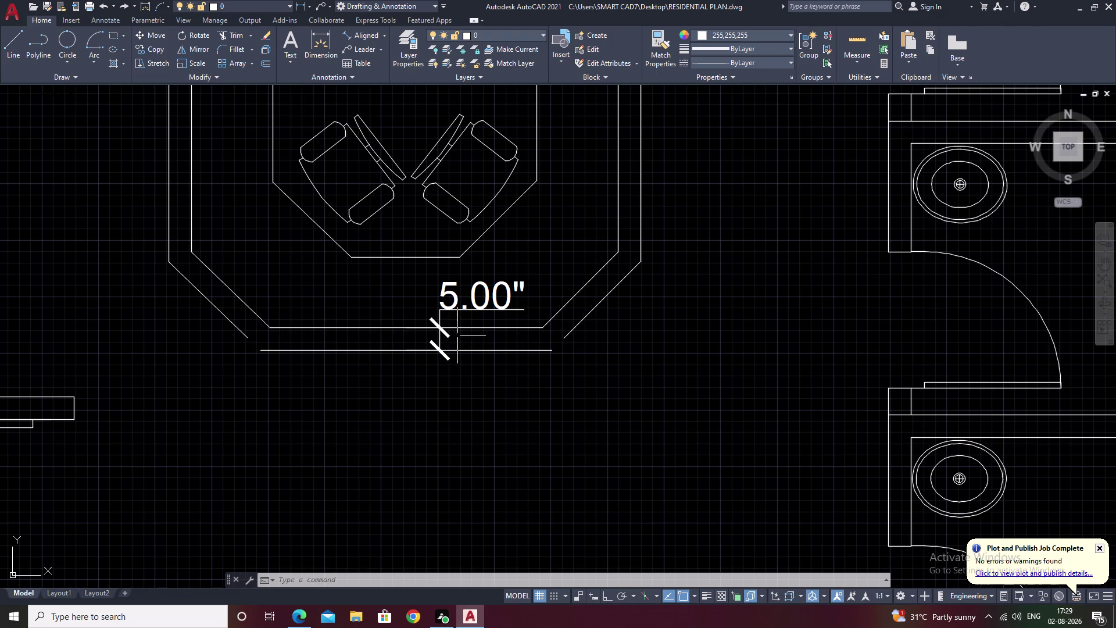
Inspect the conference room's lower corners and revert the last wall-line extension.
scroll(down, 3)
middle_drag(580, 345, 578, 347)
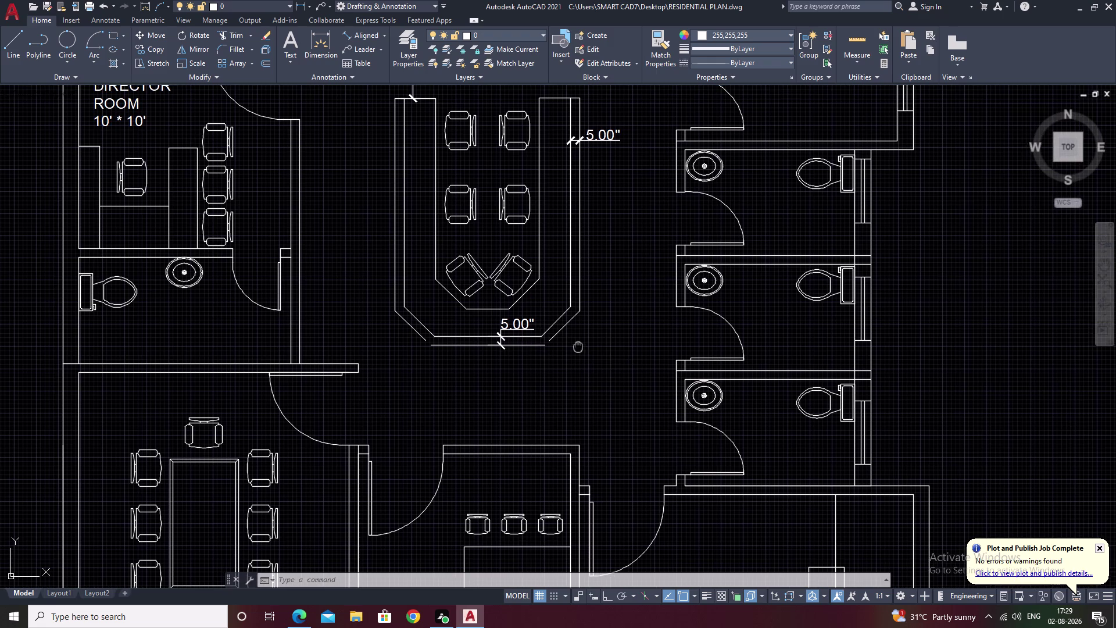
middle_drag(578, 347, 588, 298)
scroll(up, 3)
middle_drag(469, 309, 622, 305)
scroll(up, 3)
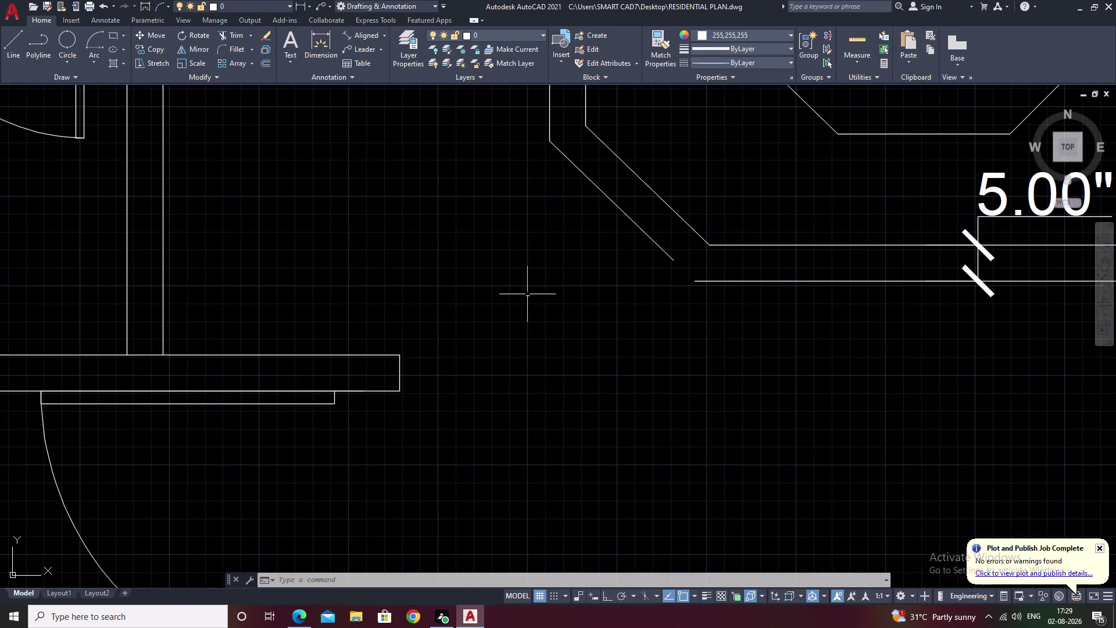
middle_drag(528, 294, 300, 382)
scroll(down, 3)
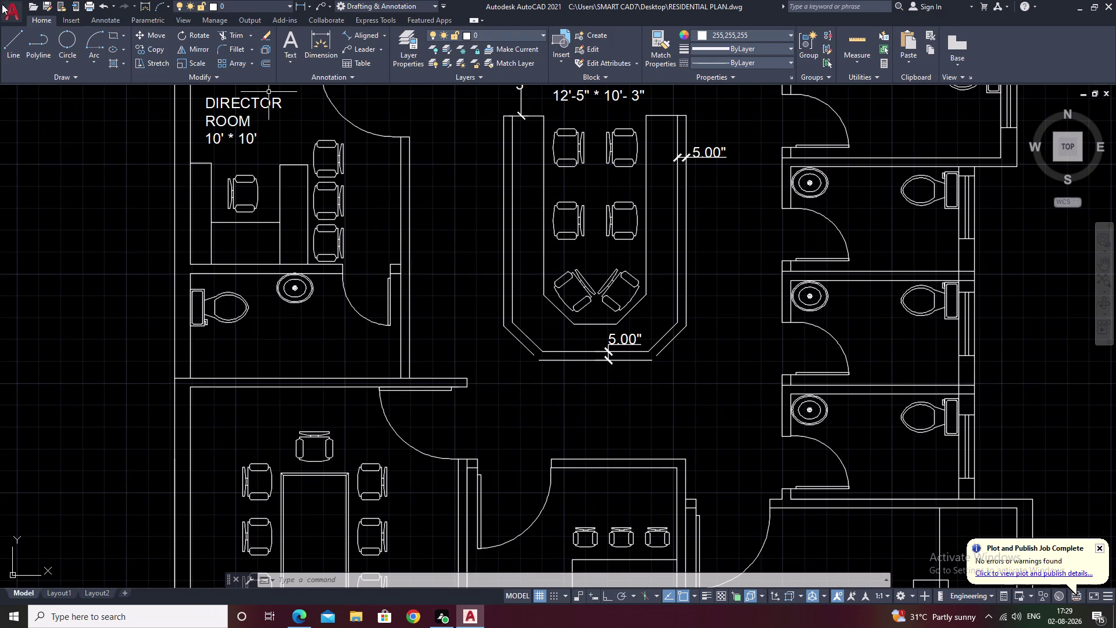
scroll(up, 3)
middle_drag(542, 367, 738, 351)
key(Escape)
scroll(up, 3)
scroll(up, 3)
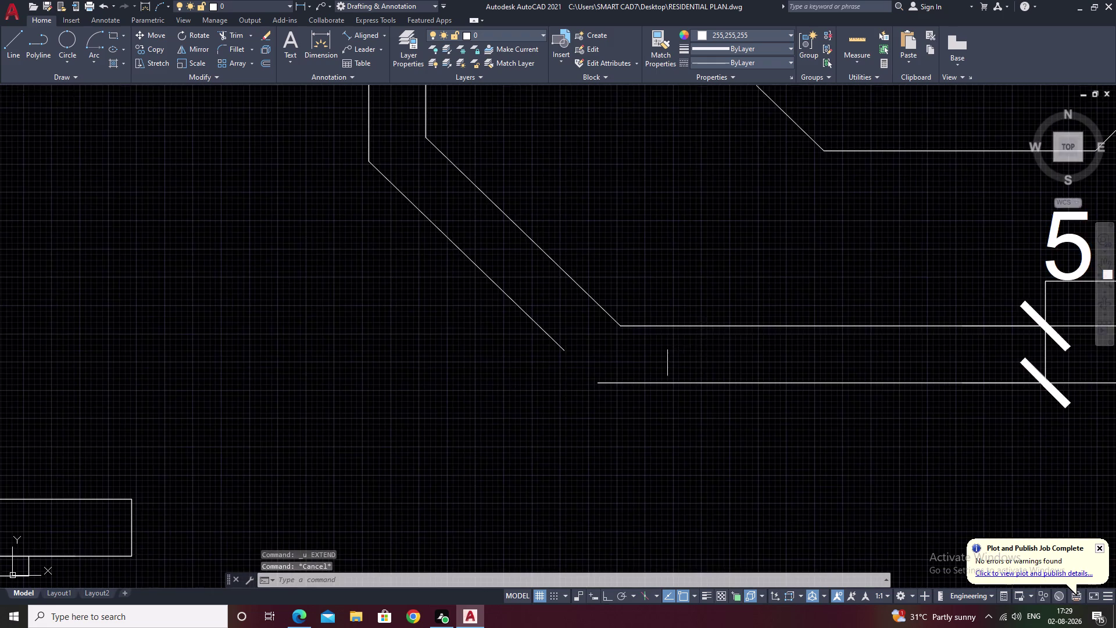
scroll(up, 3)
scroll(down, 3)
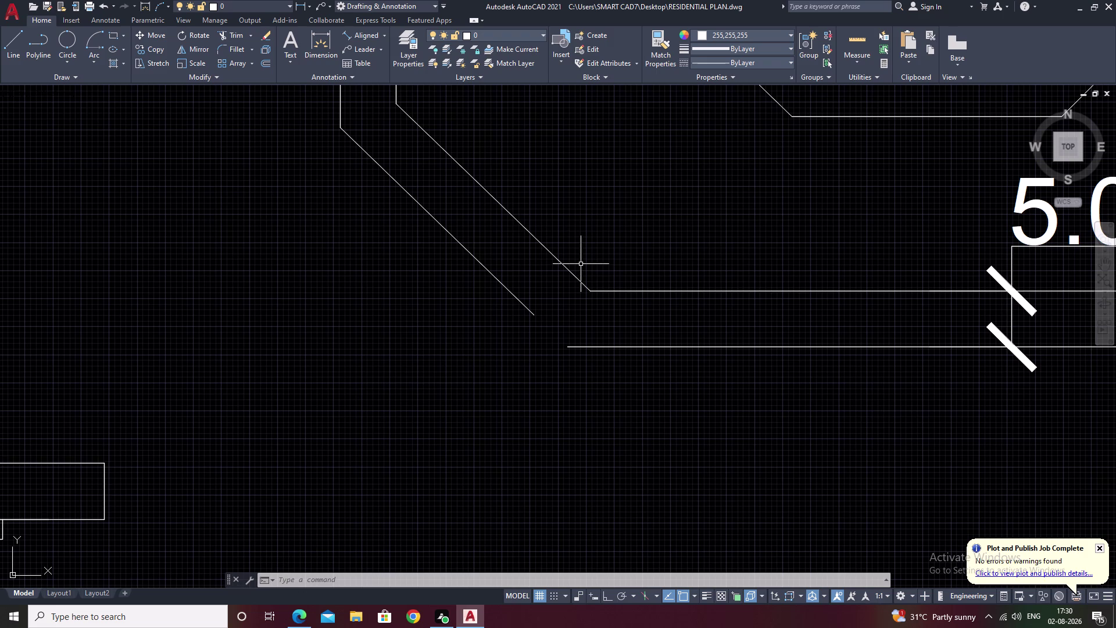
scroll(down, 3)
middle_drag(744, 288, 655, 336)
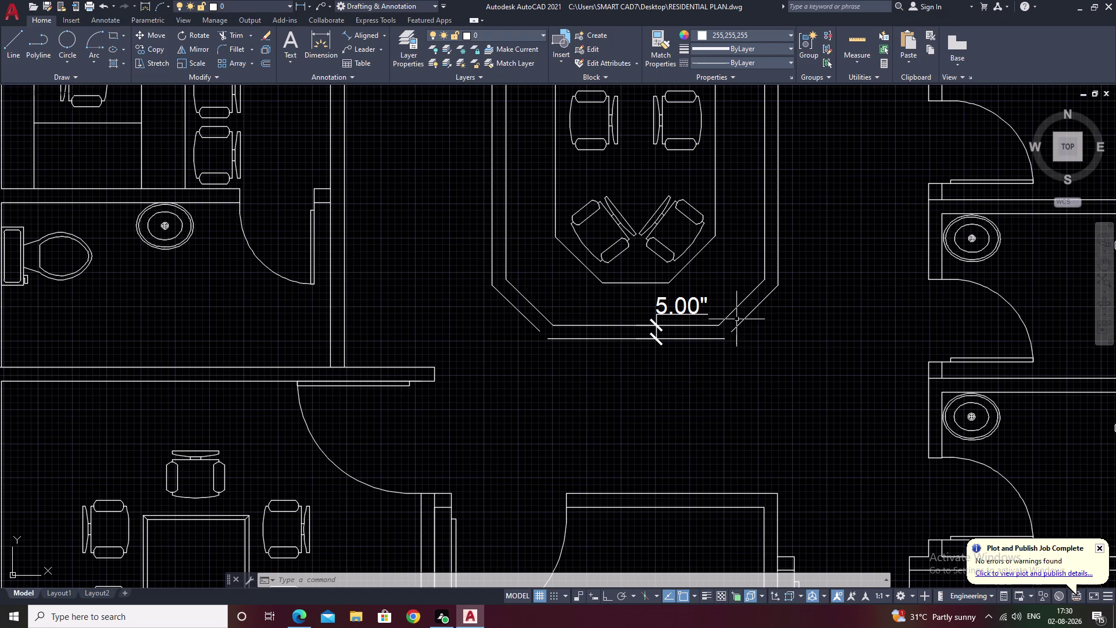
middle_drag(551, 302, 583, 262)
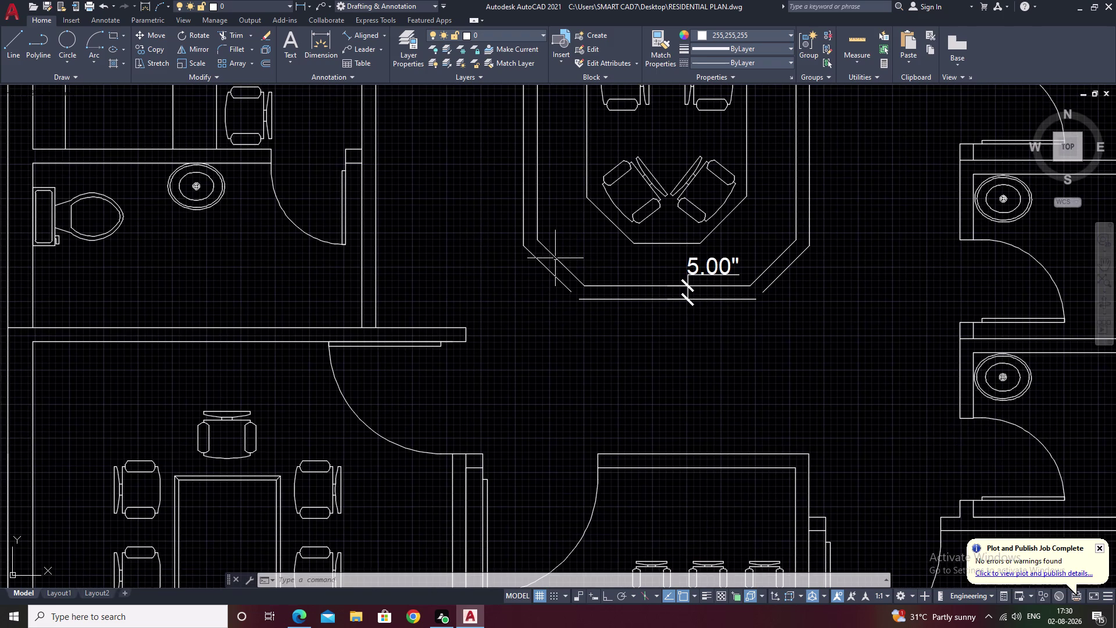
click(350, 37)
scroll(up, 3)
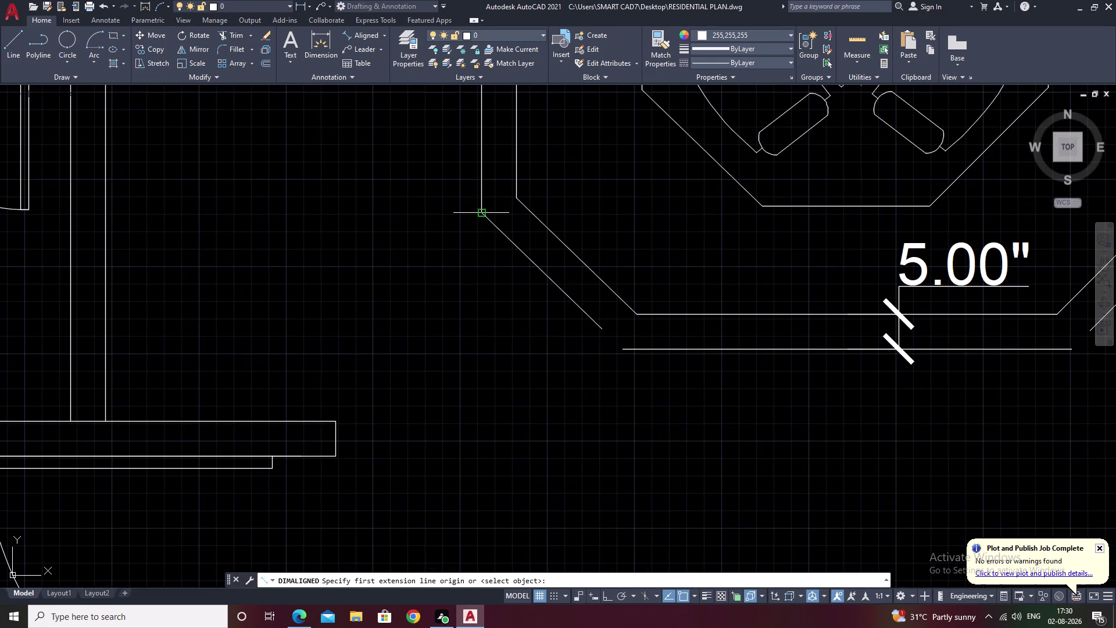
click(482, 211)
click(603, 327)
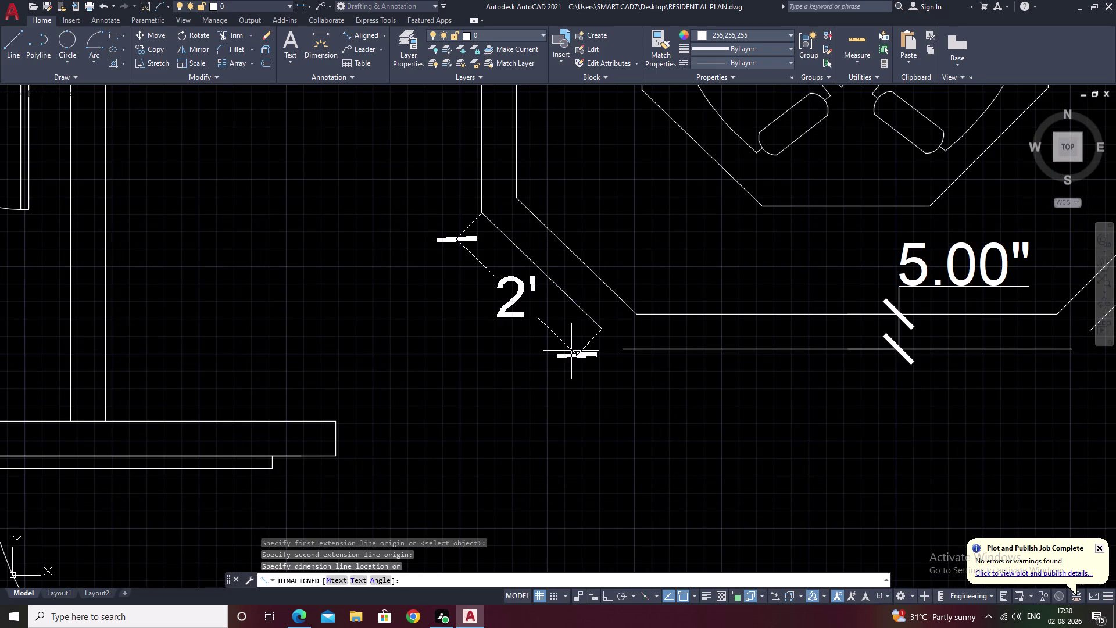
key(Escape)
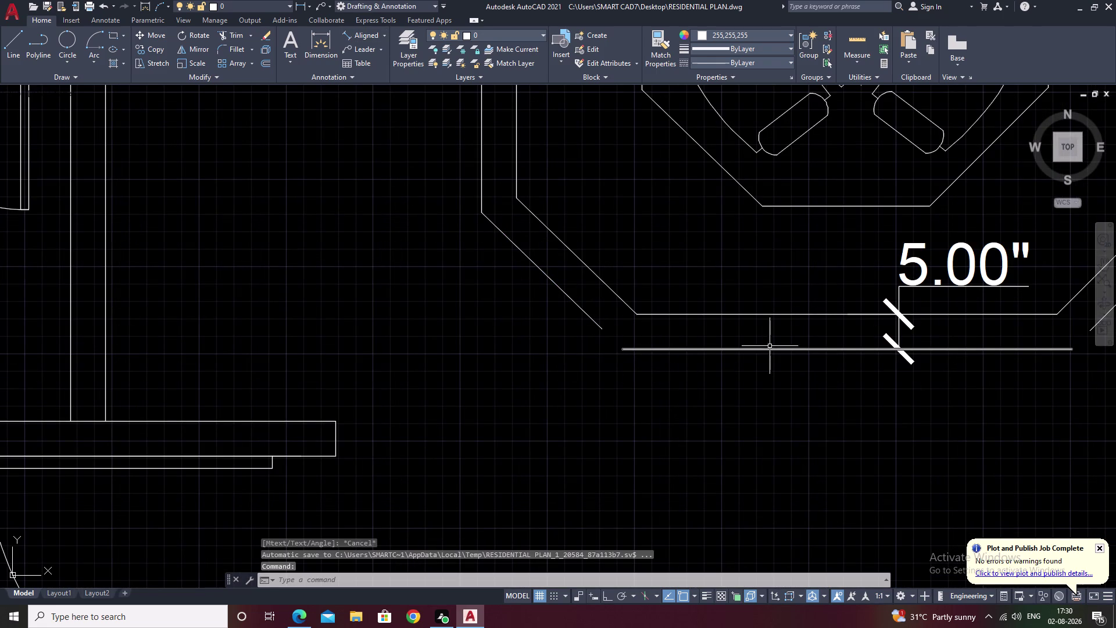
middle_drag(727, 344, 680, 296)
scroll(down, 3)
middle_drag(697, 315, 600, 357)
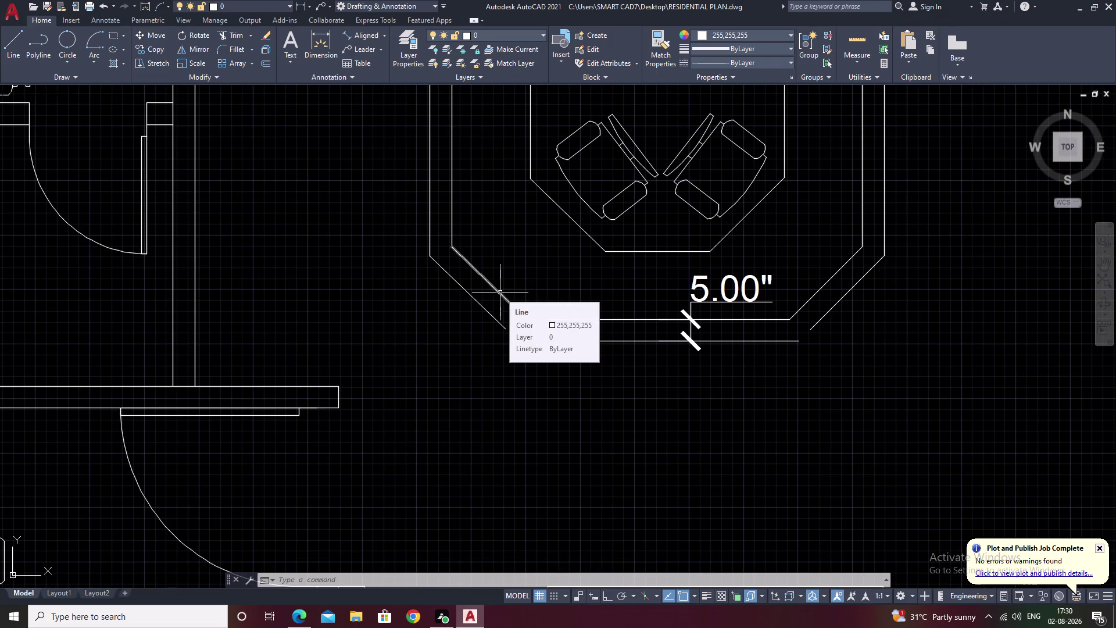
Join the inner bottom and two angled wall lines into one polyline.
drag(584, 303, 553, 326)
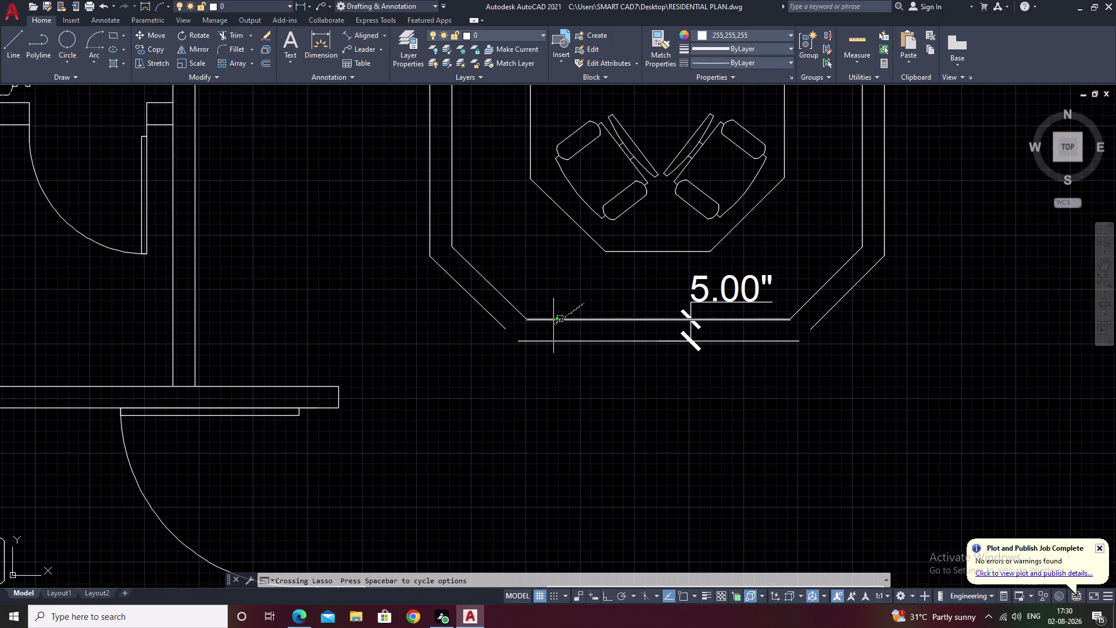
click(504, 298)
click(829, 281)
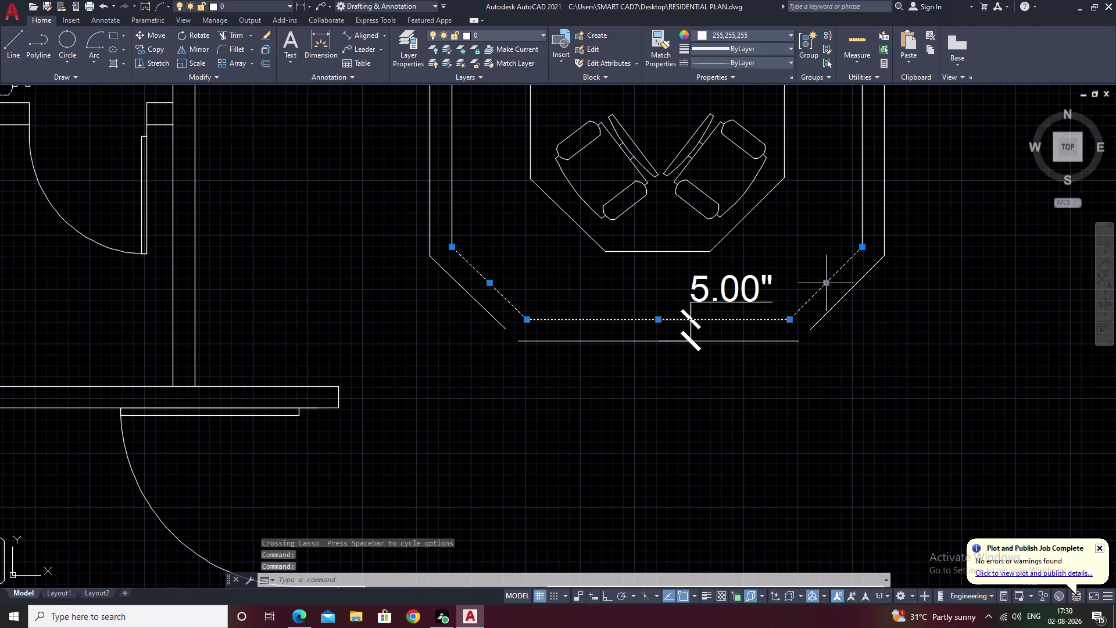
text(J)
key(space)
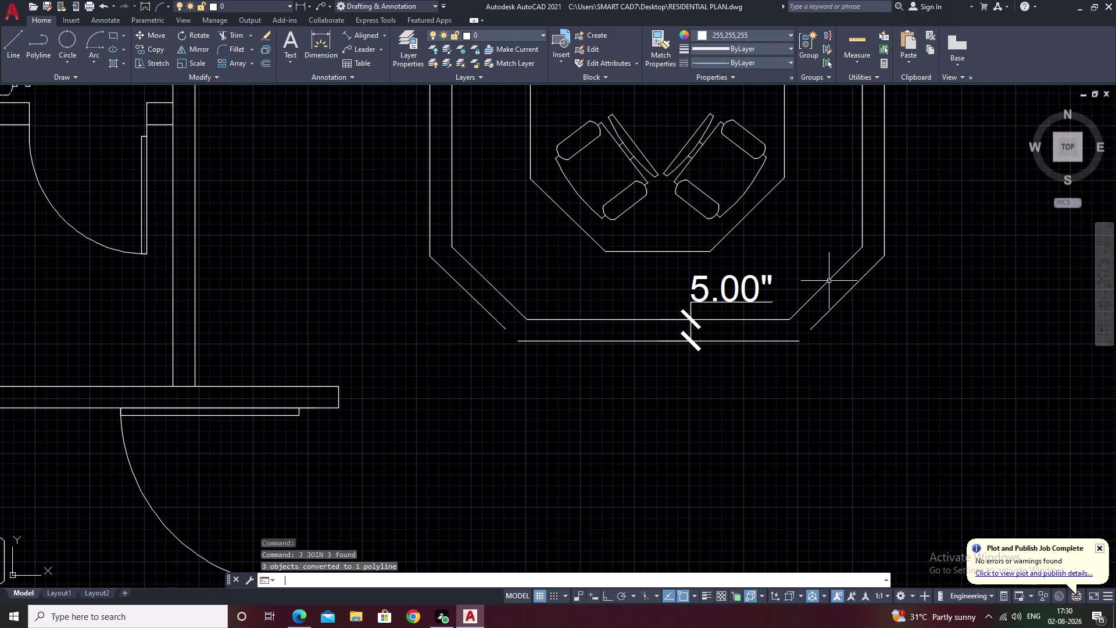
Erase the 5.00" dimension.
drag(744, 286, 705, 306)
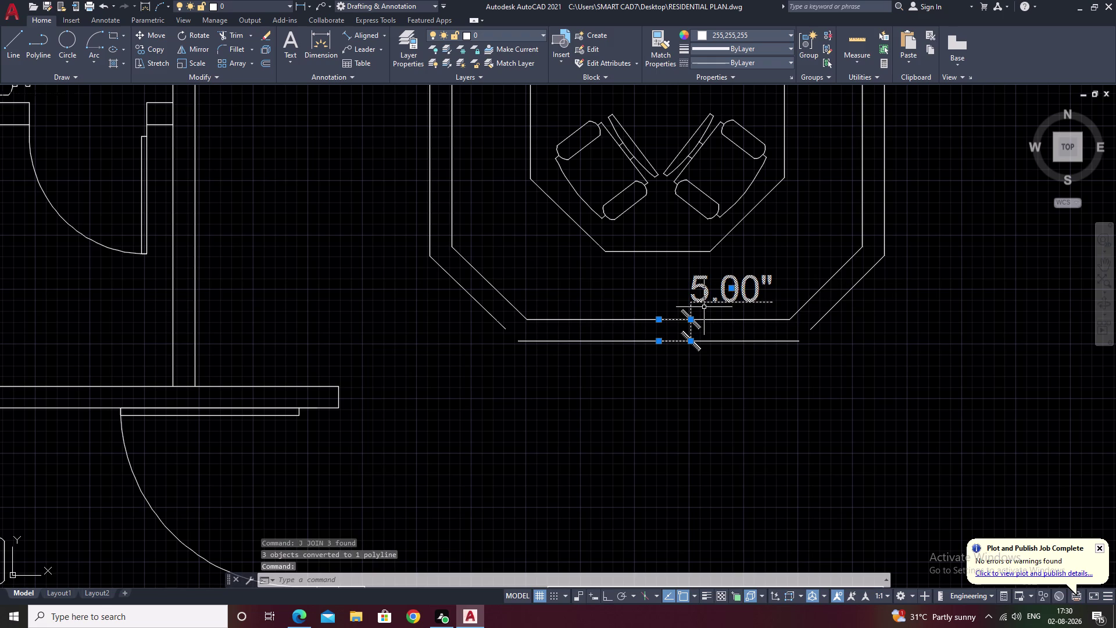
text(E)
key(space)
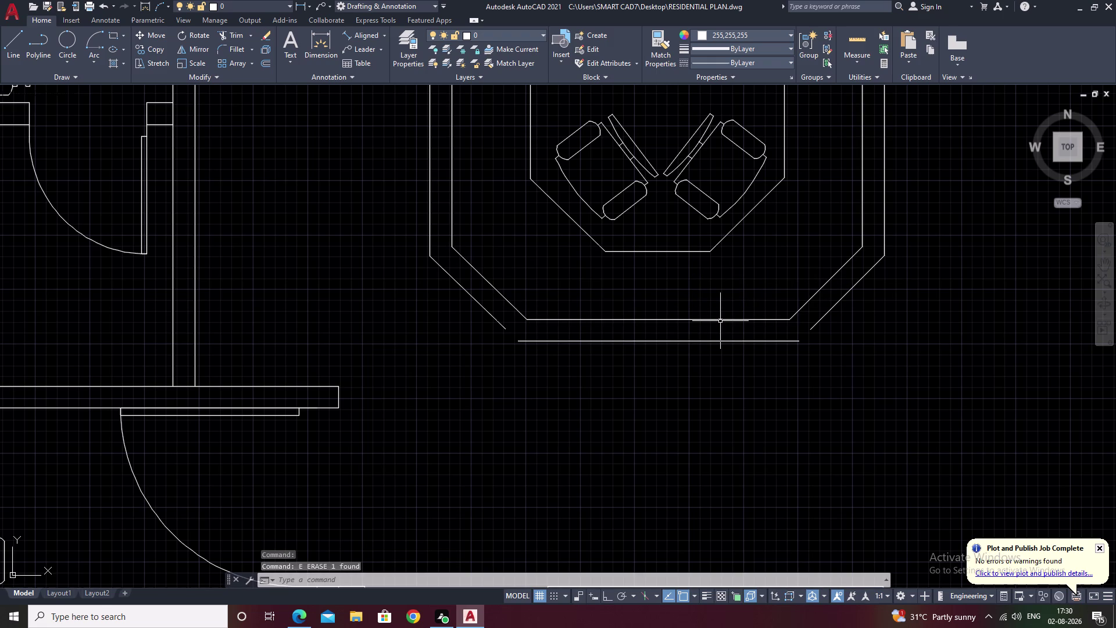
Start moving the outer bottom wall line, then cancel the move.
click(669, 342)
text(M)
key(space)
click(670, 341)
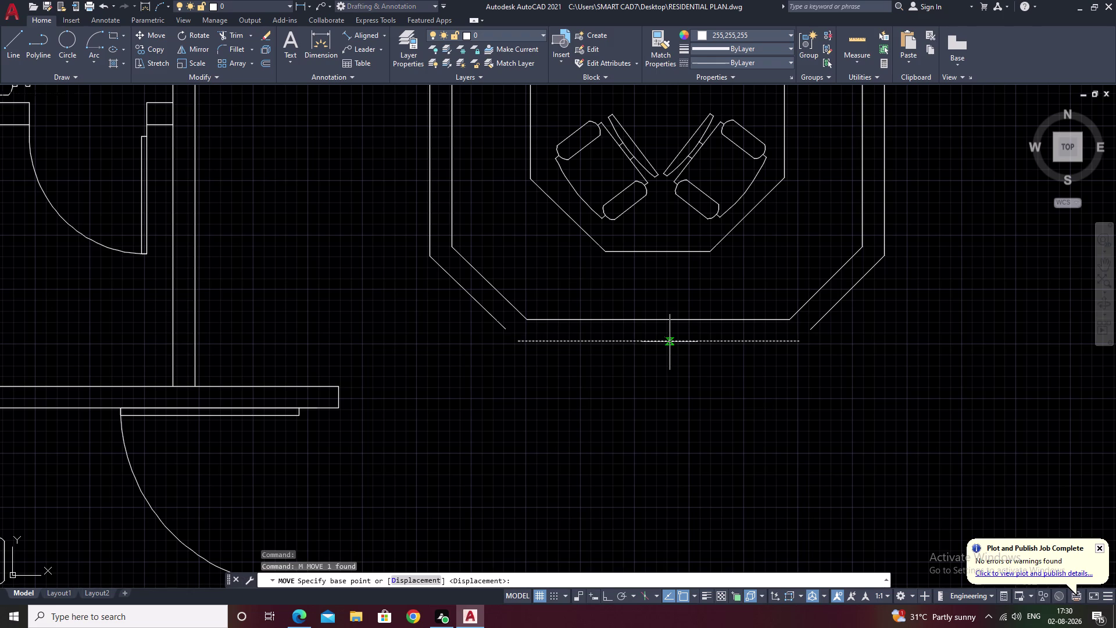
key(Escape)
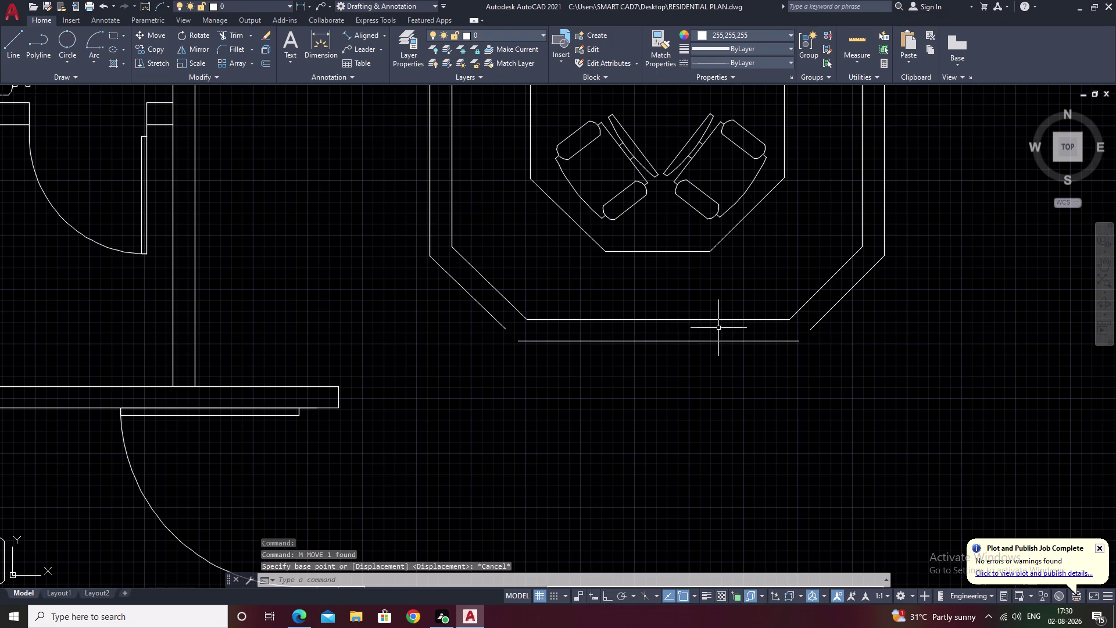
Move the outer bottom wall line up to sit just below the inner wall.
drag(719, 327, 703, 353)
click(702, 352)
text(M)
key(space)
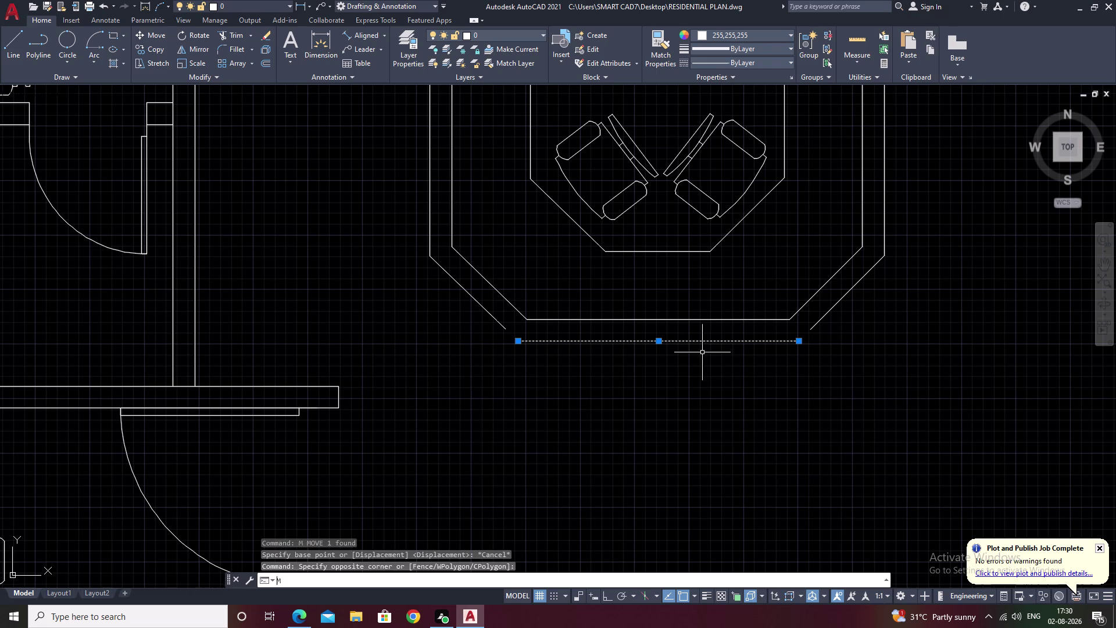
click(663, 342)
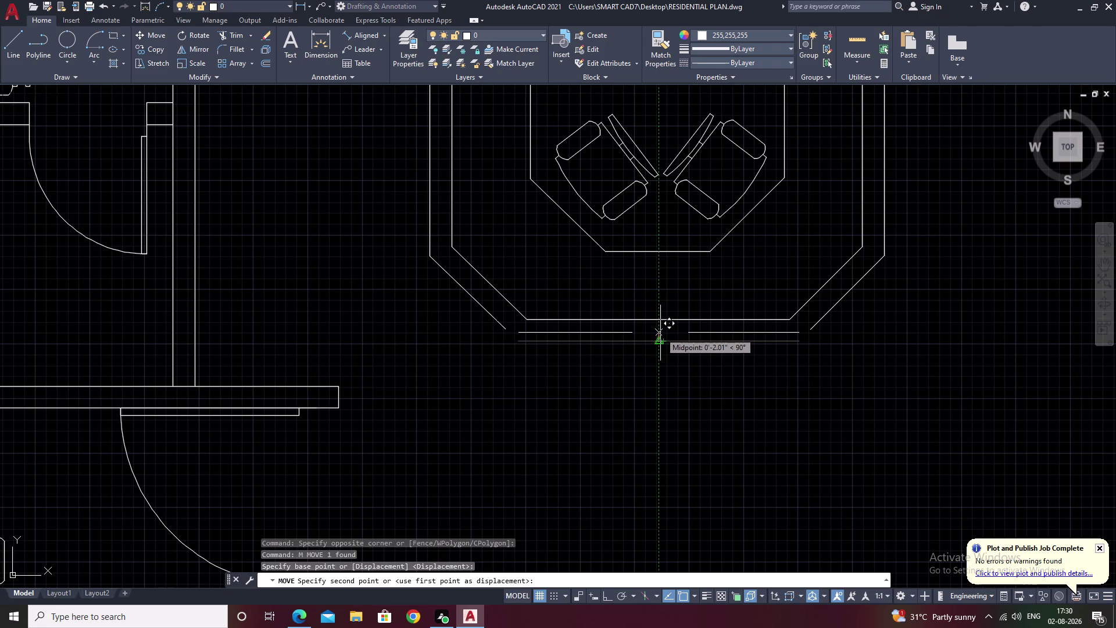
click(660, 333)
key(Escape)
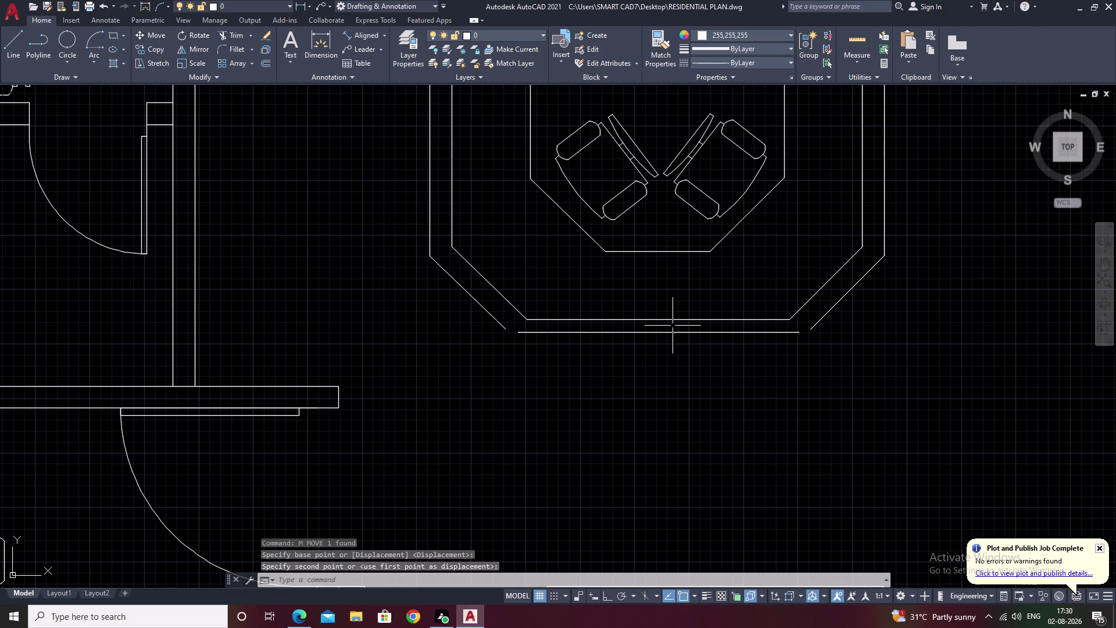
Cancel an Extend attempt, move the counter's lower edge line again, then undo that move.
text(EX)
key(space)
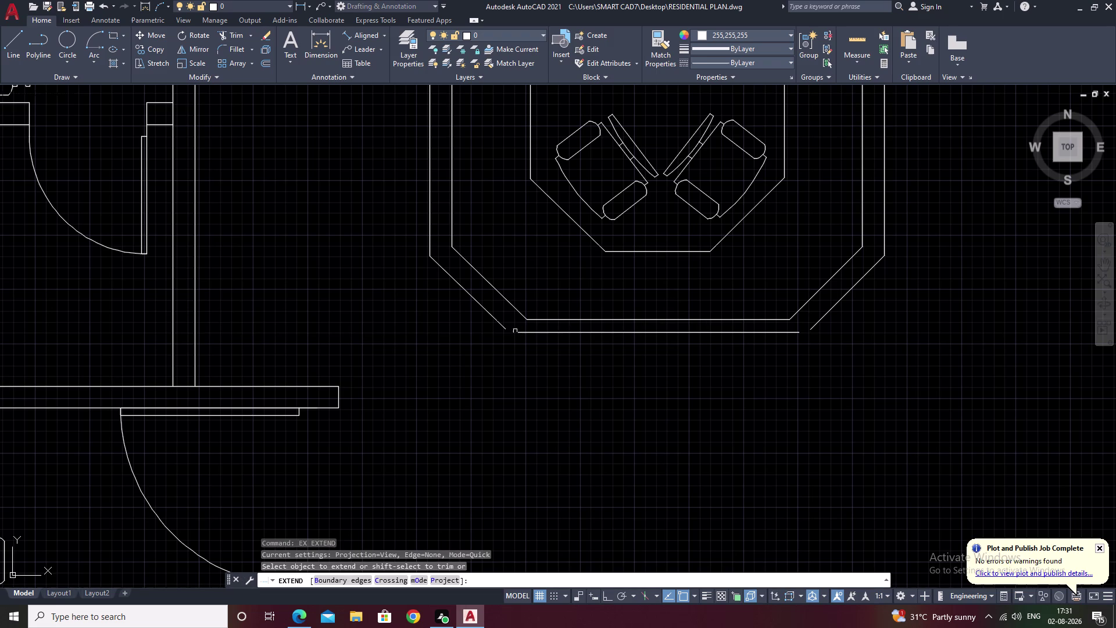
key(Escape)
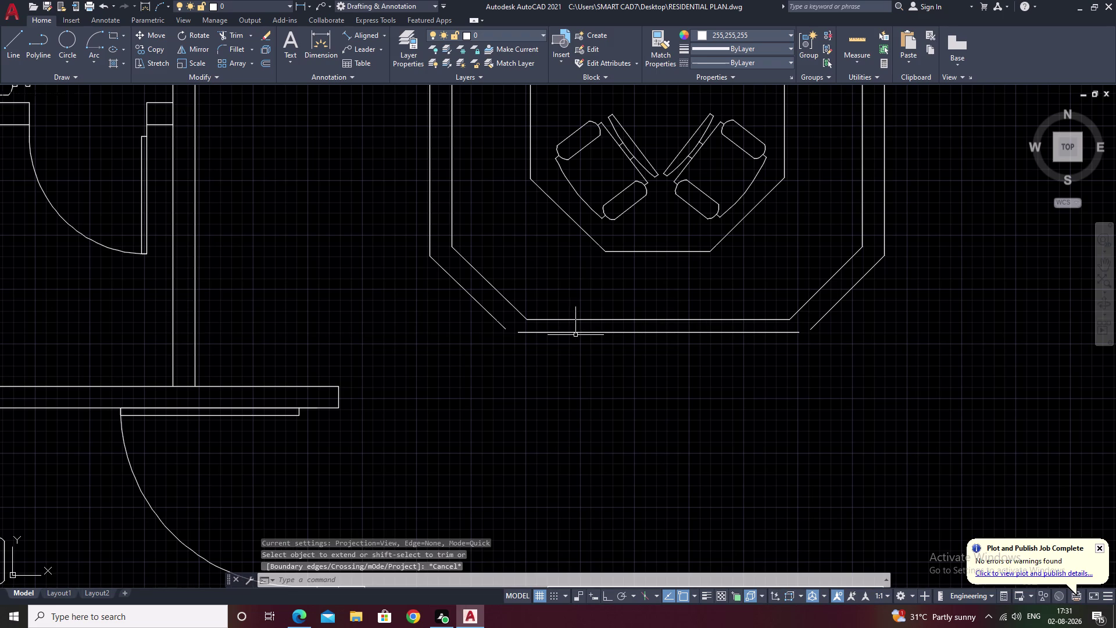
click(586, 334)
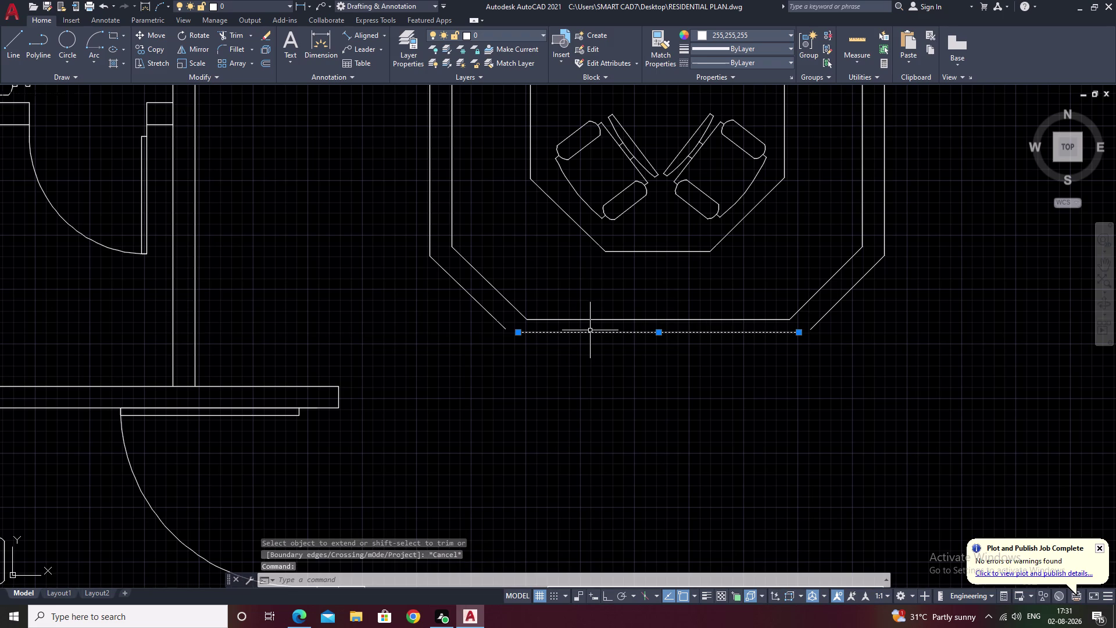
text(M)
key(space)
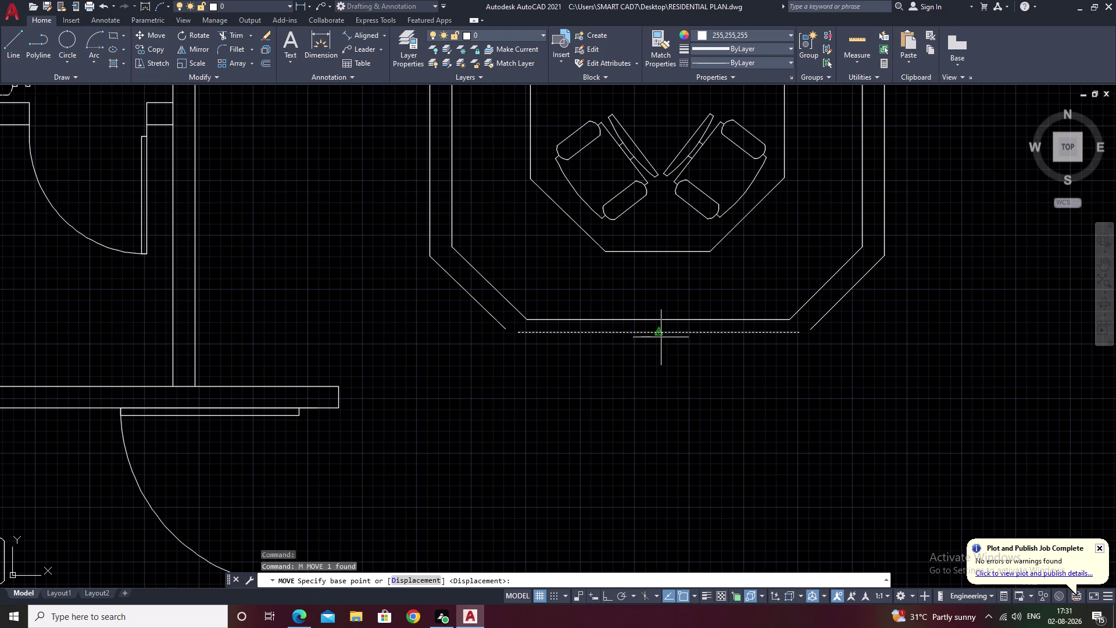
click(660, 332)
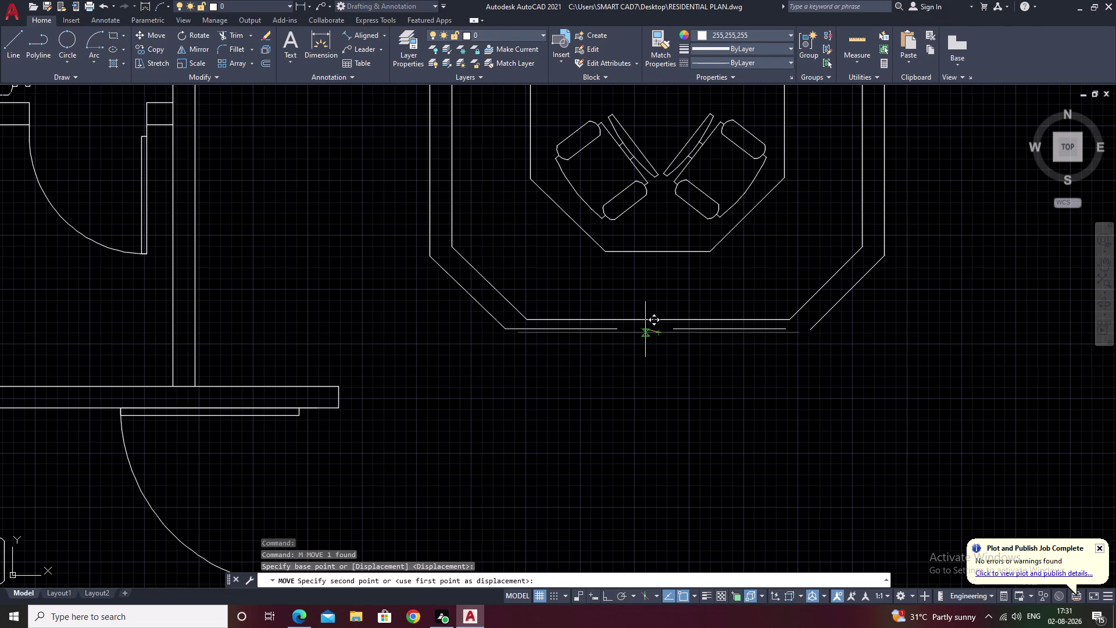
click(645, 329)
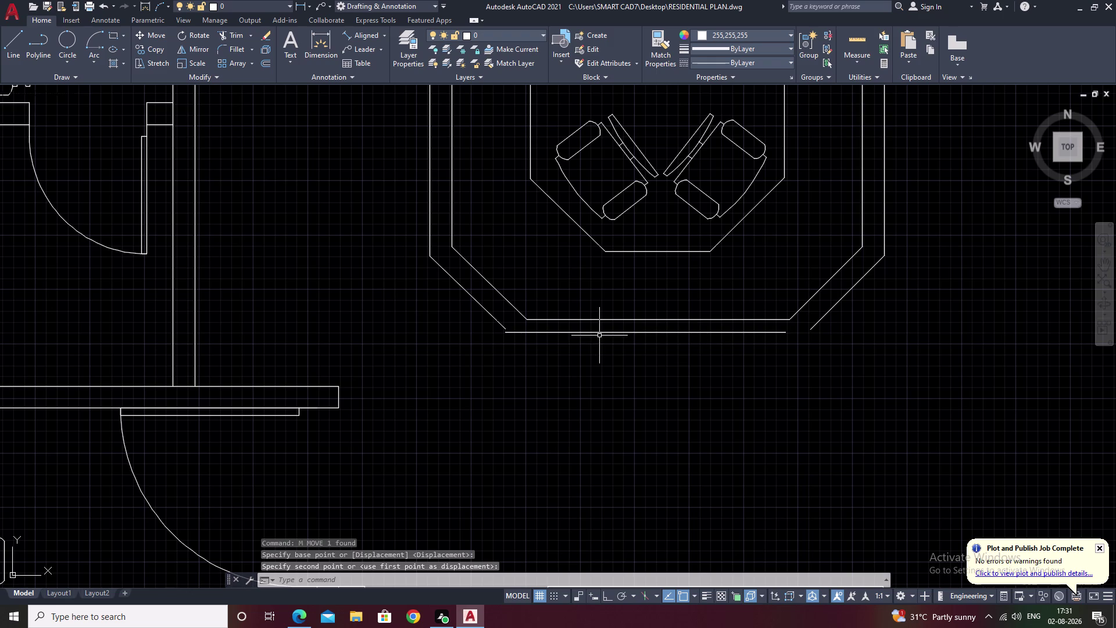
key(ctrl+z)
scroll(up, 3)
click(526, 324)
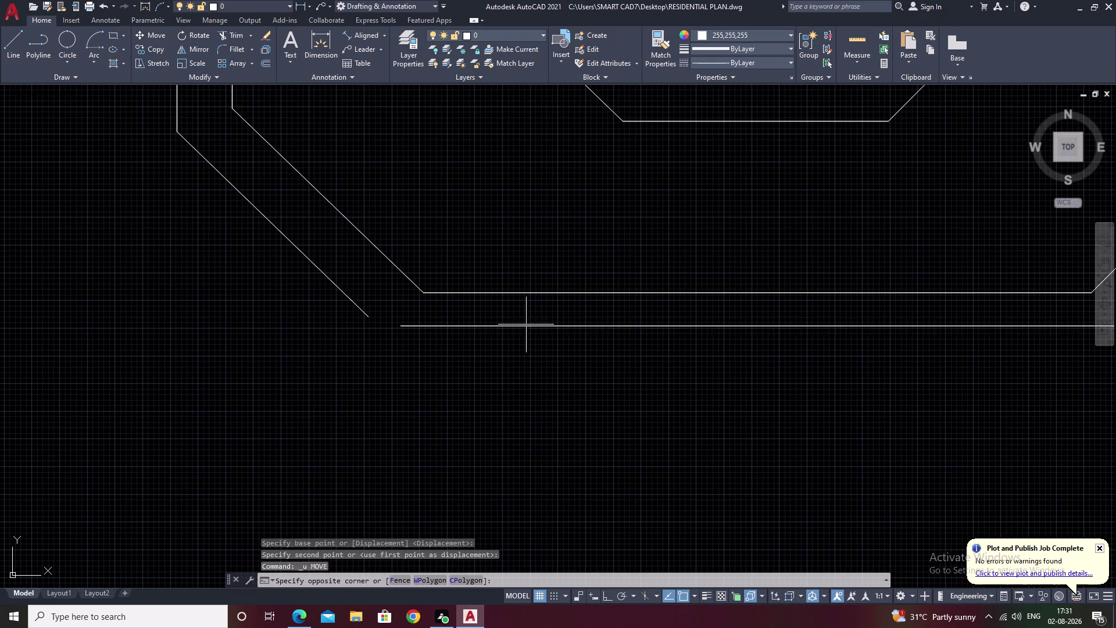
Move the counter's lower edge line so its left end meets the diagonal's end.
click(498, 325)
drag(521, 312, 487, 344)
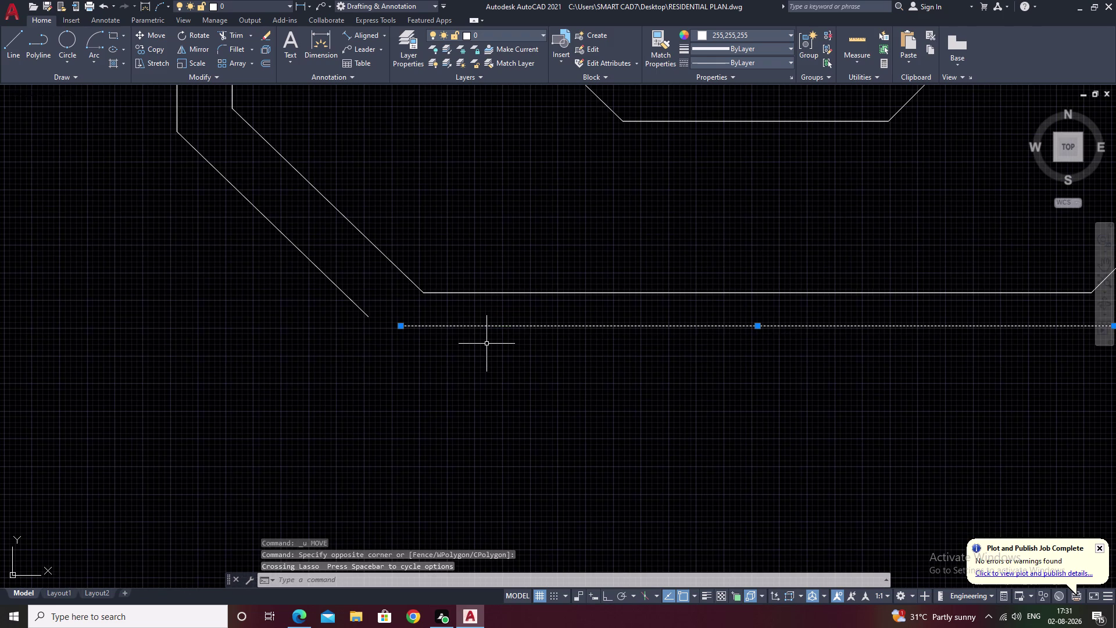
text(M)
key(space)
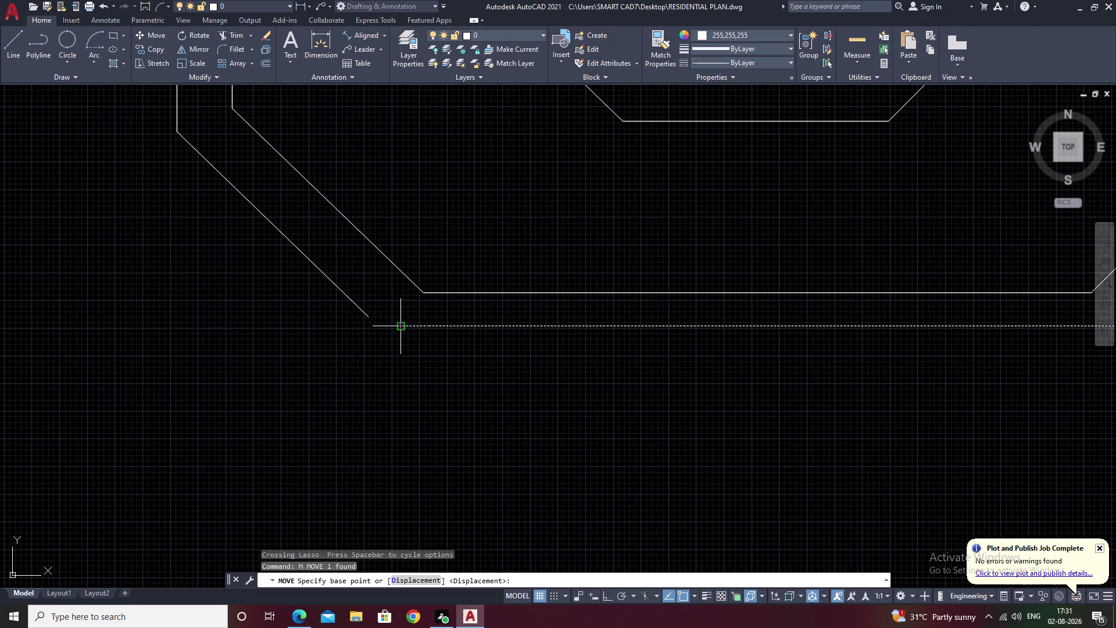
click(402, 327)
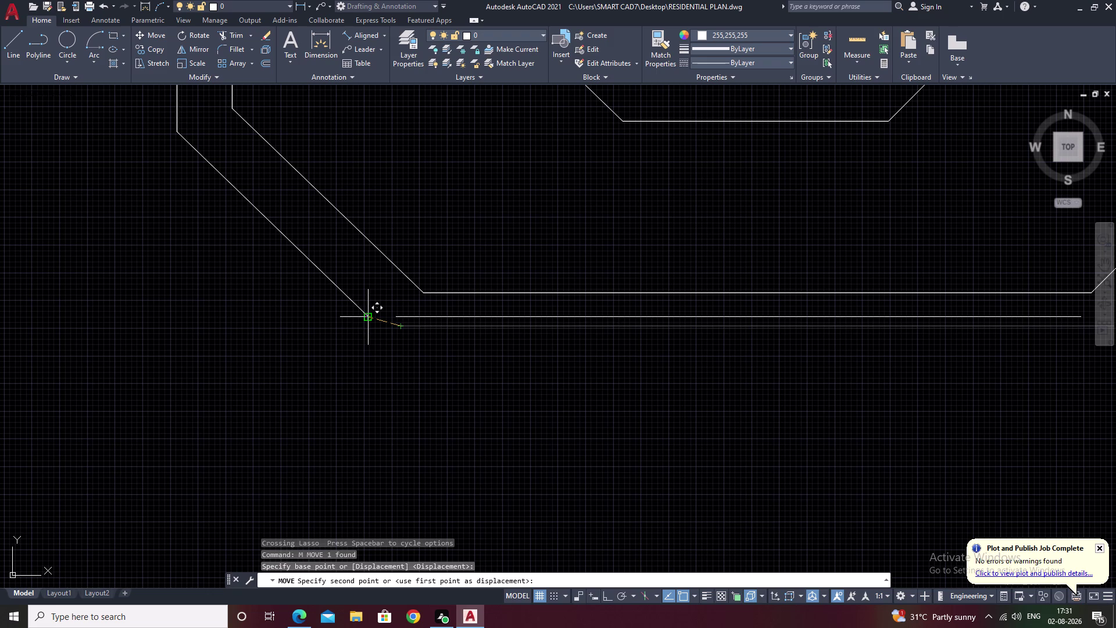
click(370, 319)
middle_drag(615, 367, 509, 387)
scroll(down, 3)
middle_drag(595, 380, 531, 392)
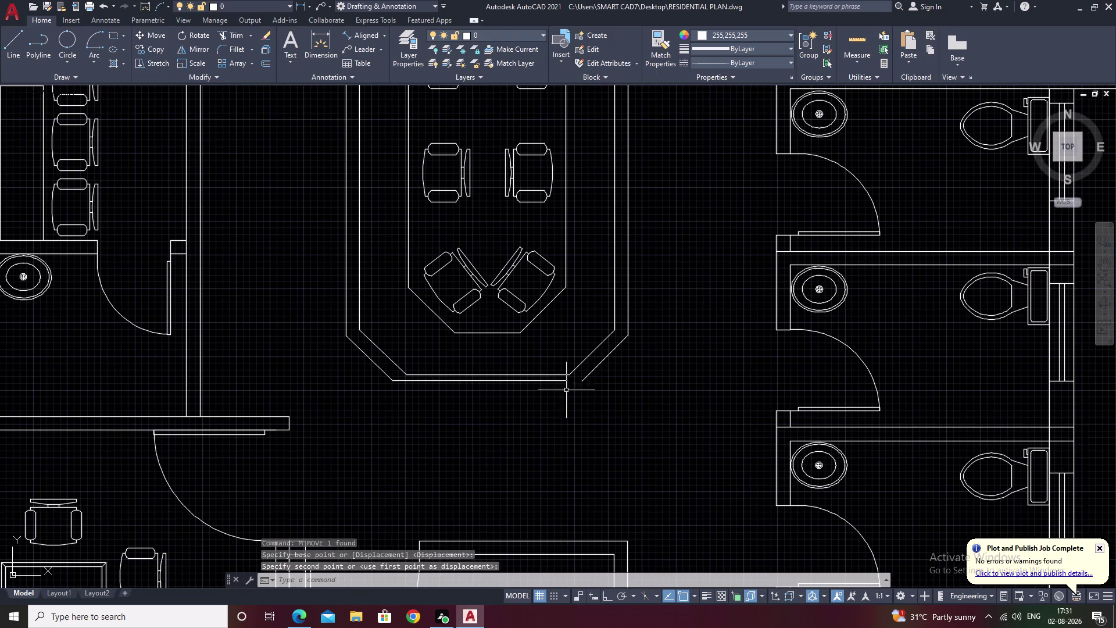
key(Escape)
scroll(up, 3)
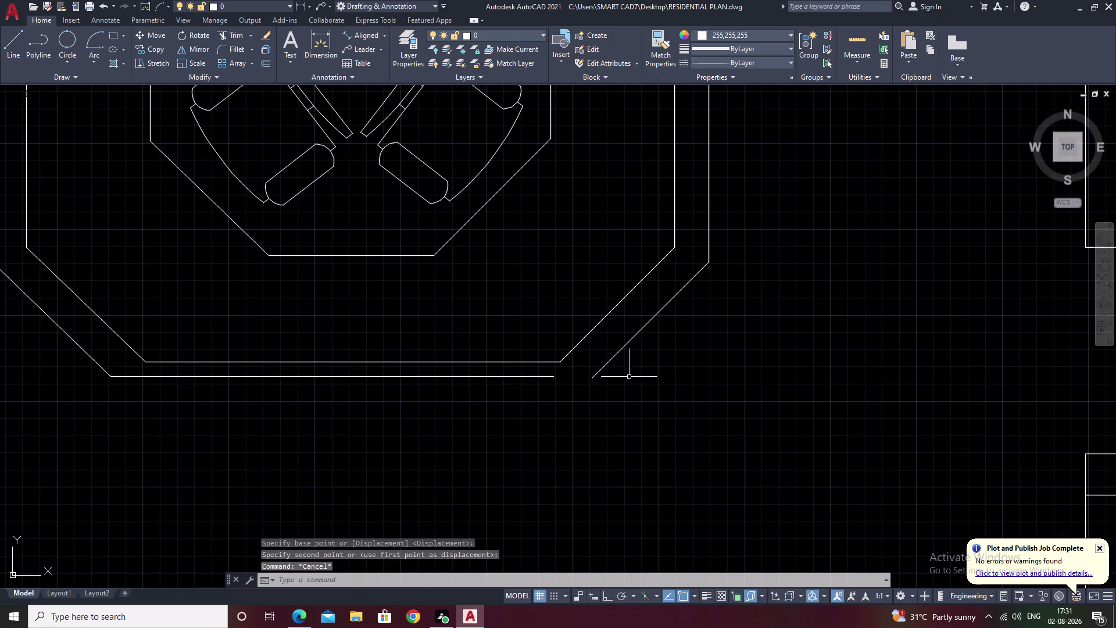
middle_drag(551, 359, 554, 334)
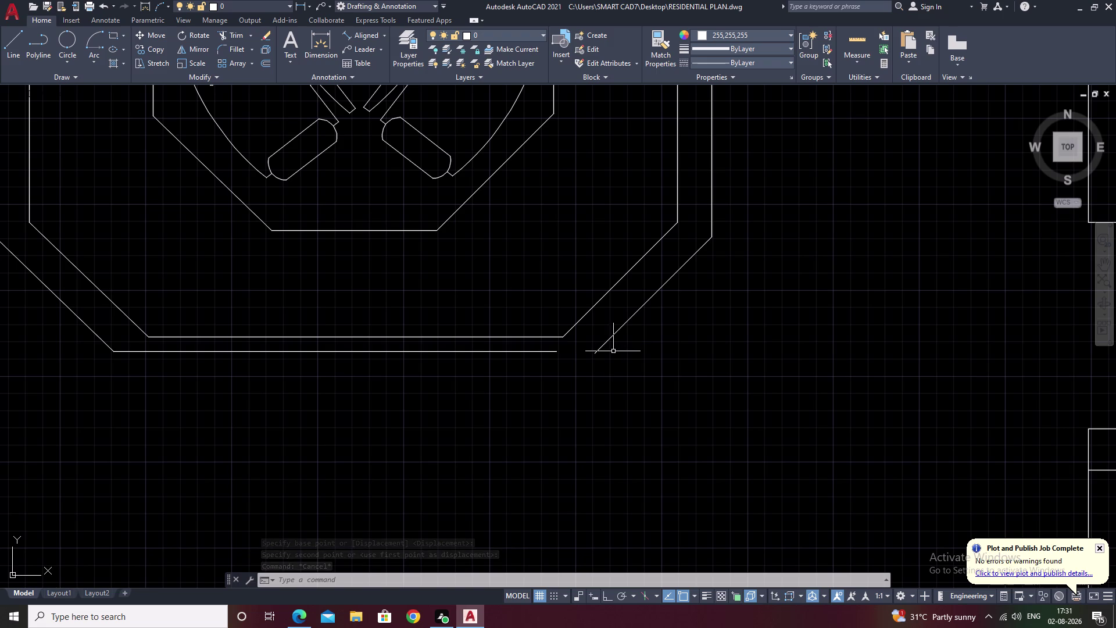
Extend the lower line to the diagonal and trim away the overlapping line ends.
text(EX)
key(space)
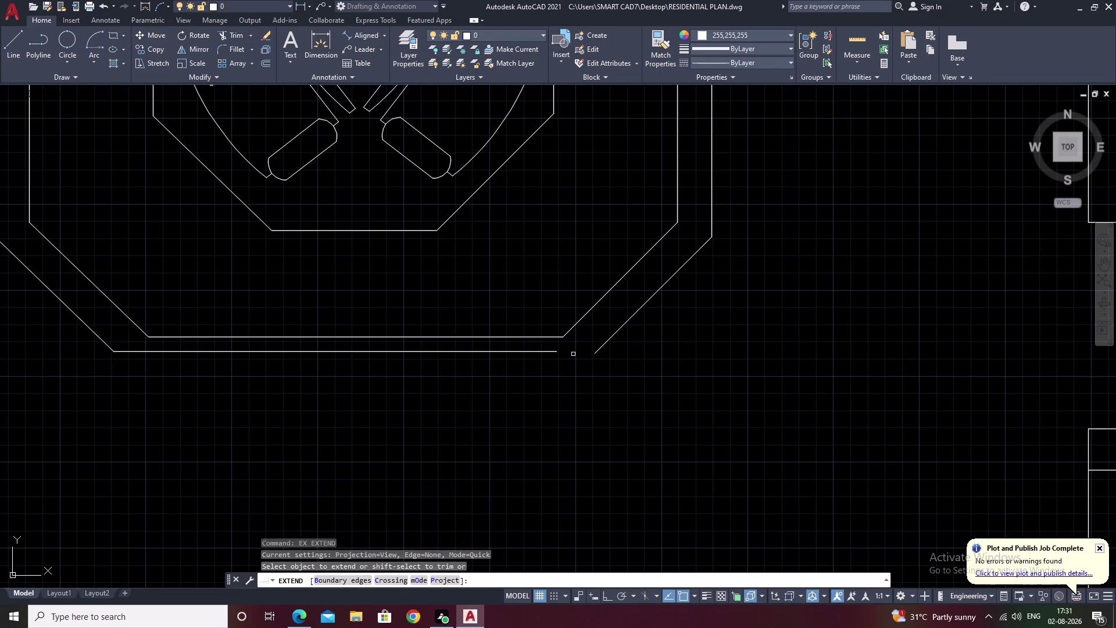
click(548, 351)
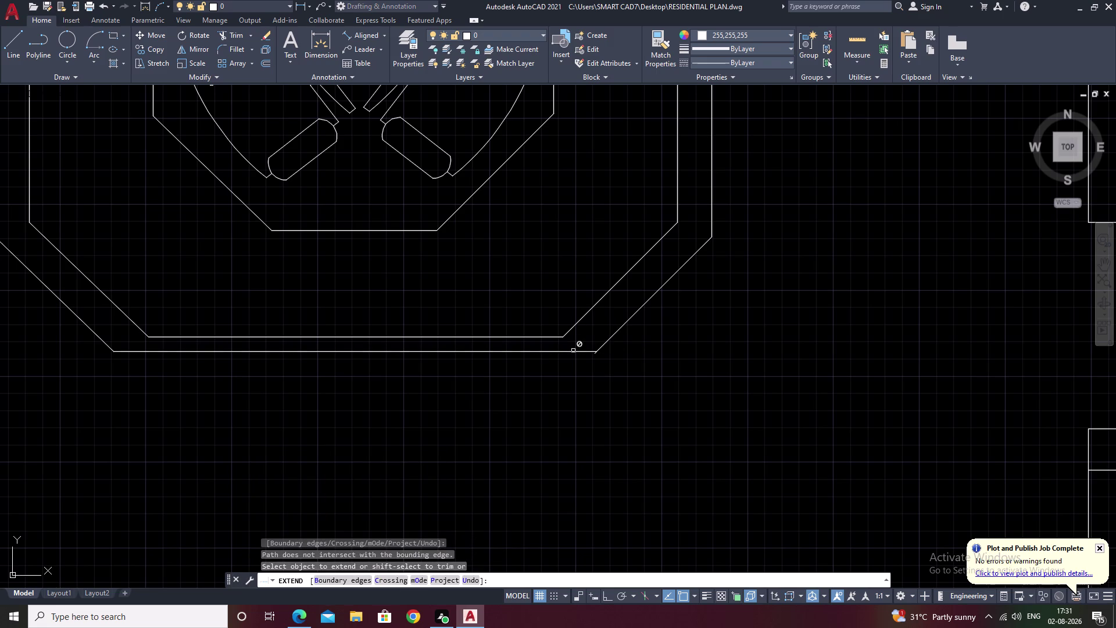
key(Escape)
text(TR)
key(space)
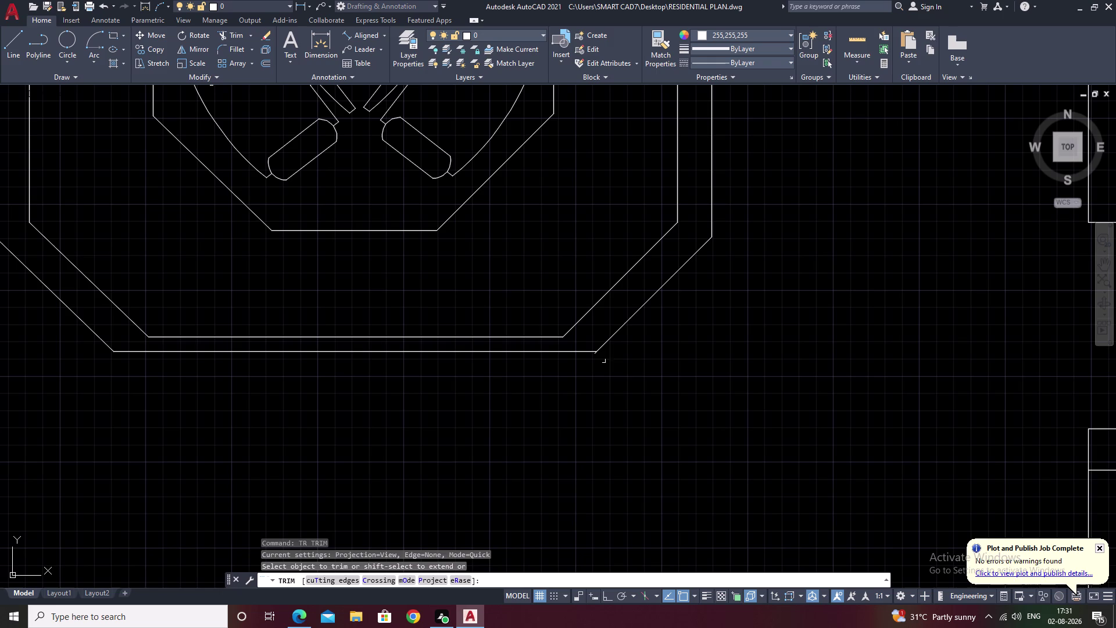
click(595, 356)
scroll(up, 3)
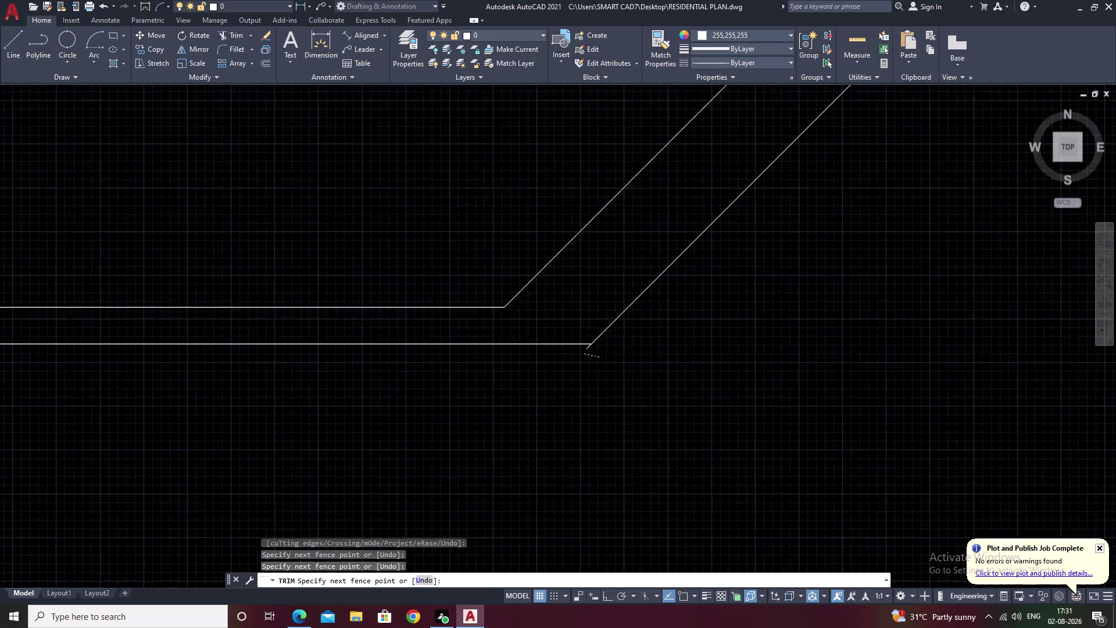
click(580, 344)
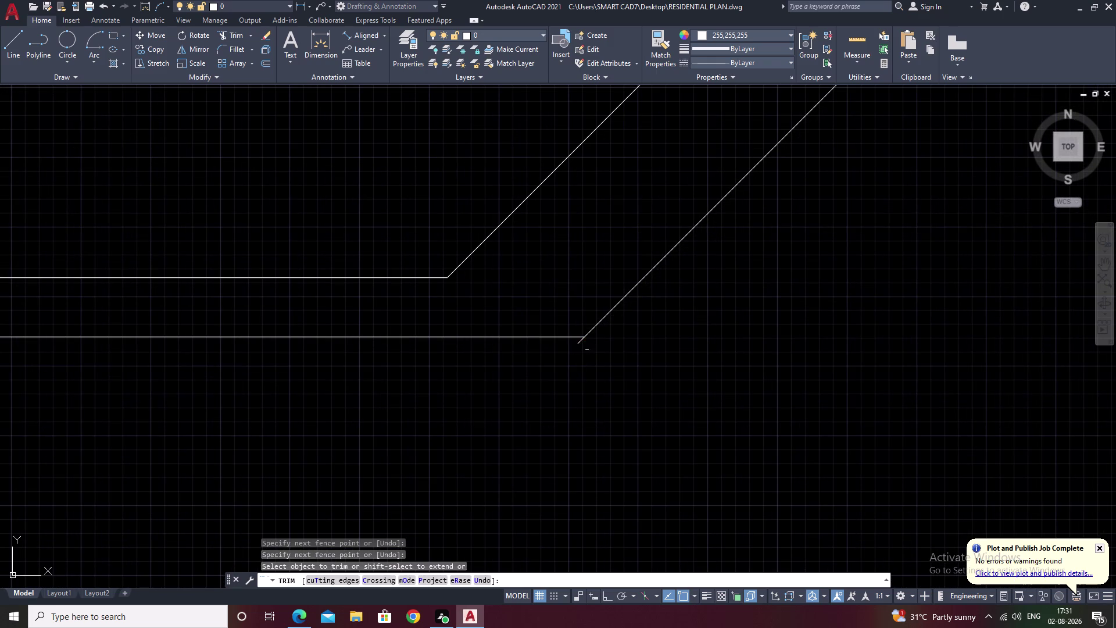
click(579, 342)
scroll(down, 3)
middle_drag(643, 375, 871, 396)
key(Escape)
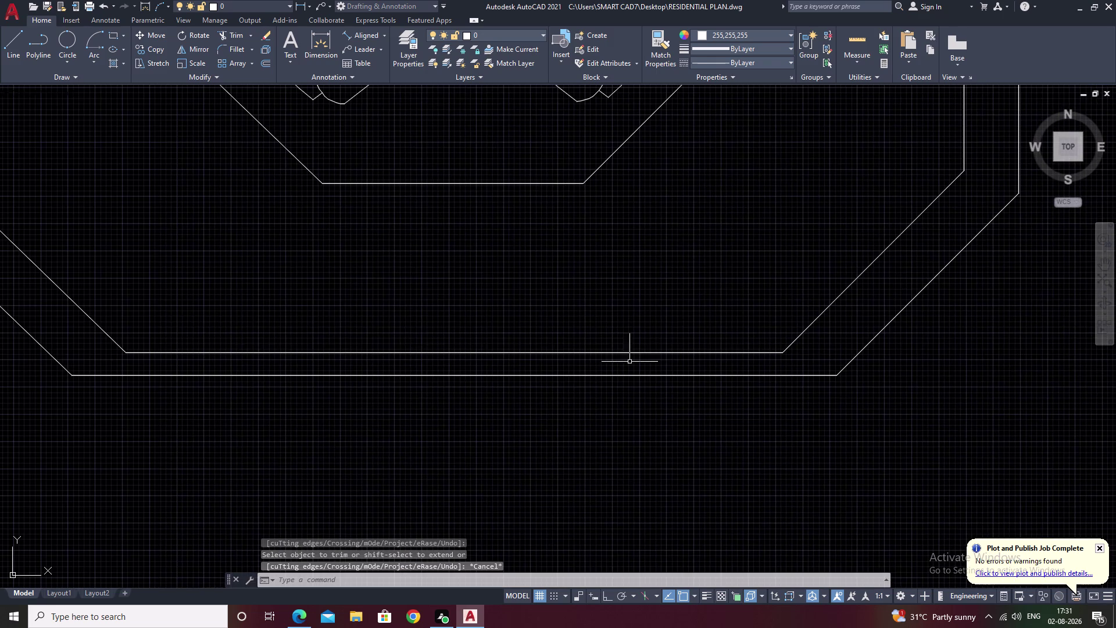
Offset the counter's inner outline 5 inches inward.
click(581, 353)
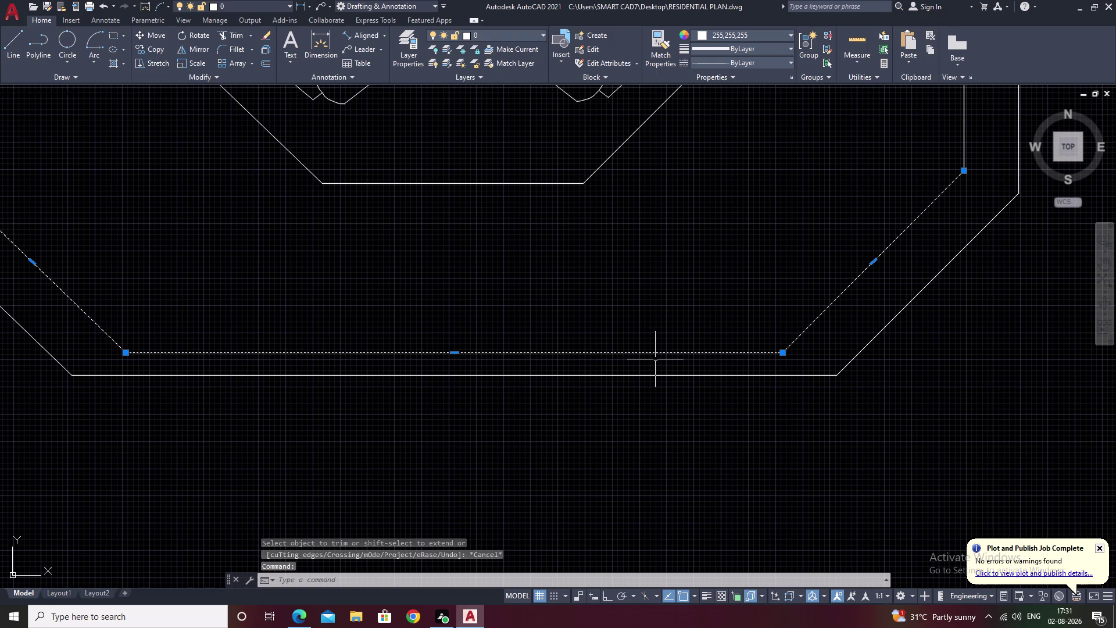
text(O)
key(space)
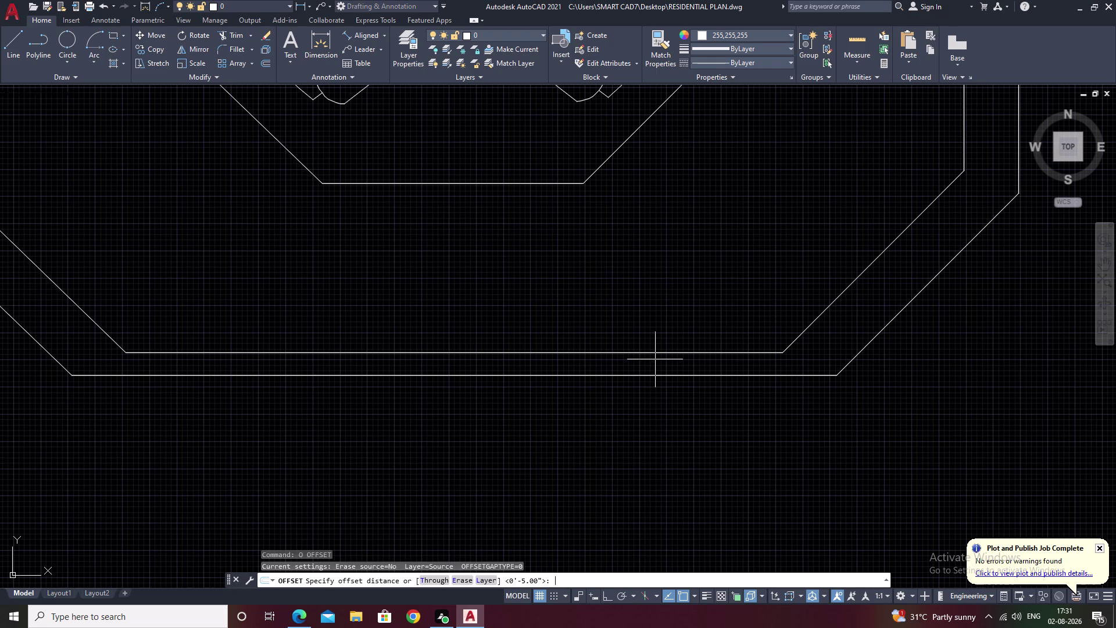
text(5)
key(space)
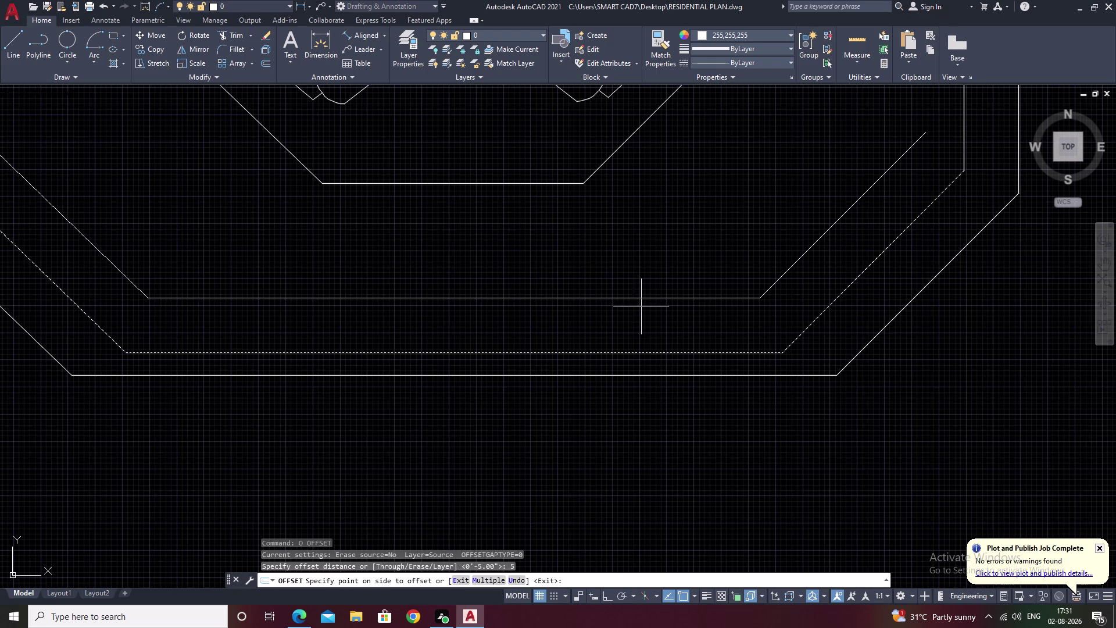
click(642, 319)
scroll(down, 3)
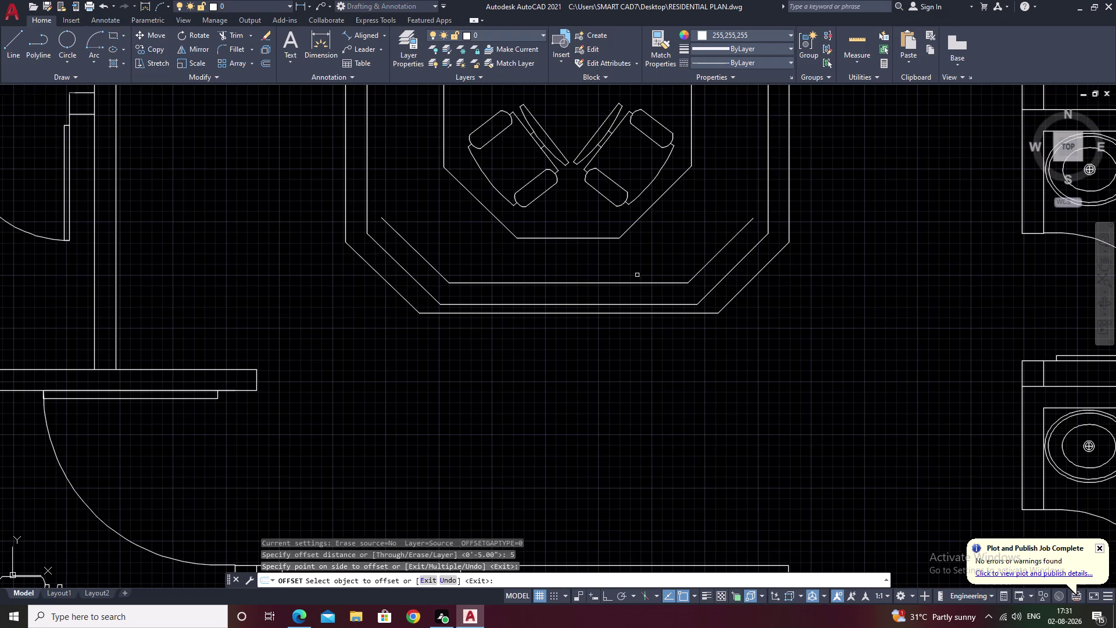
key(Escape)
scroll(down, 3)
middle_drag(599, 243, 599, 315)
scroll(down, 3)
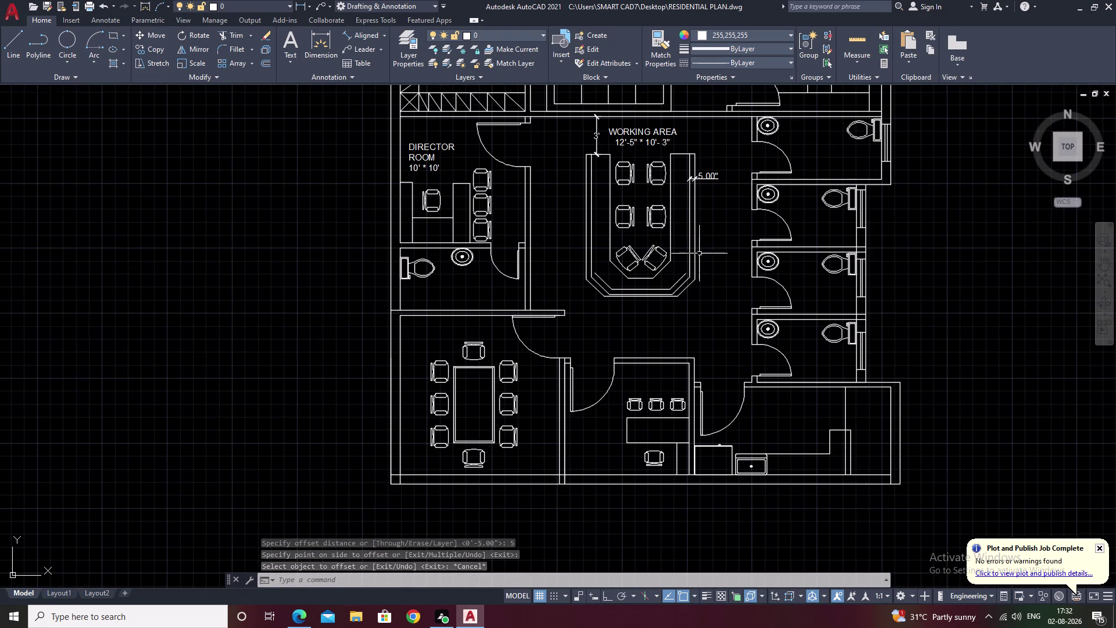
Undo the offset, trim, move, extend and erase edits until the bottom 5.00" dimension returns.
key(ctrl+z)
key(ctrl+z)
key(ctrl+z)
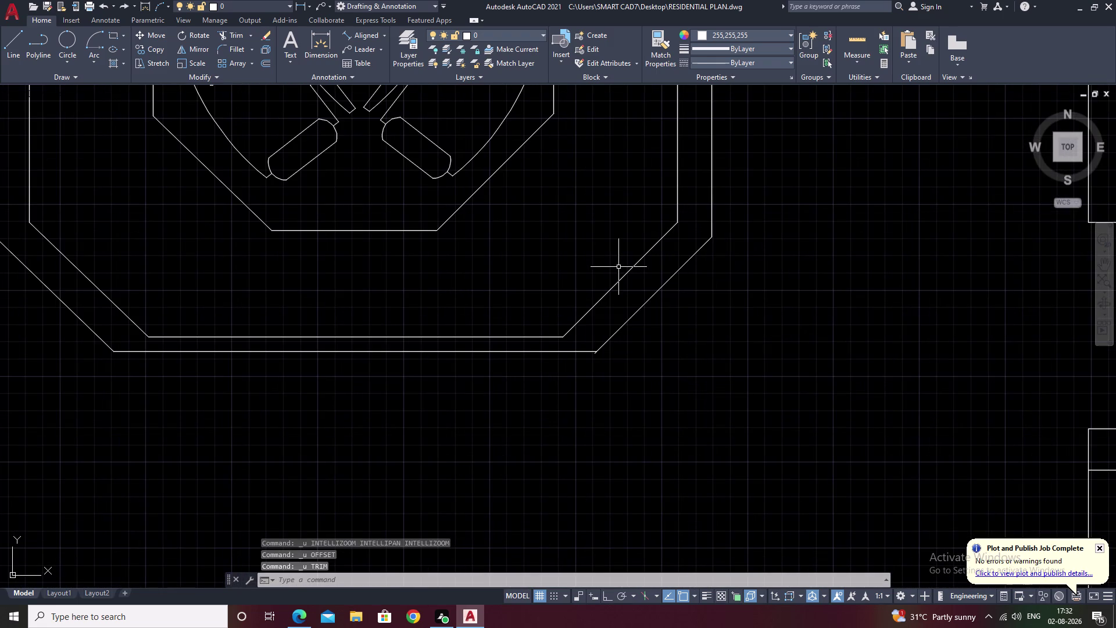
key(ctrl+z)
key(ctrl+z)
key(ctrl+z)
key(ctrl+z)
key(ctrl+z)
key(ctrl+z)
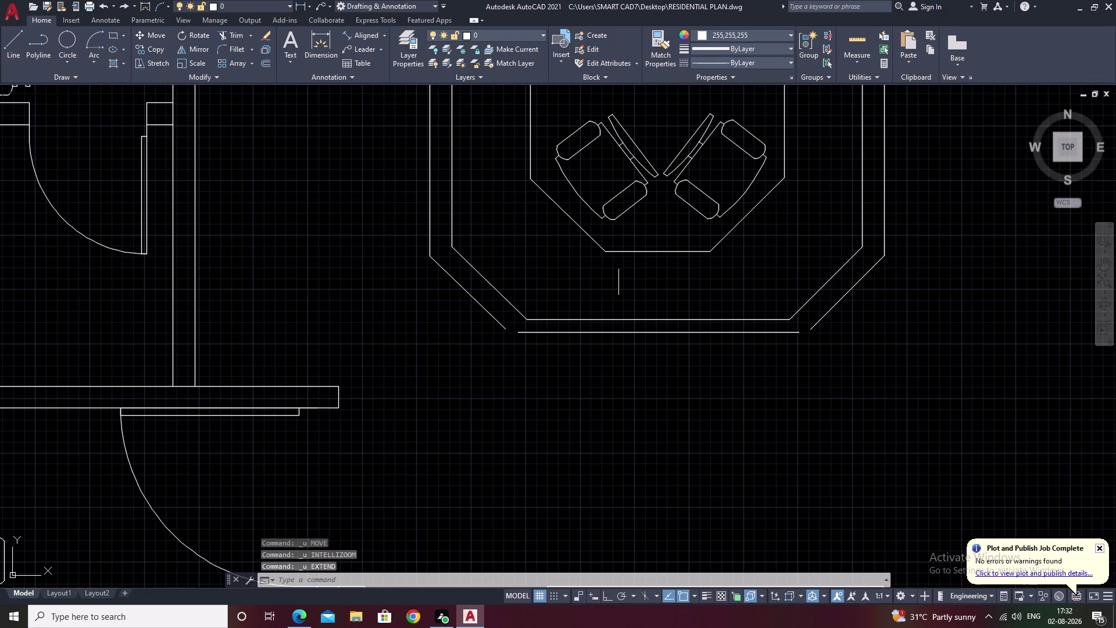
key(ctrl+z)
key(ctrl+z)
key(ctrl+z)
key(ctrl+z)
key(ctrl+z)
key(ctrl+z)
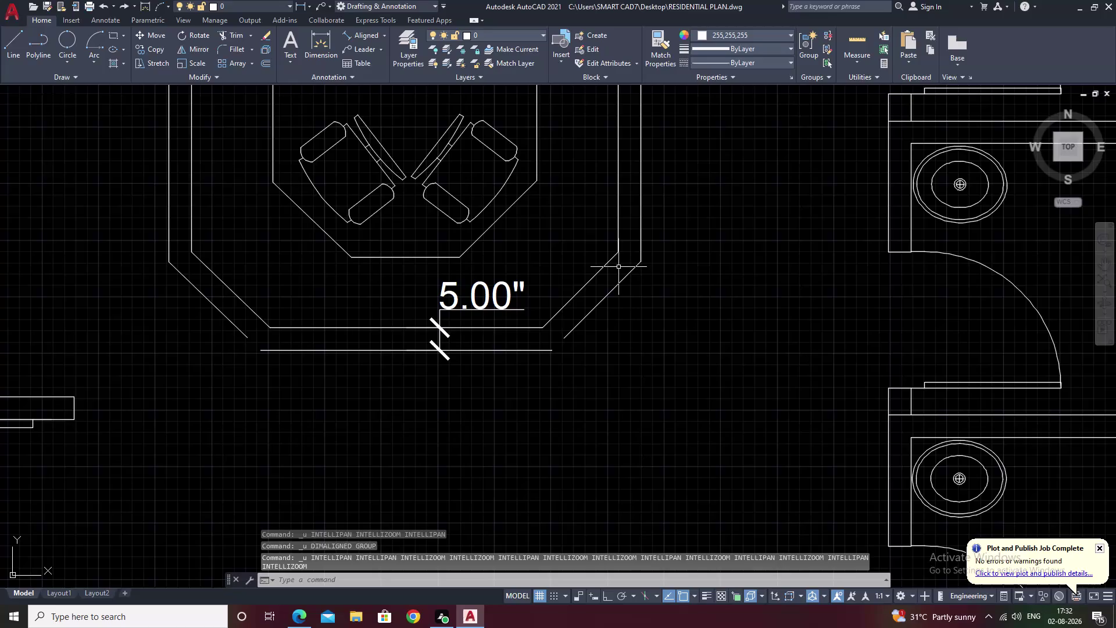
key(ctrl+z)
key(ctrl+z)
key(ctrl+z)
key(ctrl+z)
key(ctrl+z)
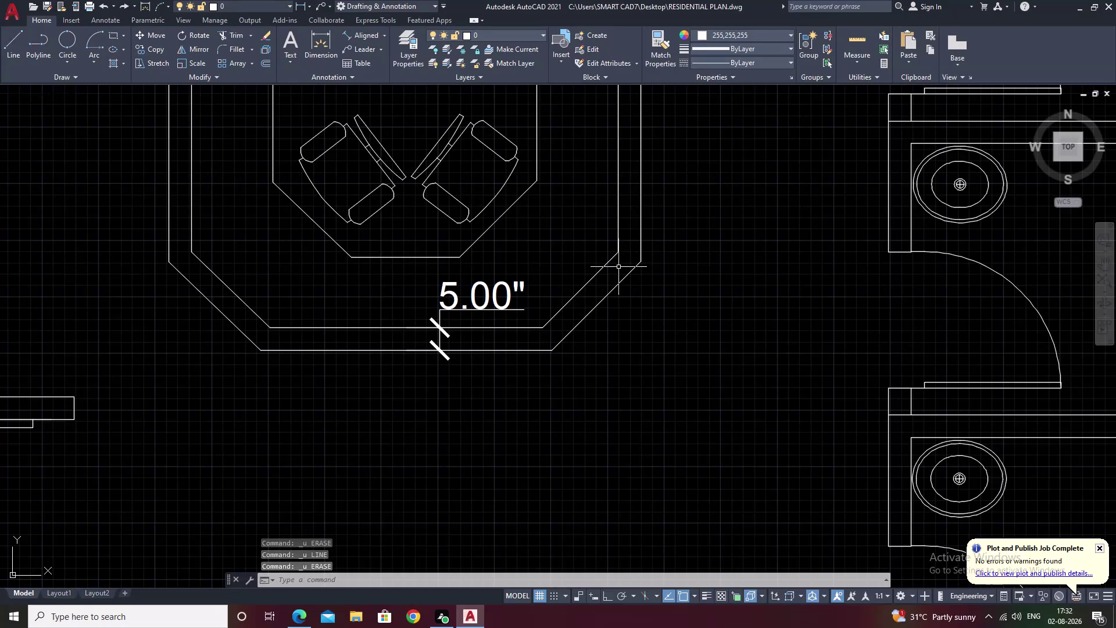
scroll(down, 3)
middle_drag(661, 301, 627, 335)
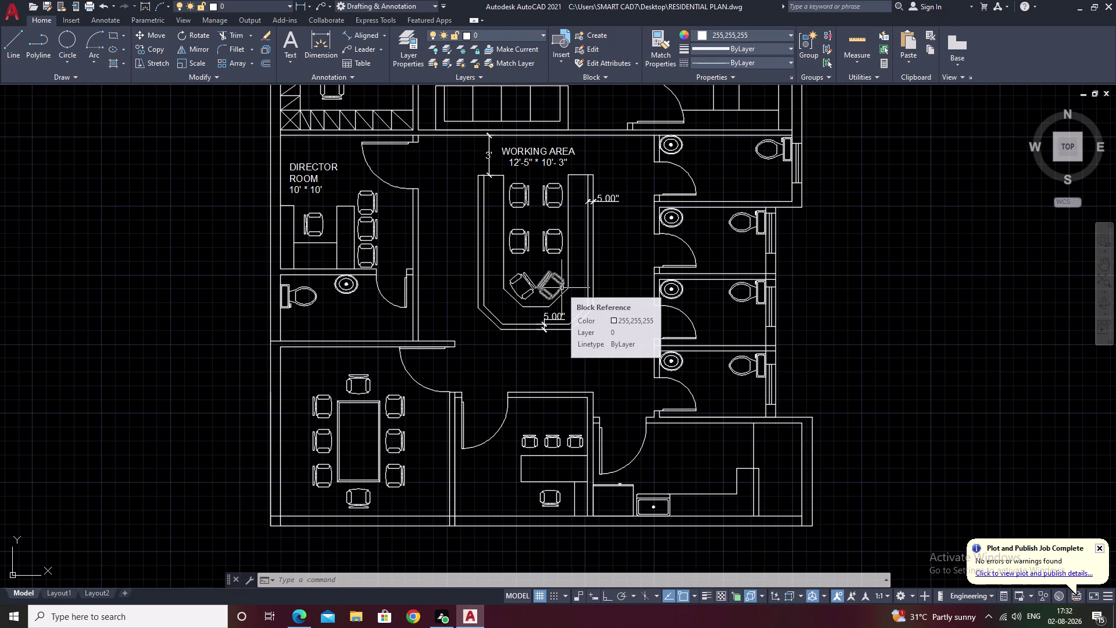
scroll(up, 3)
scroll(up, 3)
middle_drag(508, 381, 615, 276)
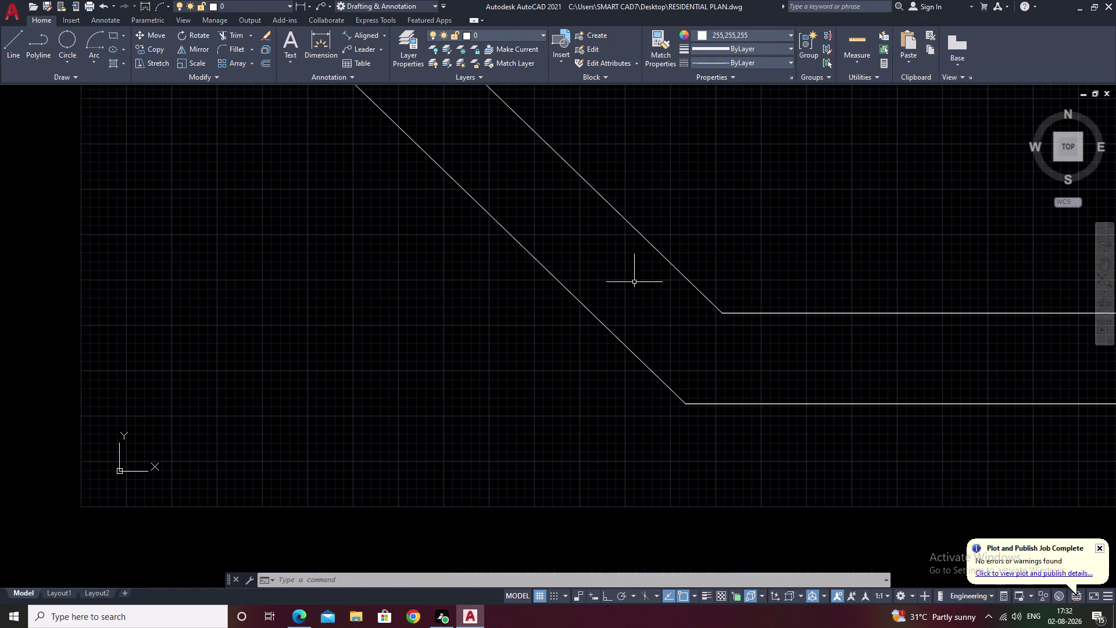
scroll(down, 3)
middle_drag(616, 266, 533, 366)
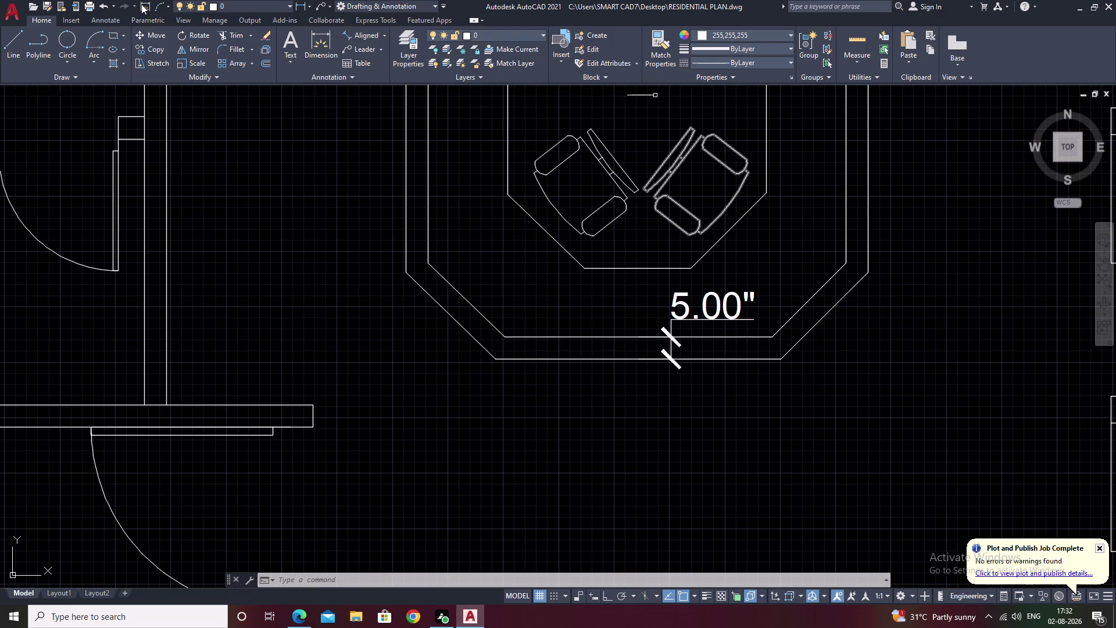
click(354, 35)
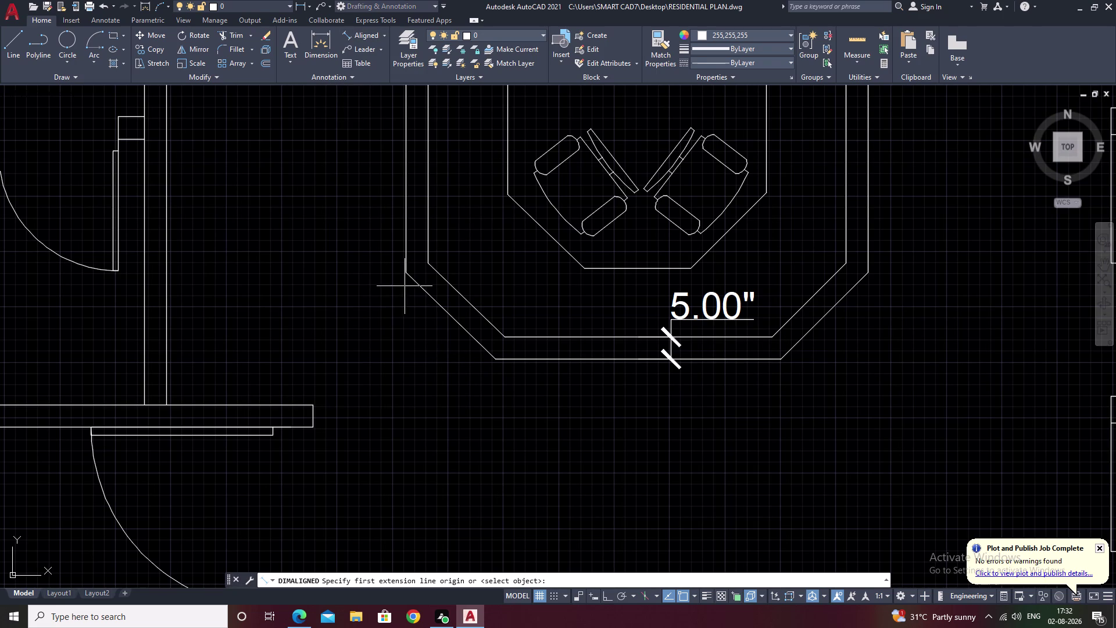
click(407, 276)
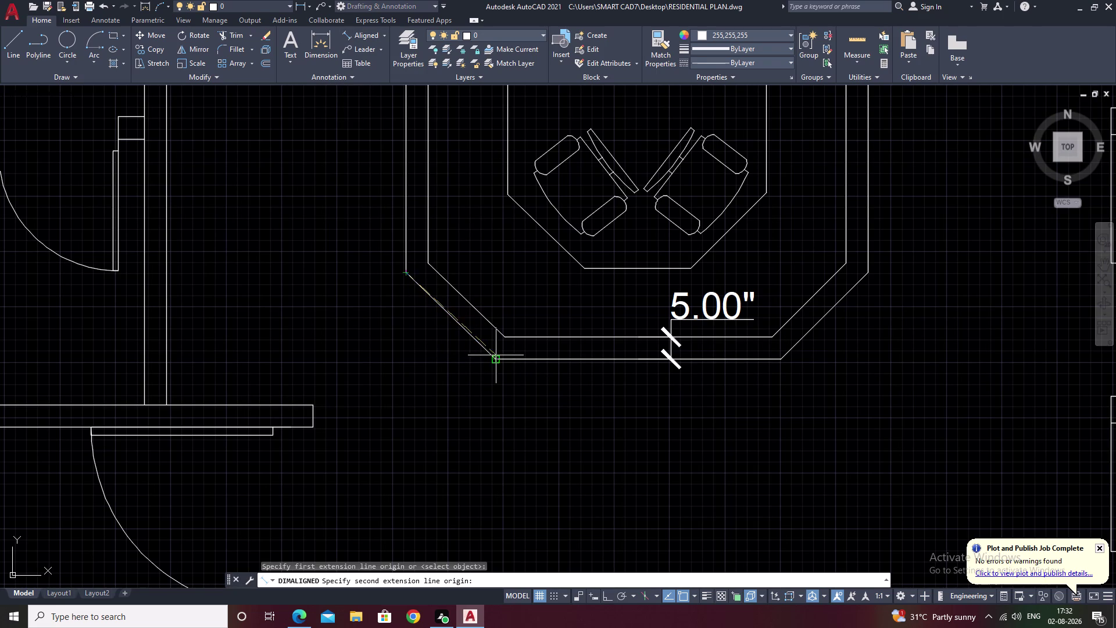
click(495, 360)
click(477, 375)
scroll(down, 3)
middle_click(653, 401)
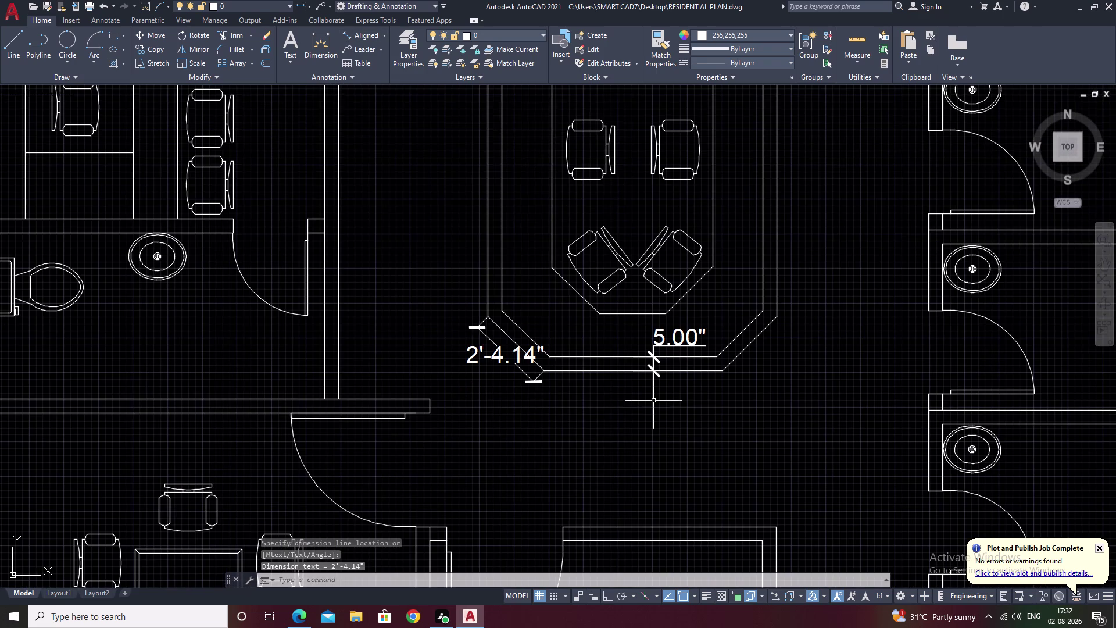
scroll(down, 3)
scroll(up, 3)
scroll(up, 3)
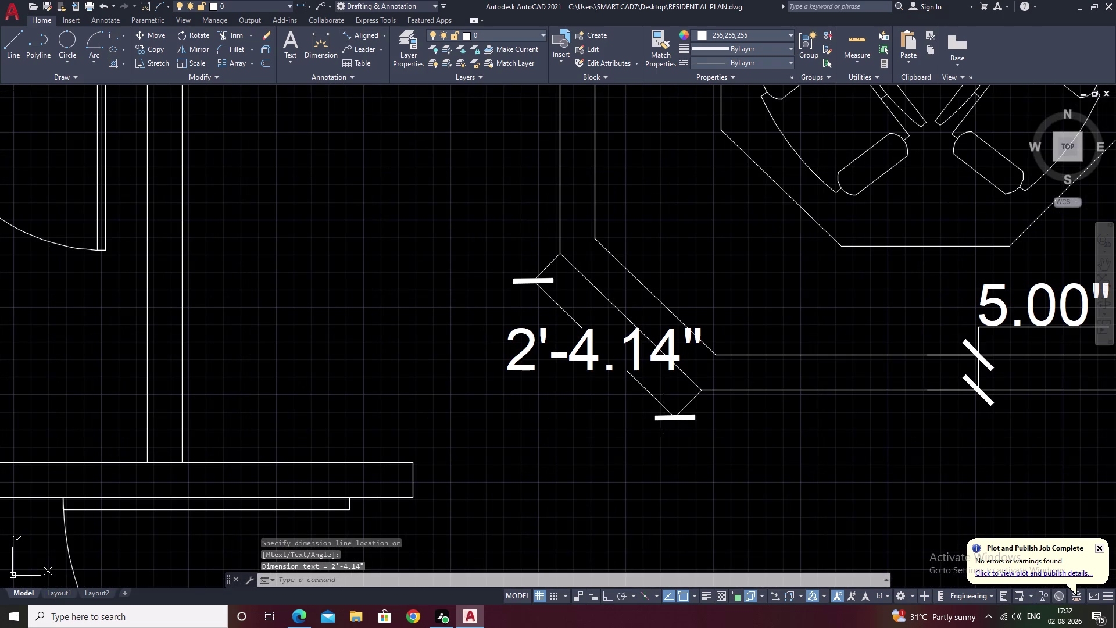
click(576, 359)
text(E)
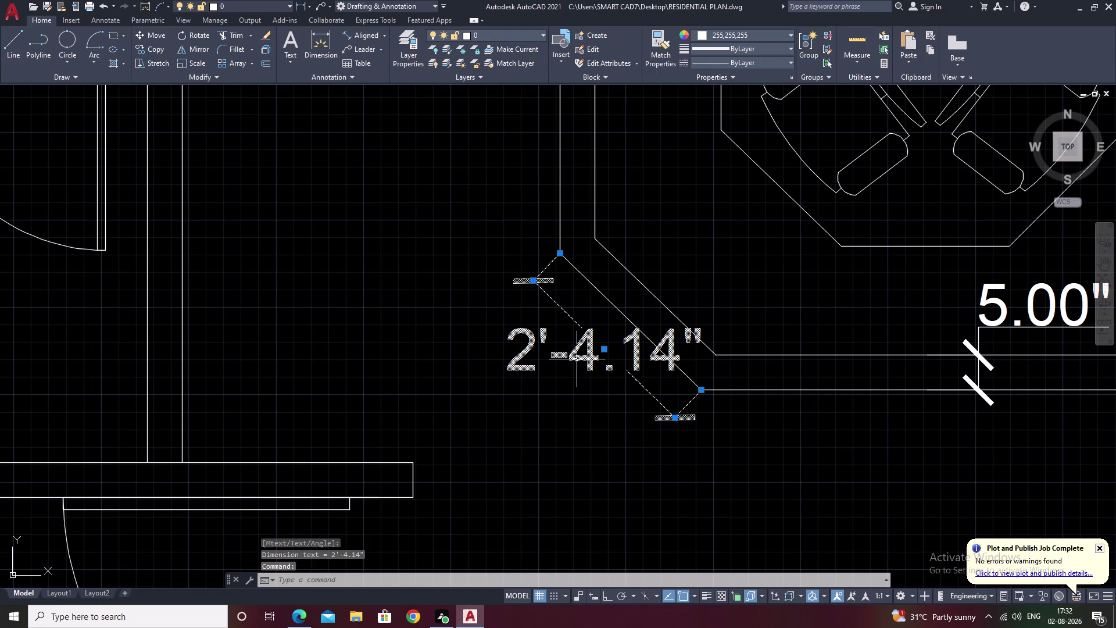
key(space)
scroll(down, 3)
middle_drag(689, 395, 466, 410)
scroll(down, 3)
middle_drag(590, 409, 593, 367)
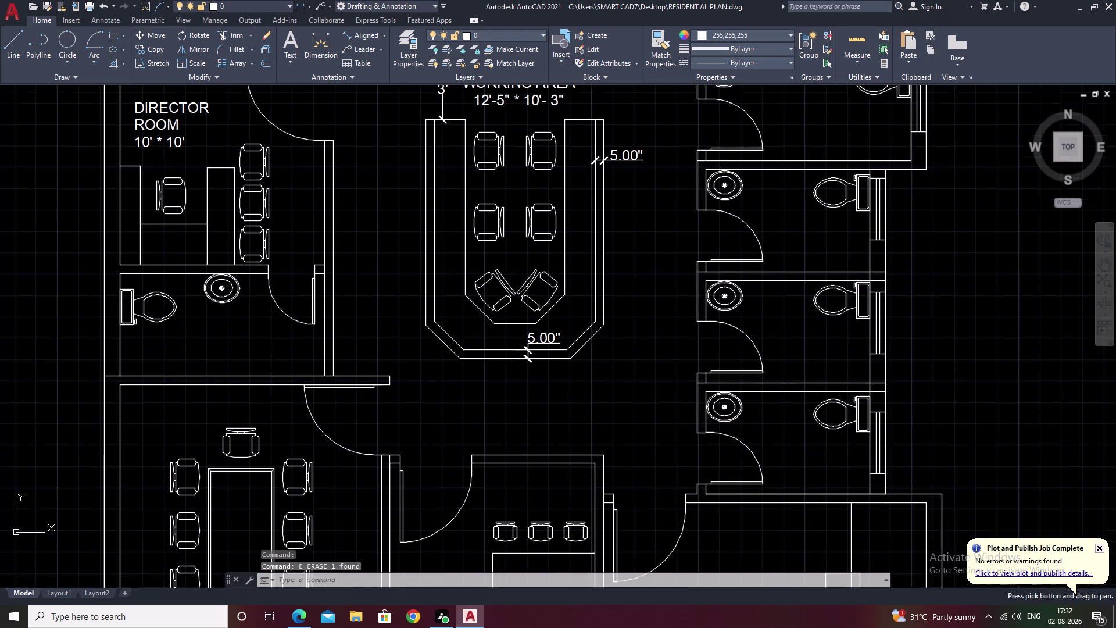
middle_drag(308, 388, 511, 359)
scroll(up, 3)
scroll(down, 3)
middle_drag(667, 386, 598, 396)
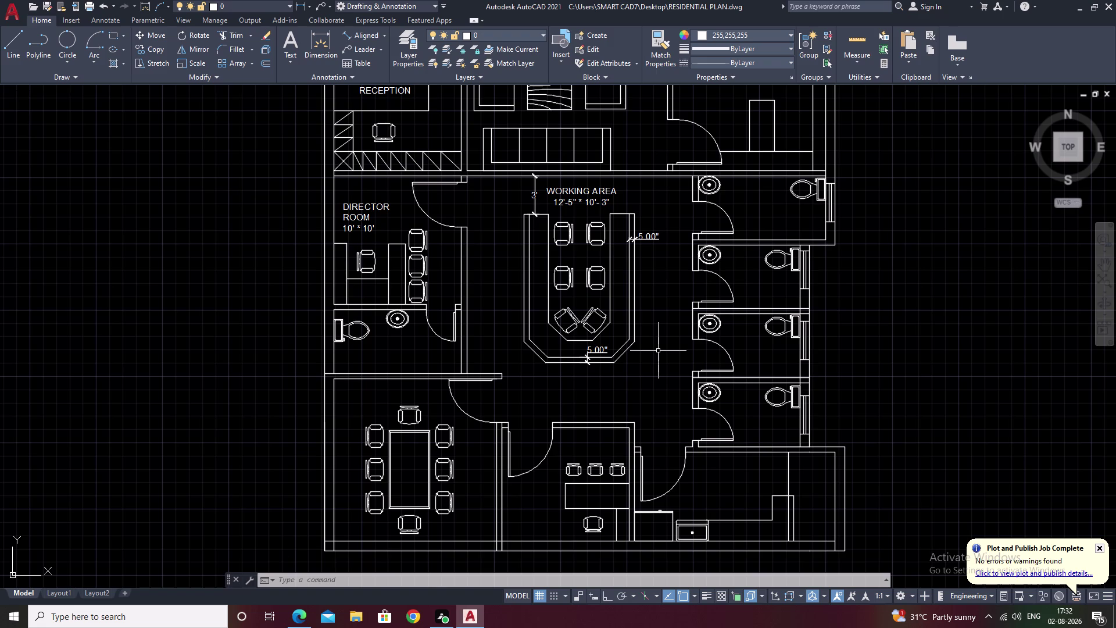
Place a 5' aligned dimension between the top toilet cubicle's top and lower walls.
scroll(down, 3)
middle_drag(694, 333, 535, 293)
scroll(up, 3)
scroll(up, 3)
scroll(down, 3)
middle_drag(417, 286, 500, 206)
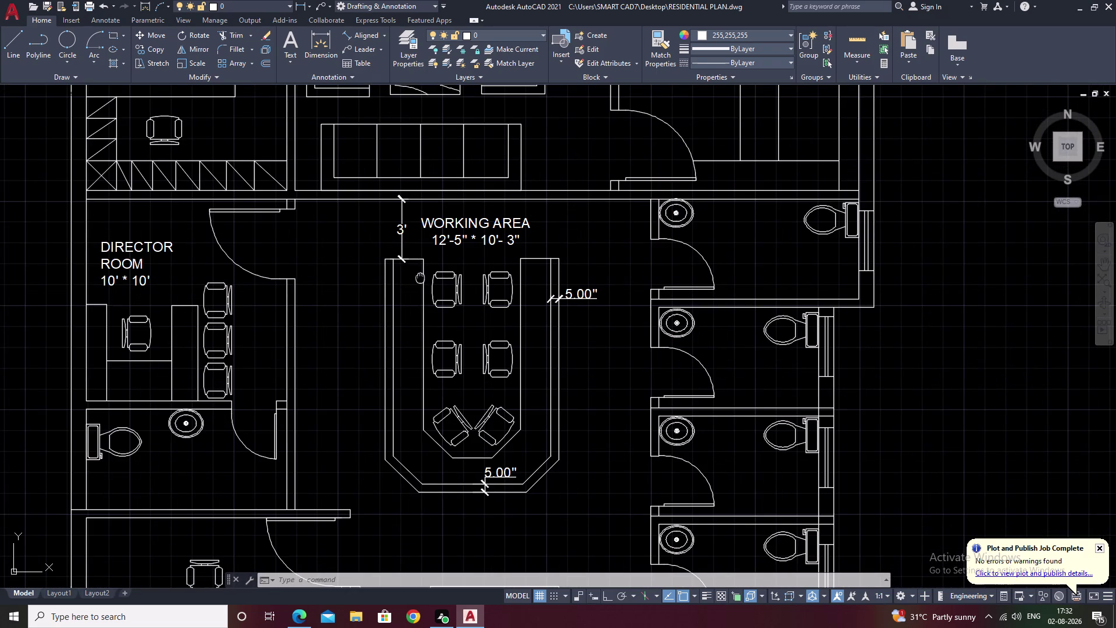
middle_drag(500, 205, 513, 200)
middle_drag(859, 271, 589, 311)
middle_drag(382, 169, 698, 214)
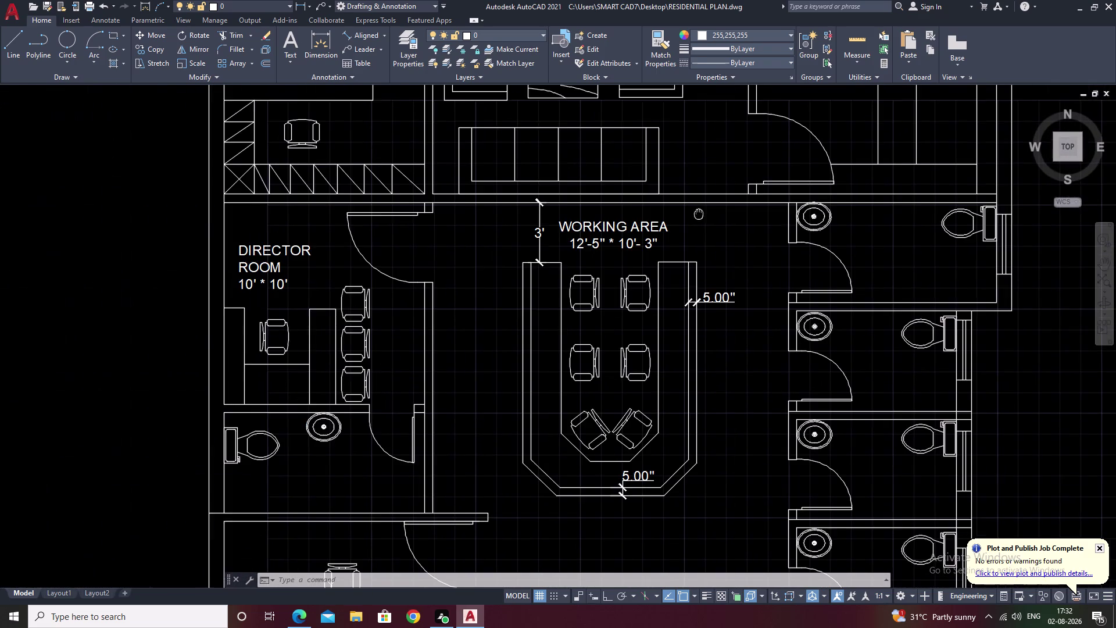
middle_drag(917, 258, 755, 262)
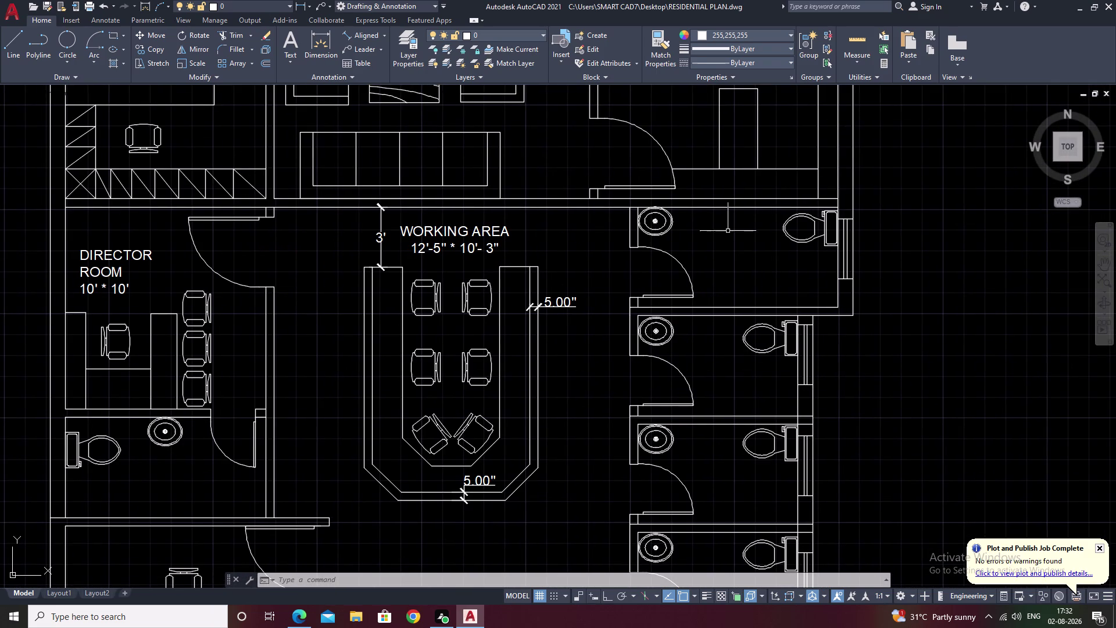
key(space)
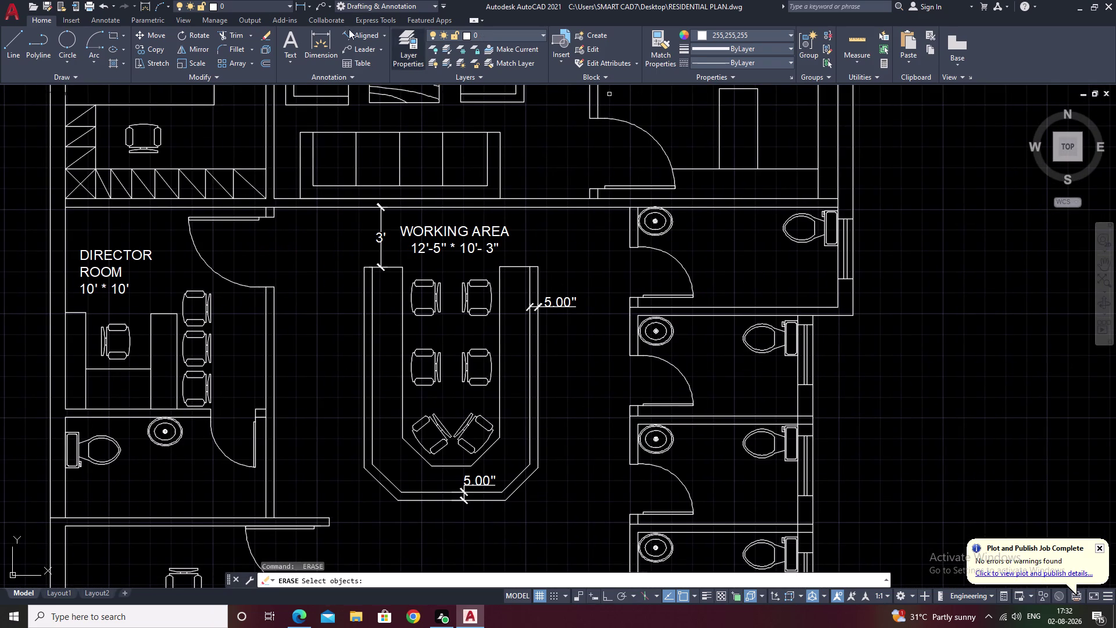
click(345, 29)
click(365, 36)
click(750, 305)
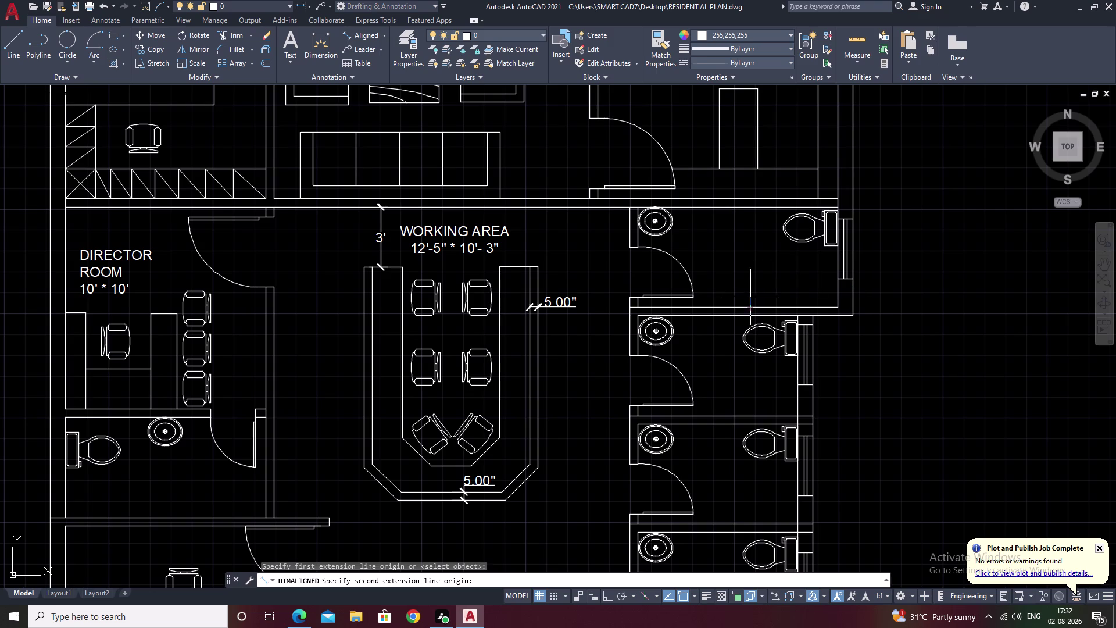
click(748, 205)
click(735, 218)
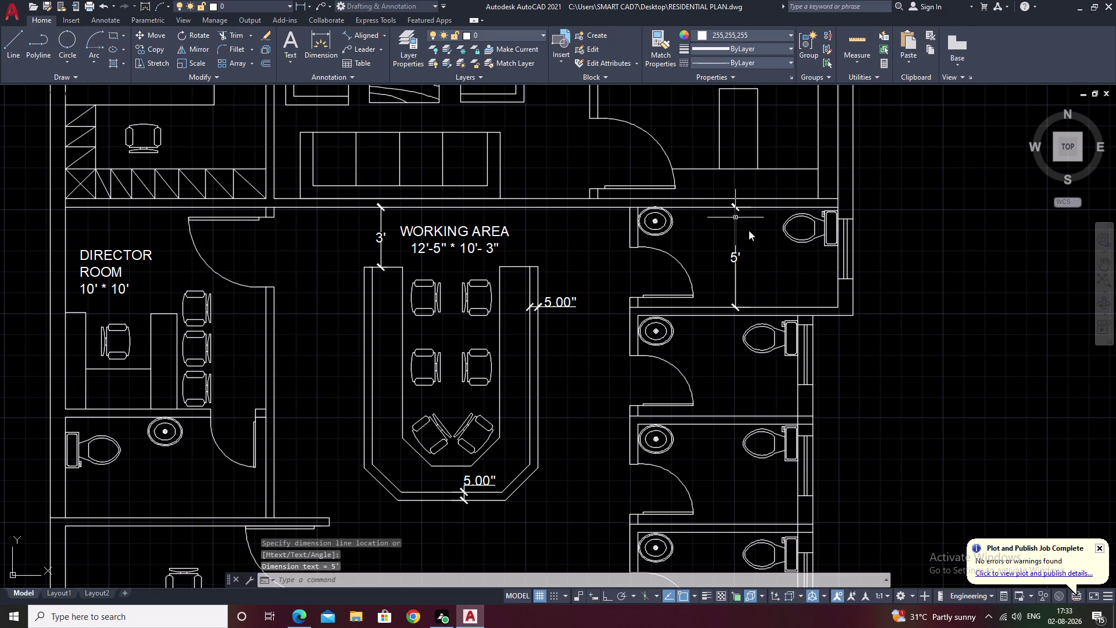
Start three more aligned dimensions across the cubicle and cancel each one.
key(space)
click(840, 293)
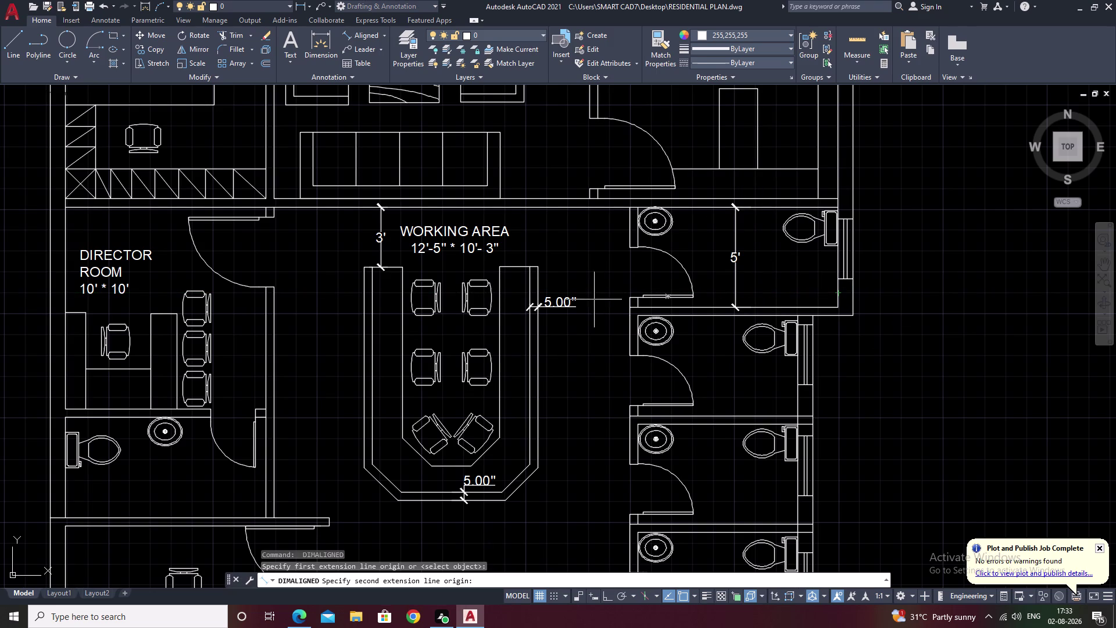
click(640, 306)
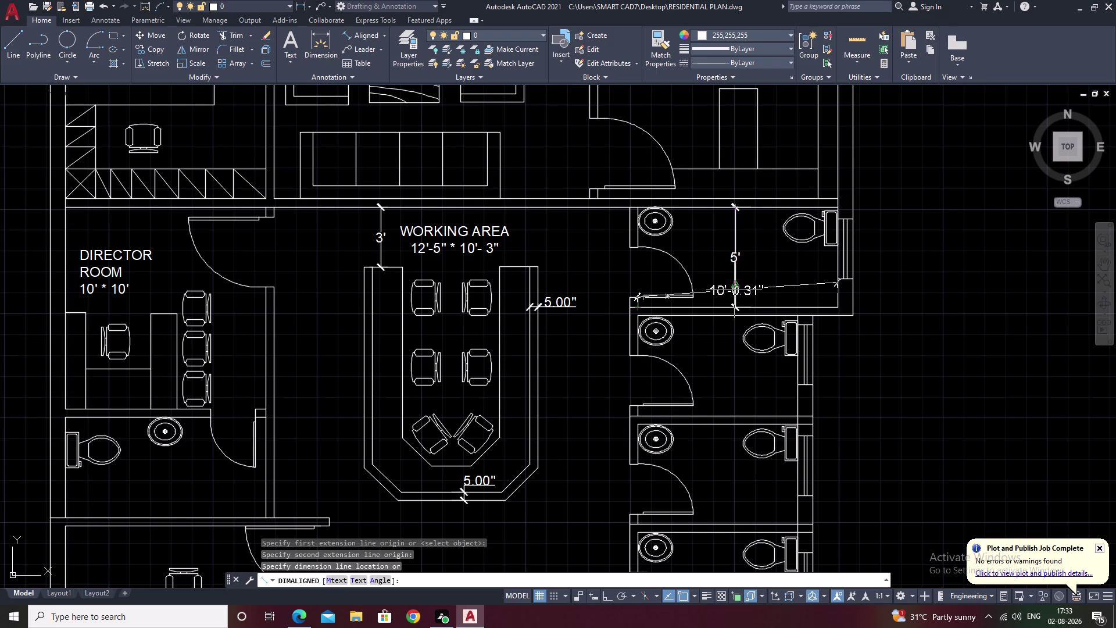
key(Escape)
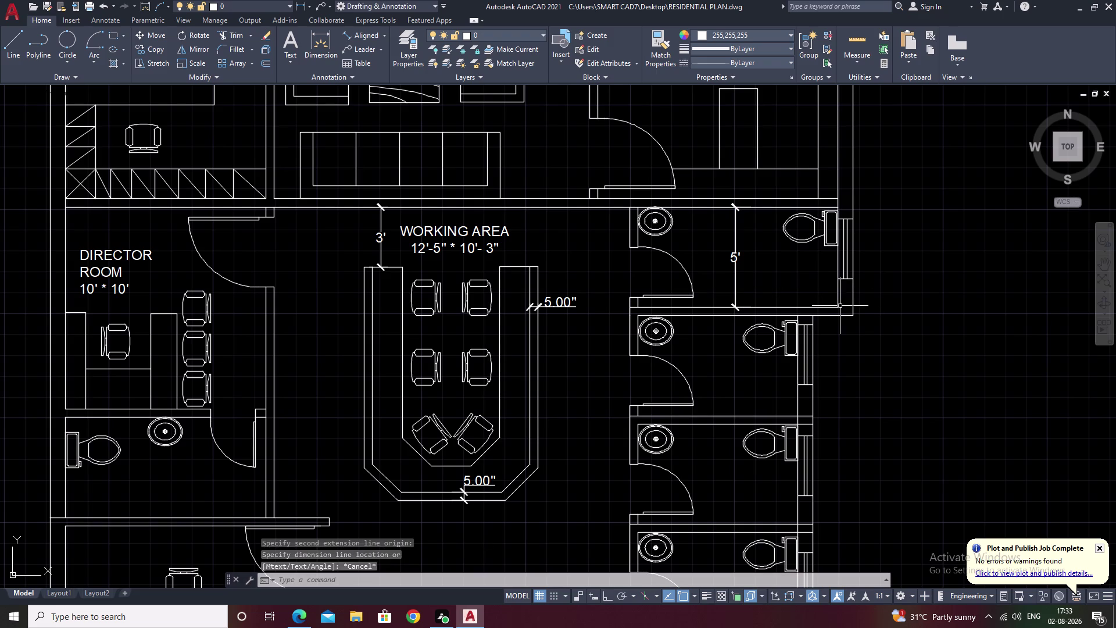
scroll(up, 3)
key(space)
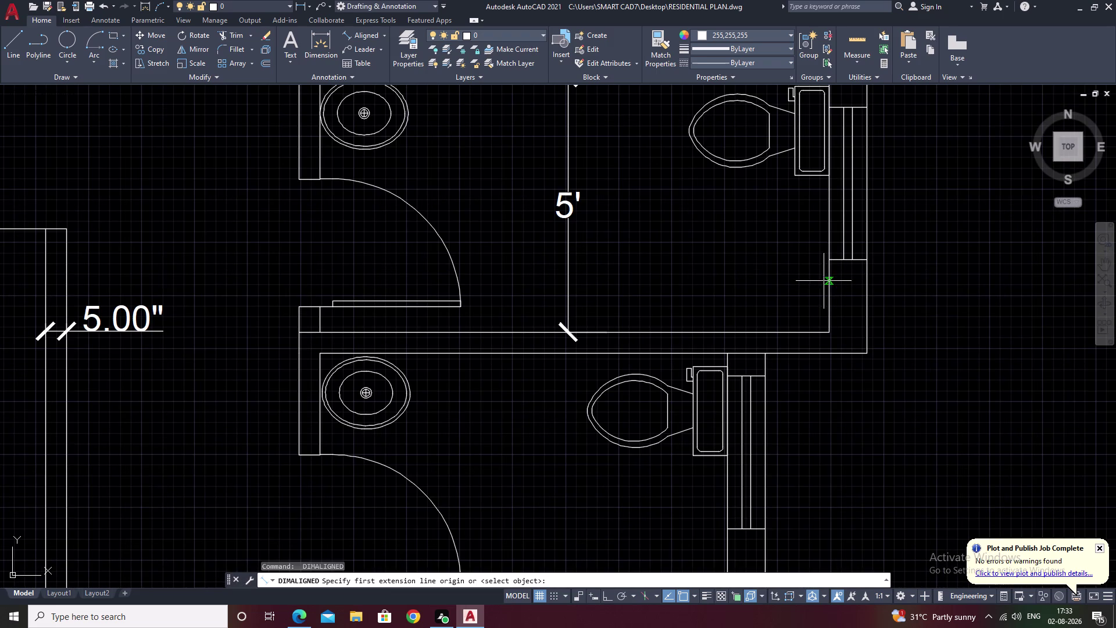
click(830, 277)
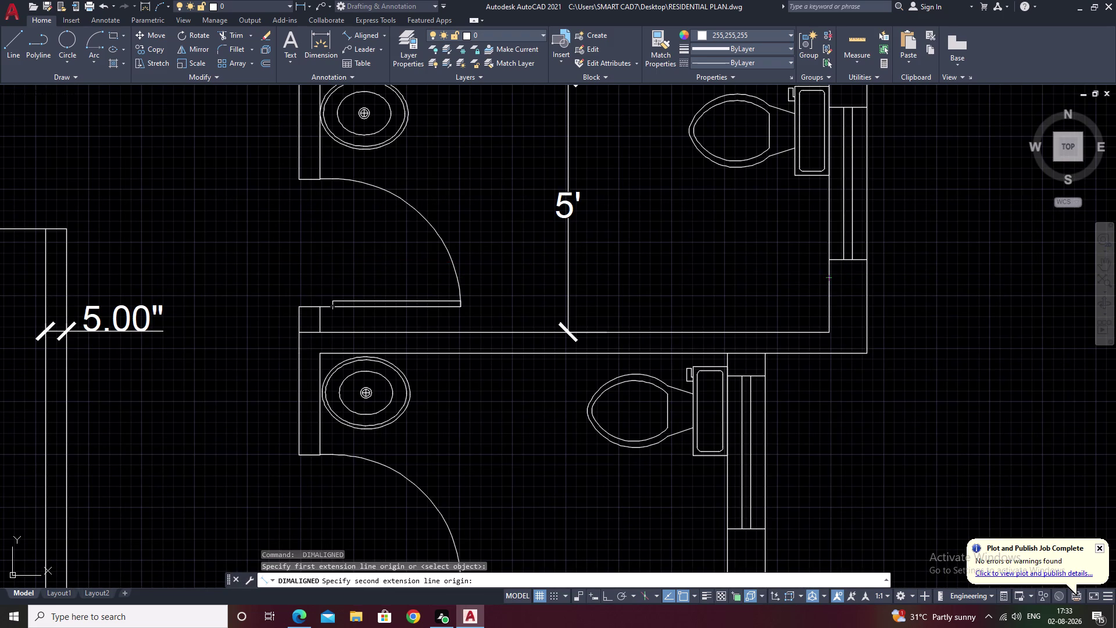
key(Escape)
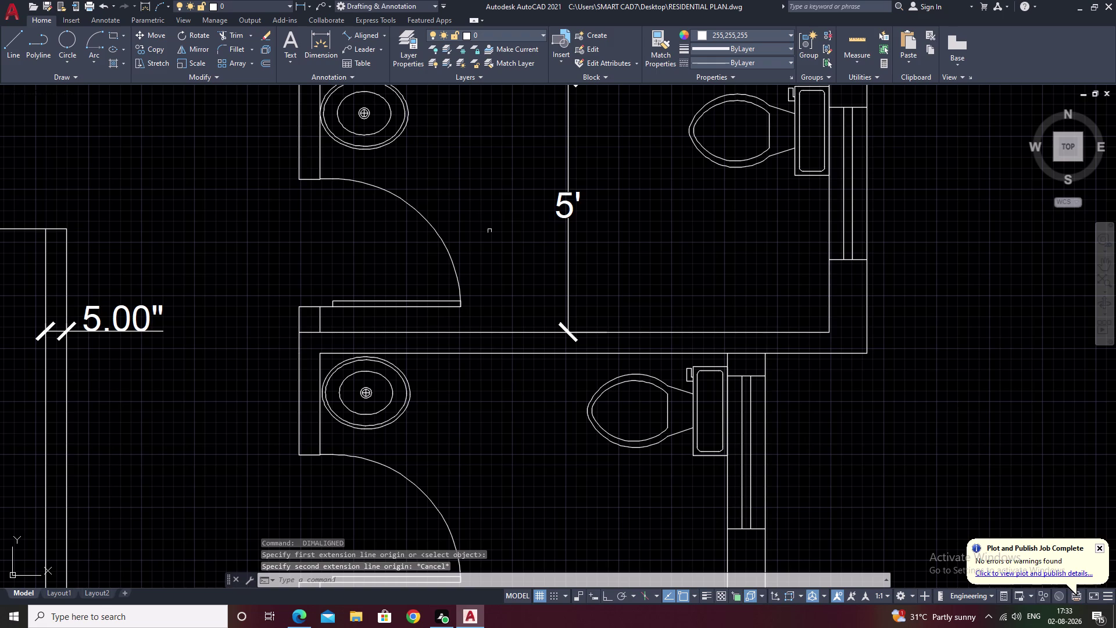
key(space)
click(320, 162)
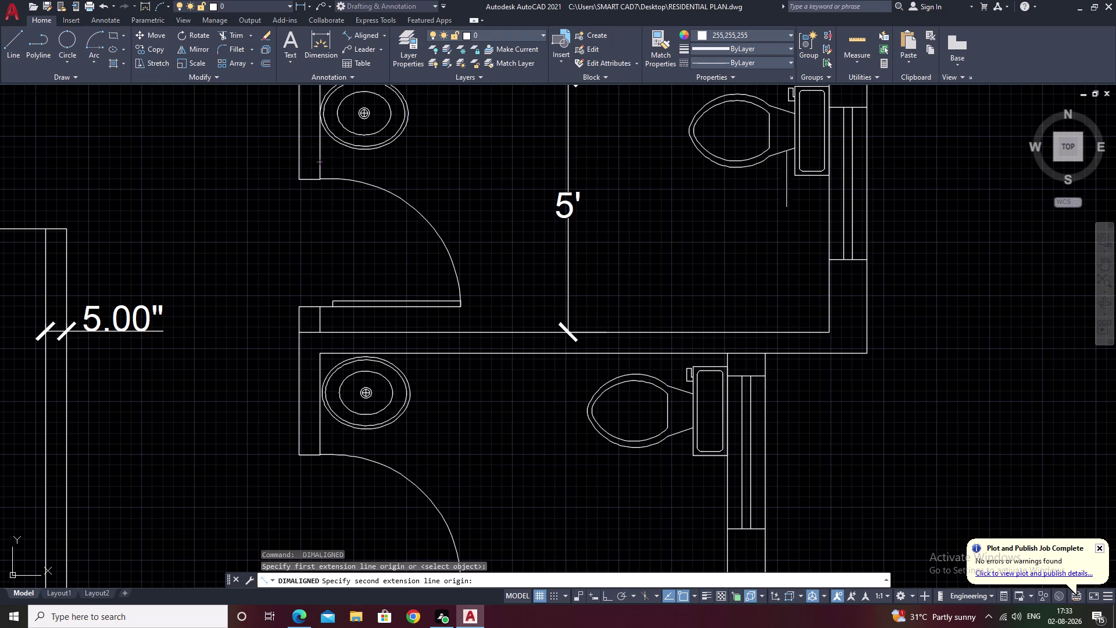
click(831, 171)
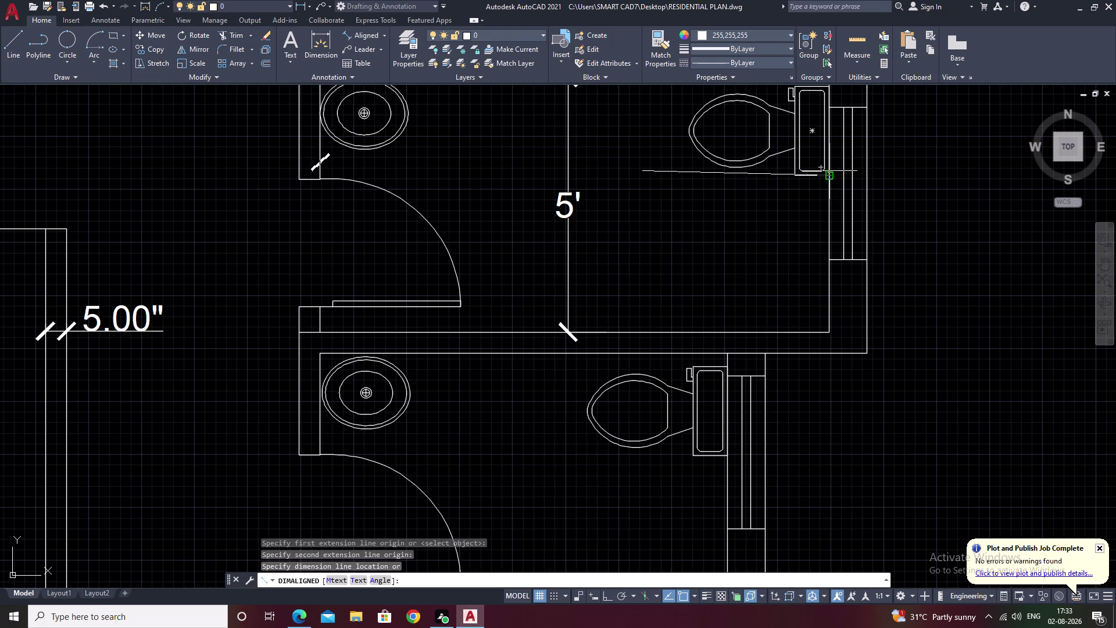
key(Escape)
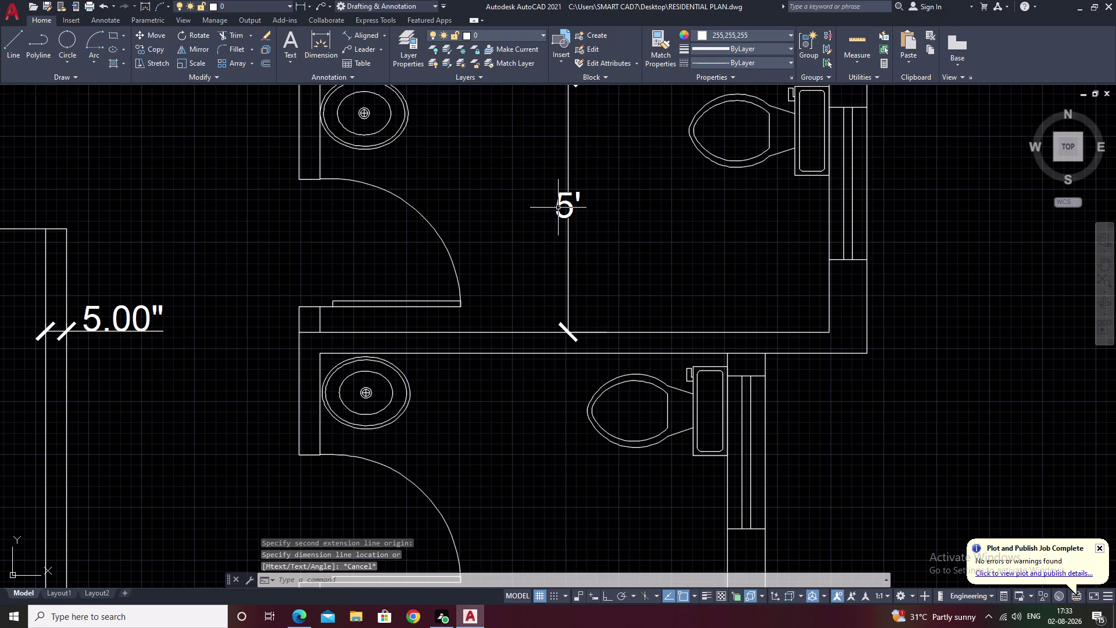
scroll(down, 3)
middle_drag(571, 206, 582, 246)
Erase the top toilet cubicle's 5' dimension.
scroll(down, 3)
click(579, 245)
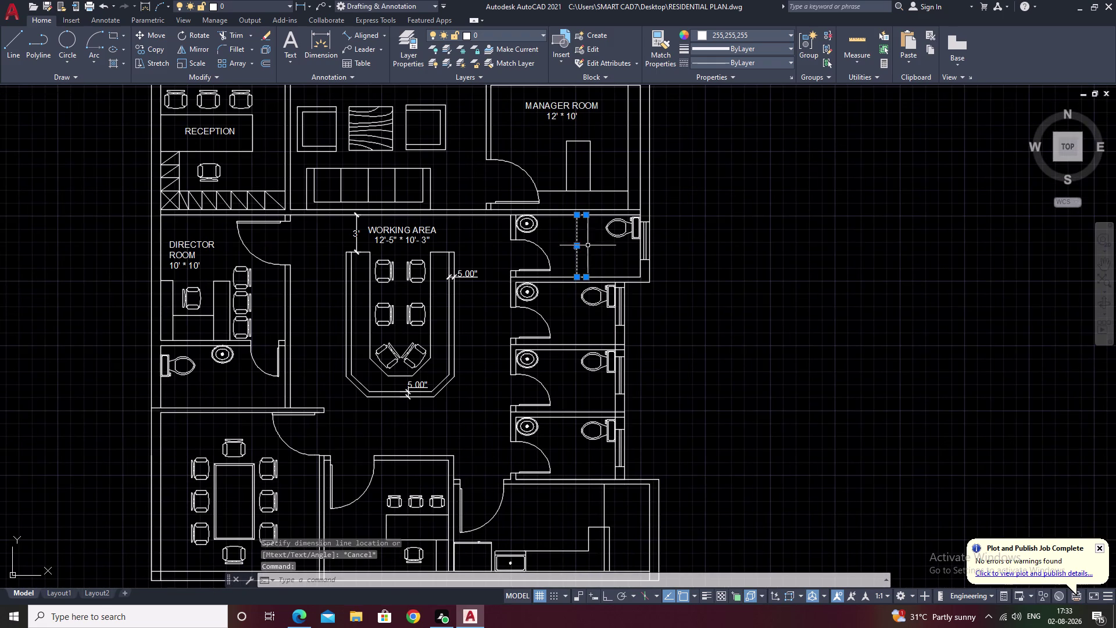
text(E)
key(space)
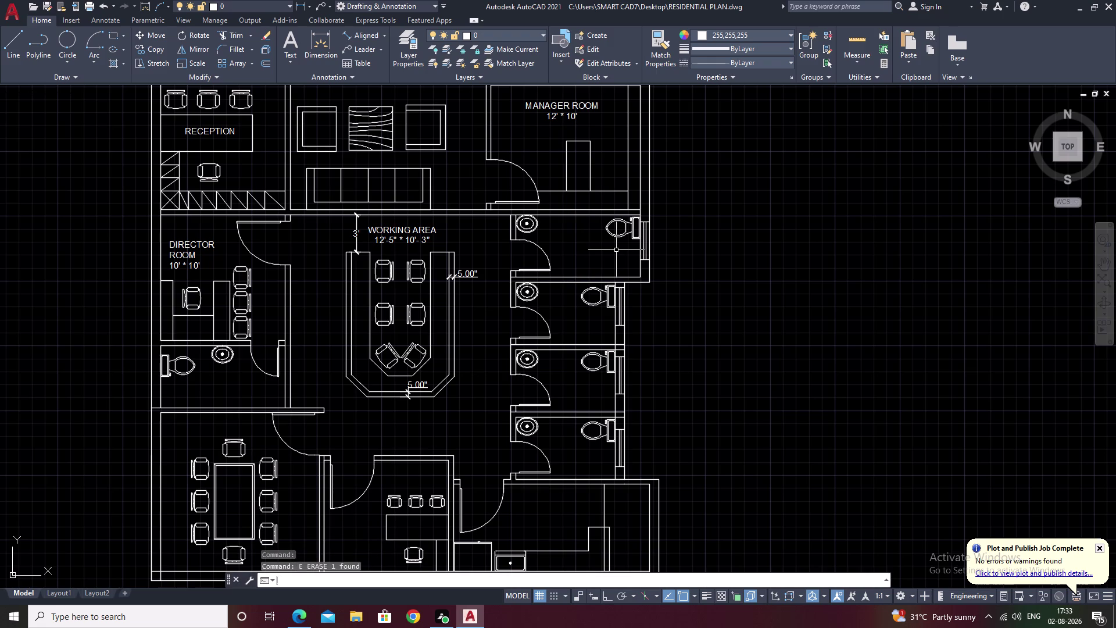
scroll(down, 3)
middle_drag(578, 259, 635, 253)
scroll(up, 3)
scroll(up, 3)
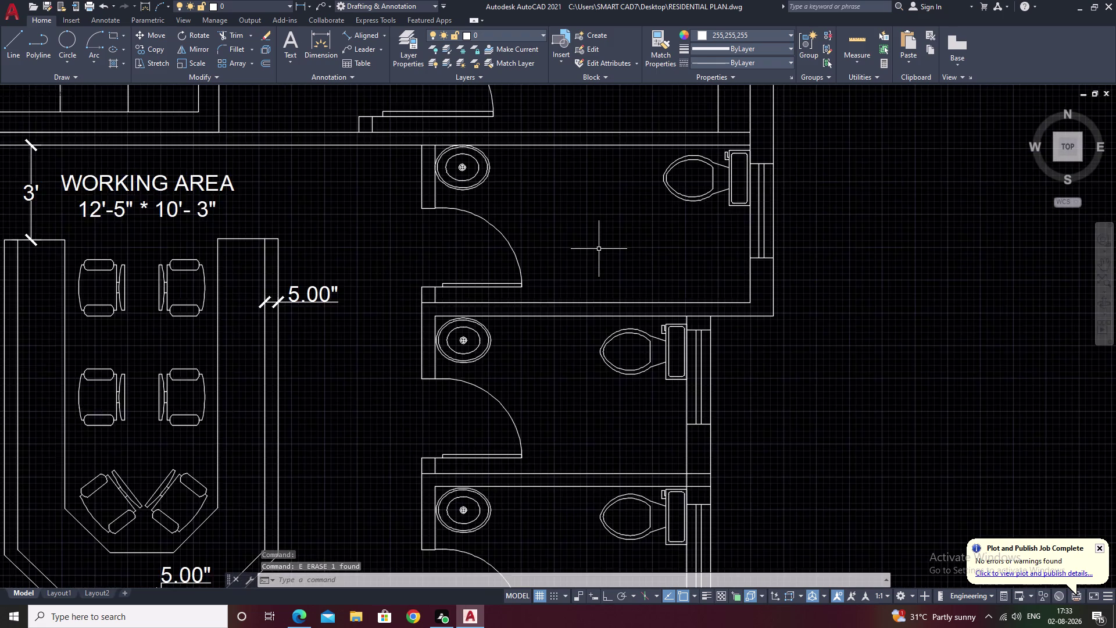
middle_drag(599, 249, 722, 257)
Start a text label near the top cubicle, then cancel it.
text(T)
key(space)
scroll(up, 3)
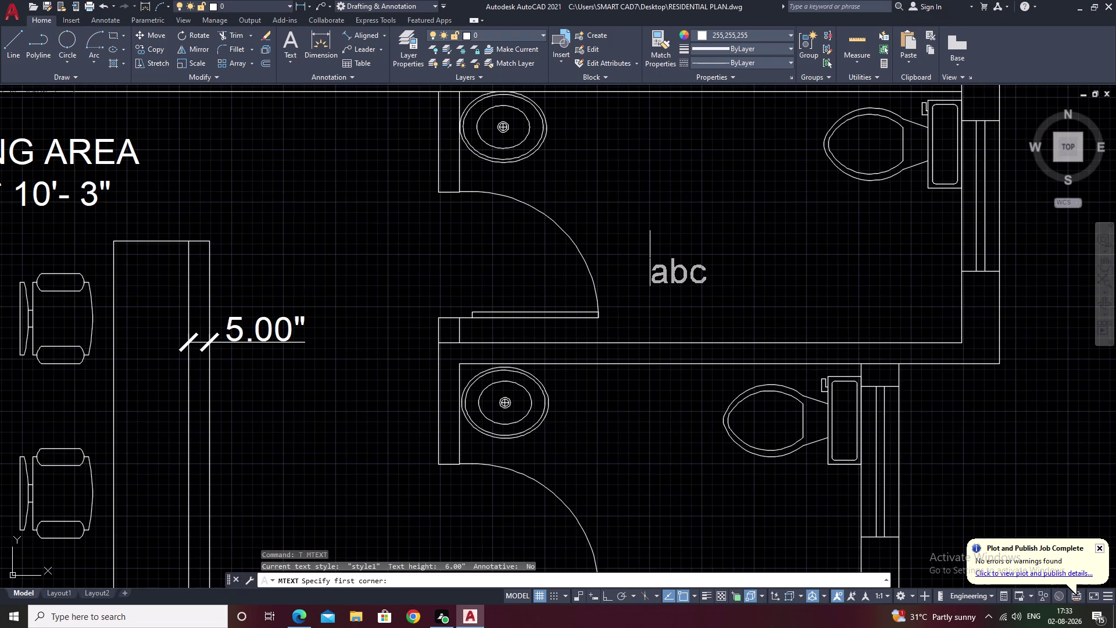
middle_drag(650, 258, 497, 287)
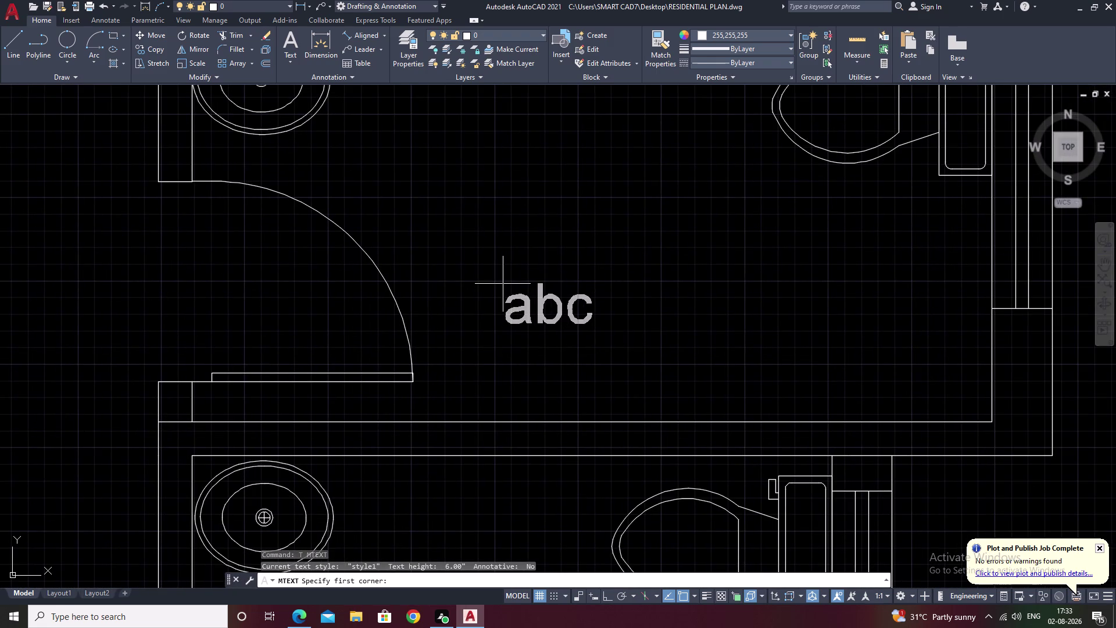
scroll(down, 3)
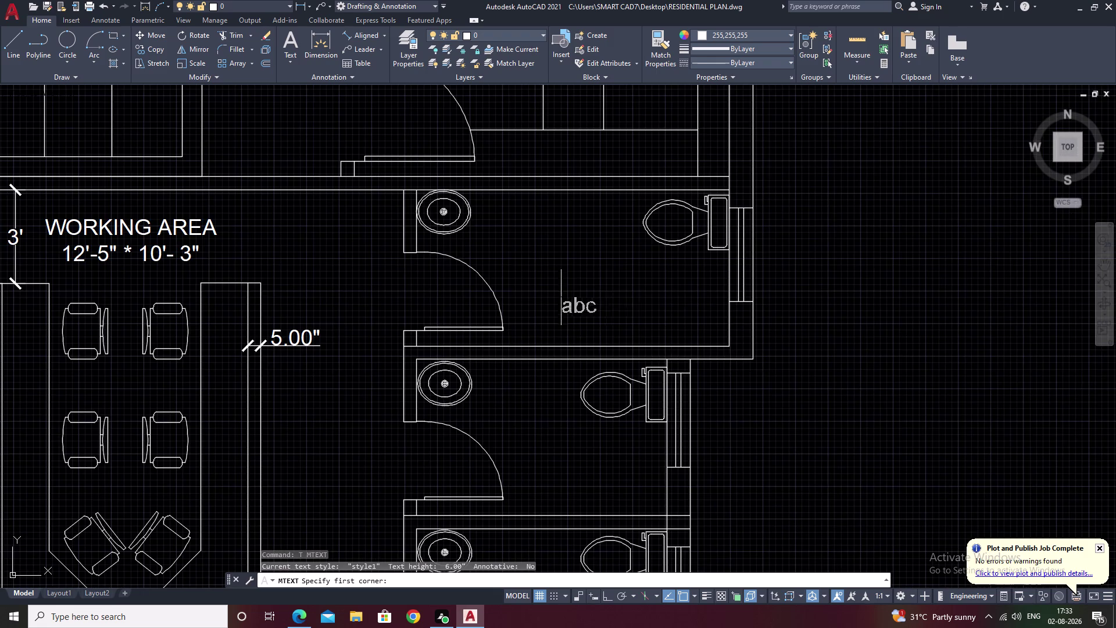
middle_click(606, 298)
key(Escape)
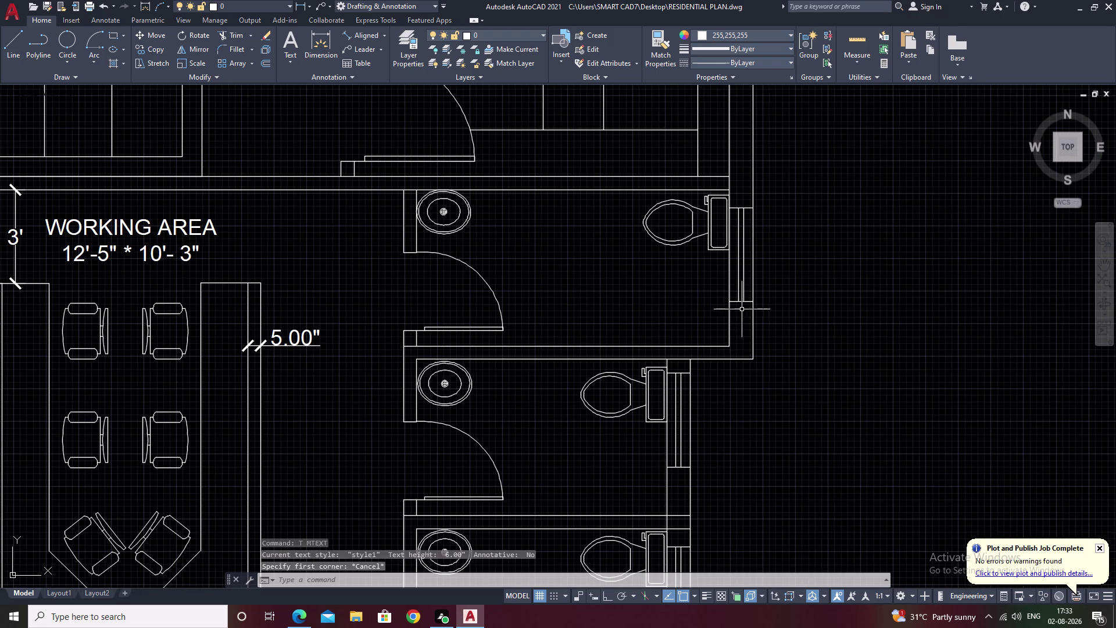
Add a 10' aligned dimension along the top cubicle's lower wall.
click(363, 33)
scroll(up, 3)
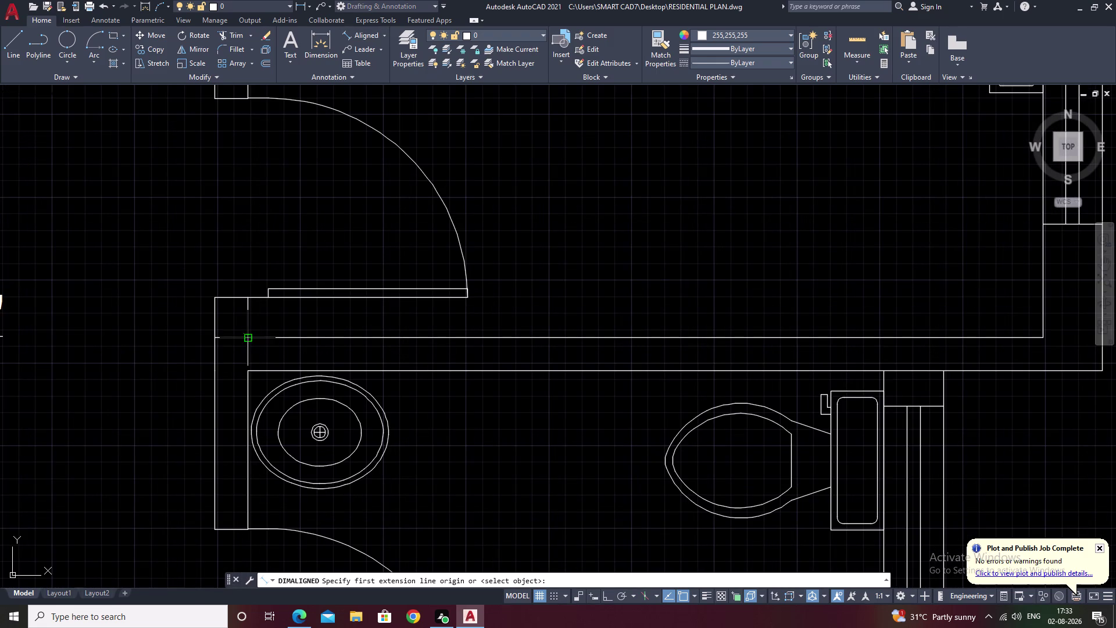
click(247, 339)
click(1044, 339)
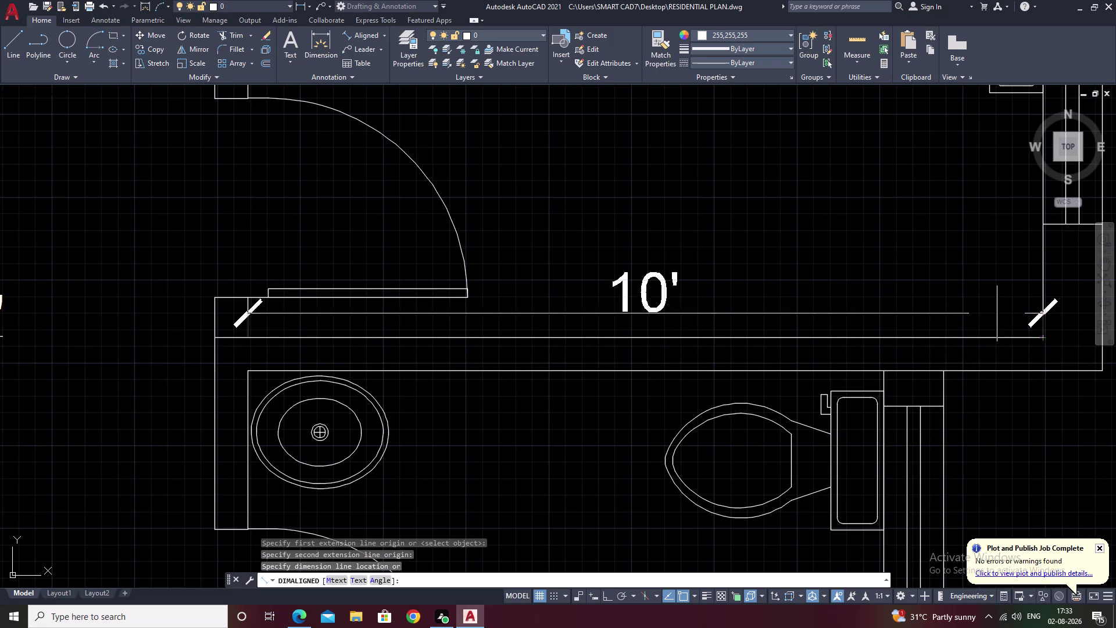
click(995, 308)
scroll(down, 3)
Erase the top cubicle's 10' aligned dimension using the E command.
middle_drag(731, 273, 688, 281)
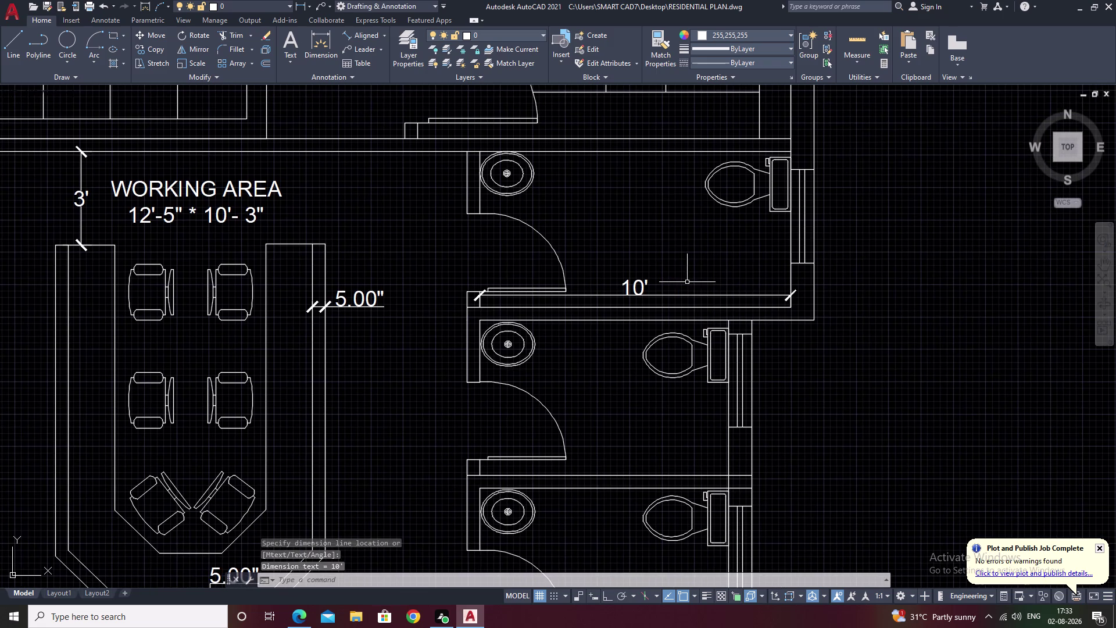
click(641, 286)
text(E)
key(space)
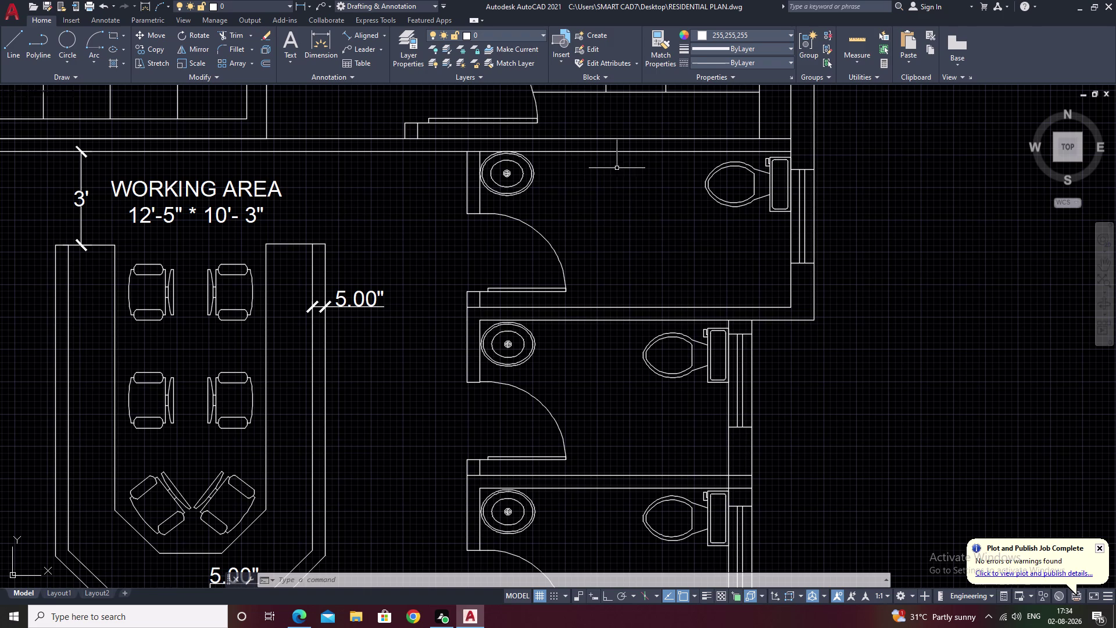
Draw a text box in the top toilet cubicle and type 'HE TOILET'.
text(T)
key(space)
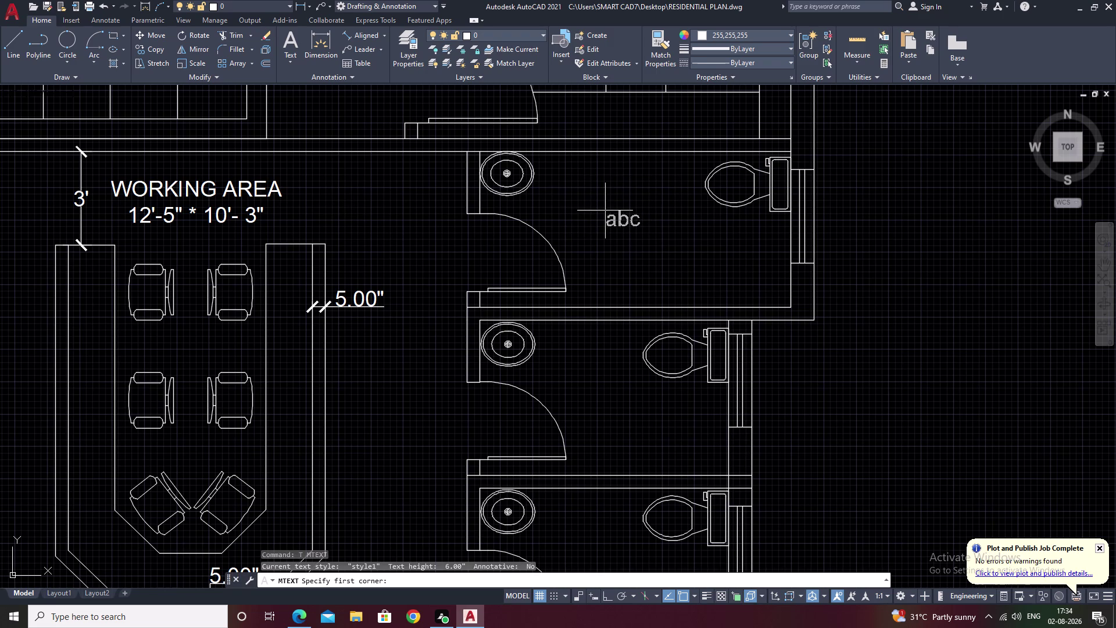
click(600, 246)
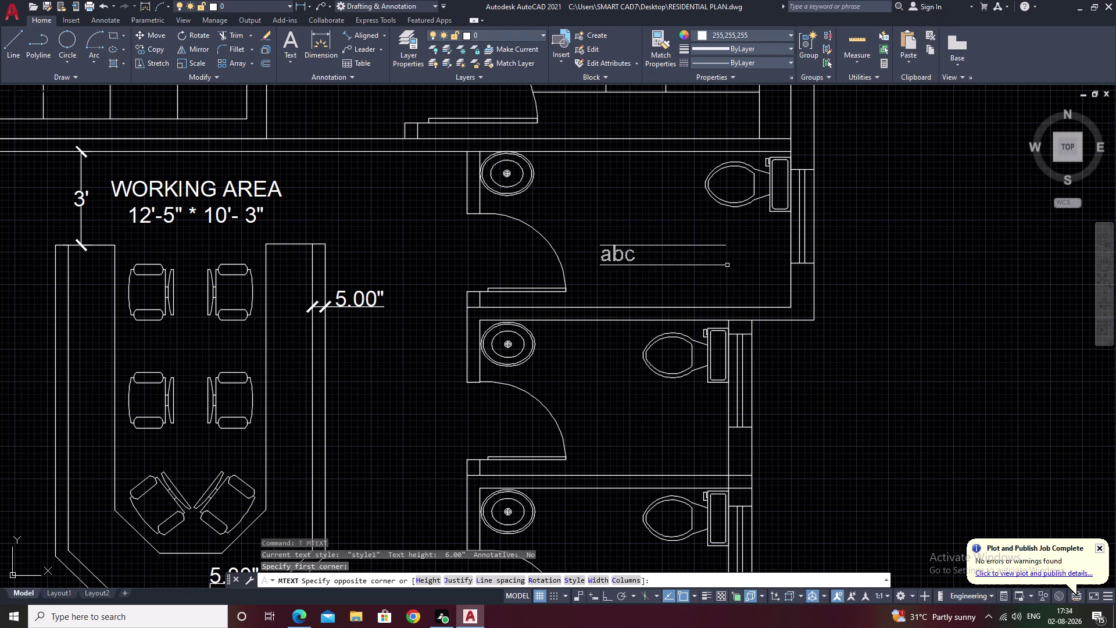
click(745, 271)
text(HE)
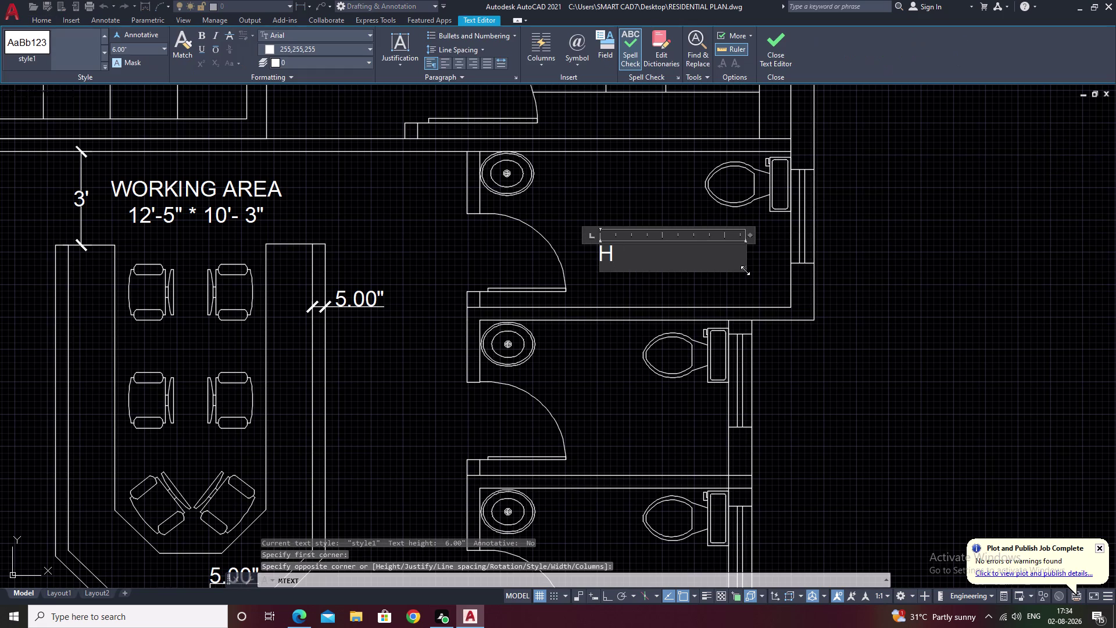
key(space)
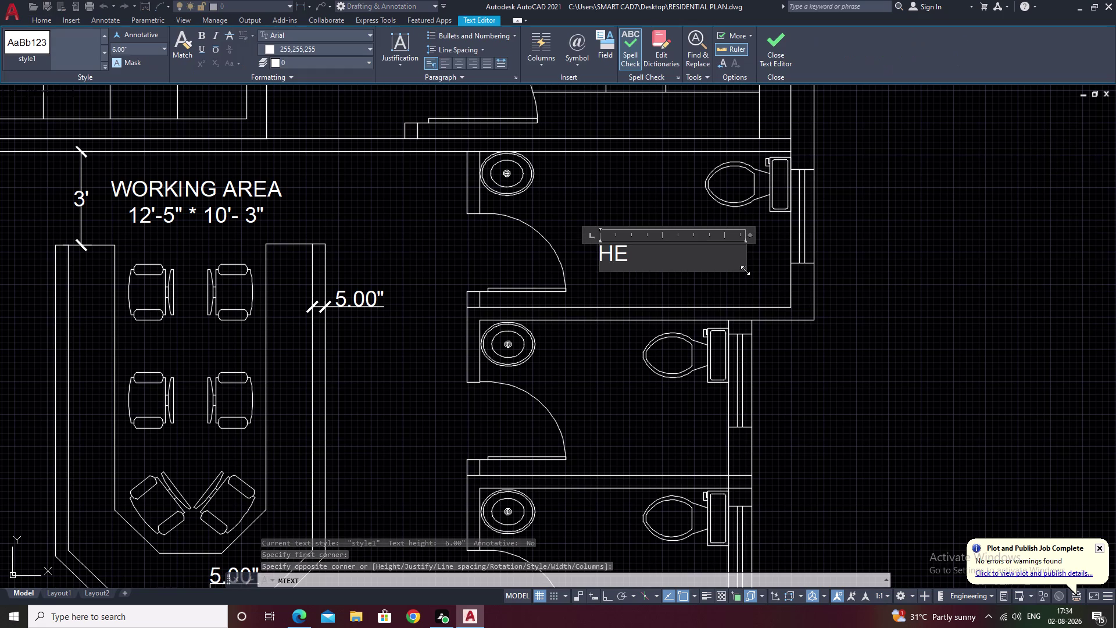
text(TOIL)
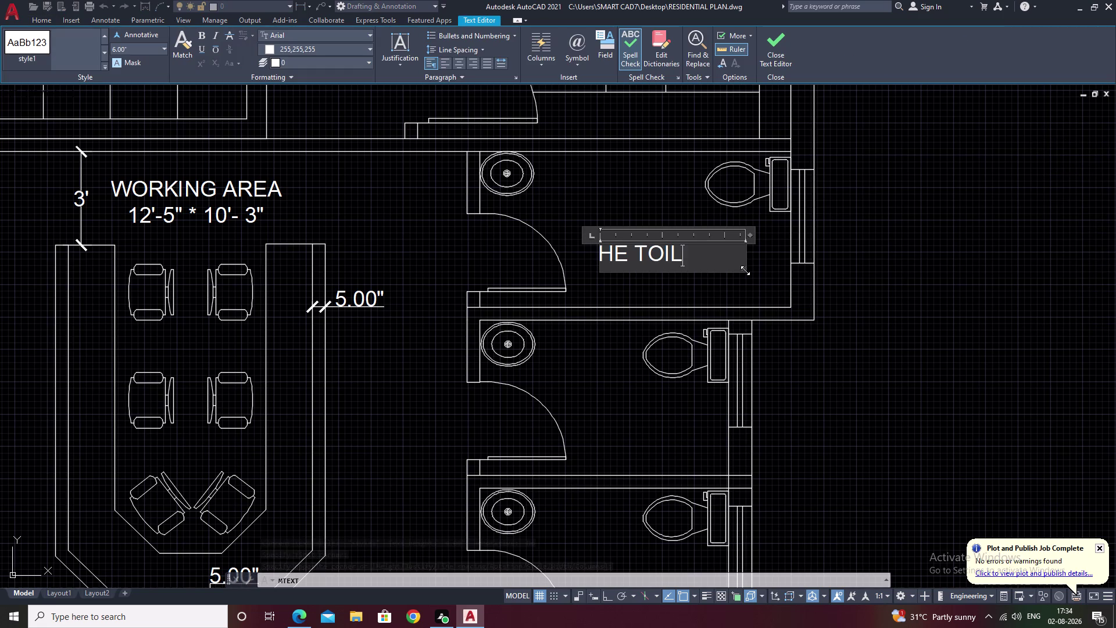
text(ET)
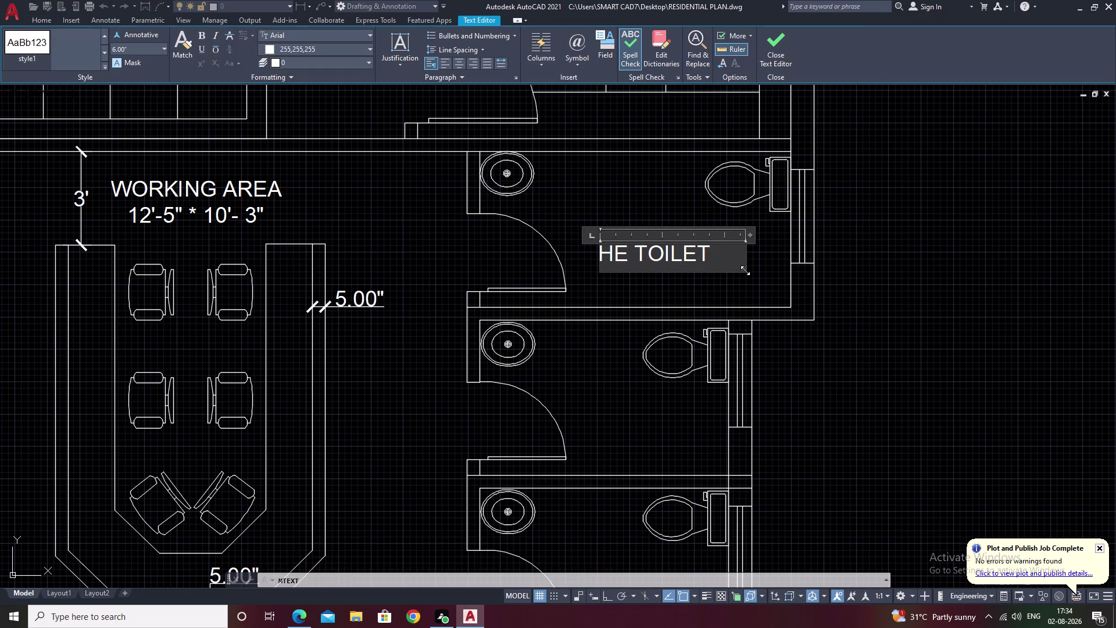
key(space)
key(Return)
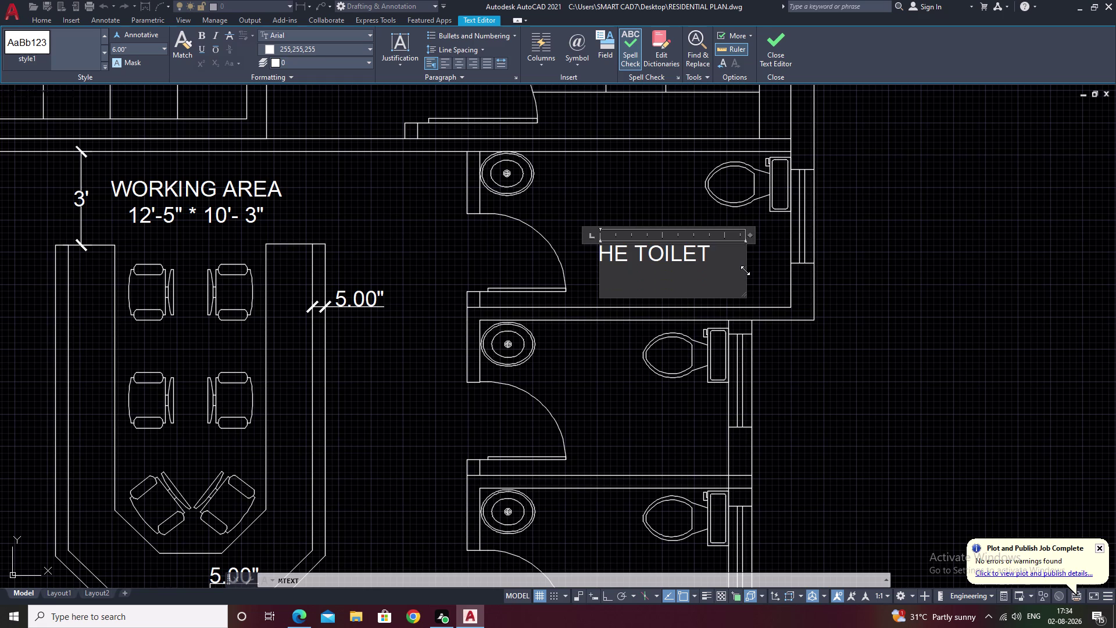
Type the size "10' * 5'" on the second line, removing a stray digit.
text(10)
text(' 9)
key(BackSpace)
text(*)
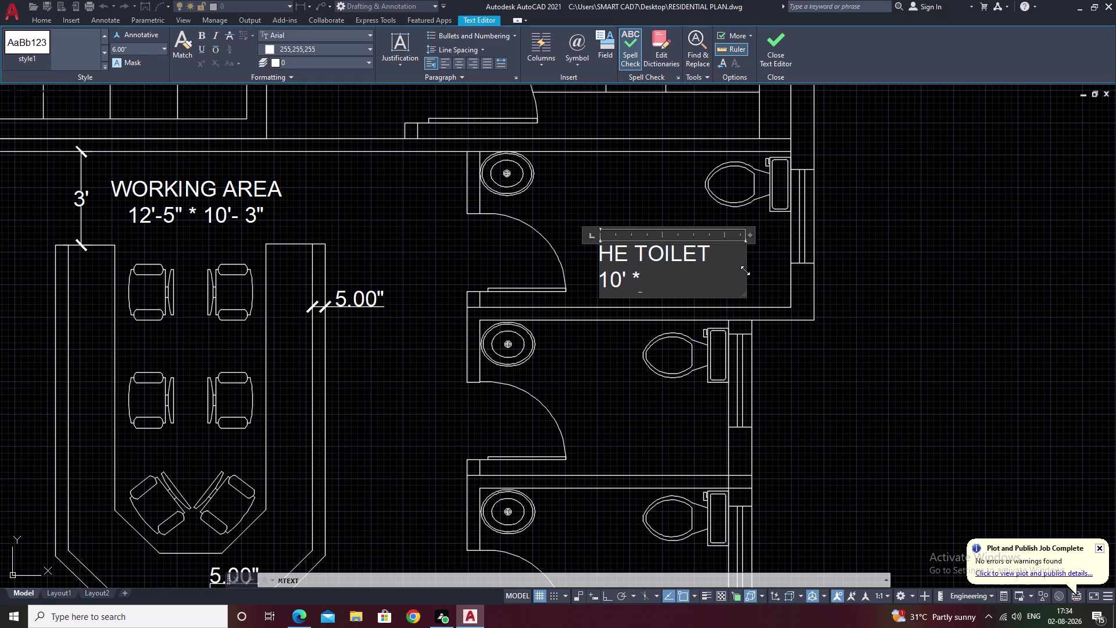
key(space)
text(5)
text(')
Centre-justify both label lines and close the Text Editor.
click(455, 61)
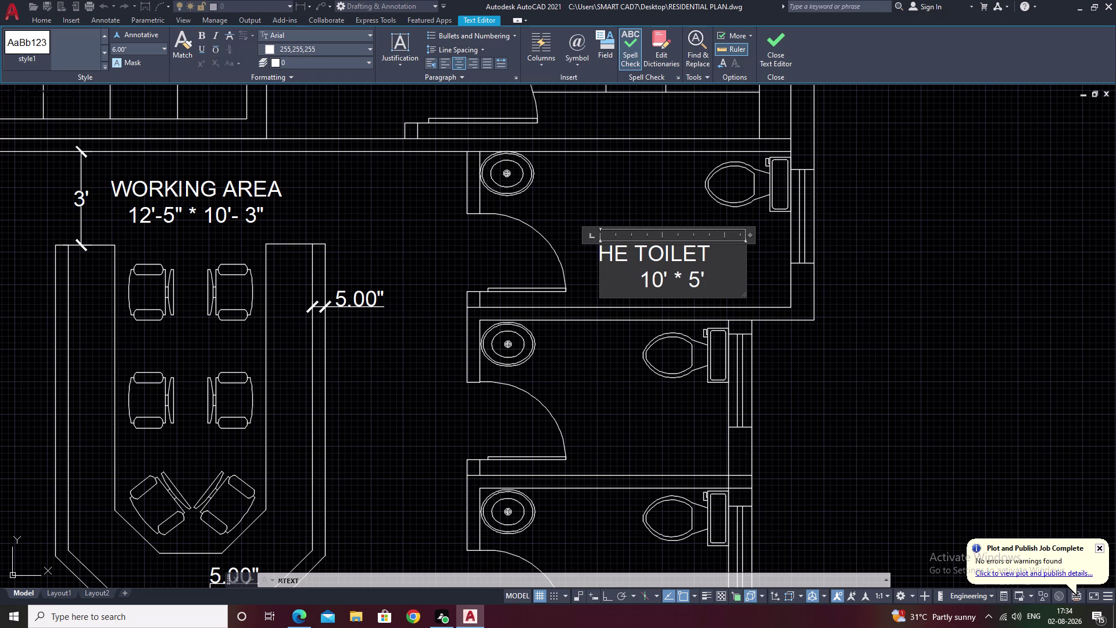
click(600, 253)
click(457, 64)
click(456, 63)
click(604, 255)
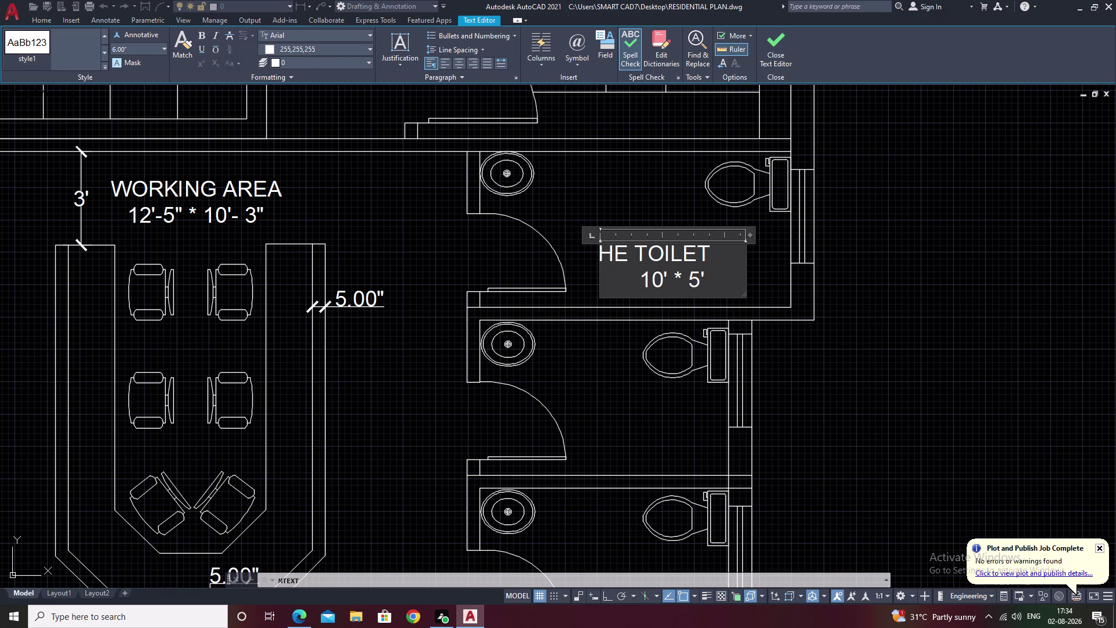
click(602, 257)
drag(712, 256, 634, 256)
drag(634, 256, 580, 256)
click(457, 58)
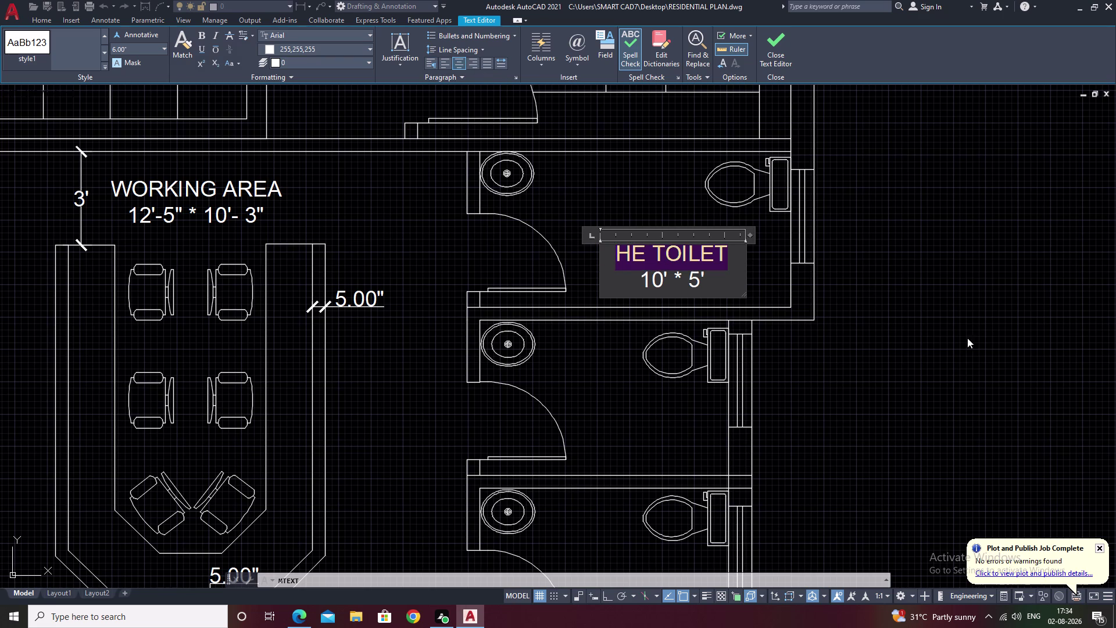
click(922, 310)
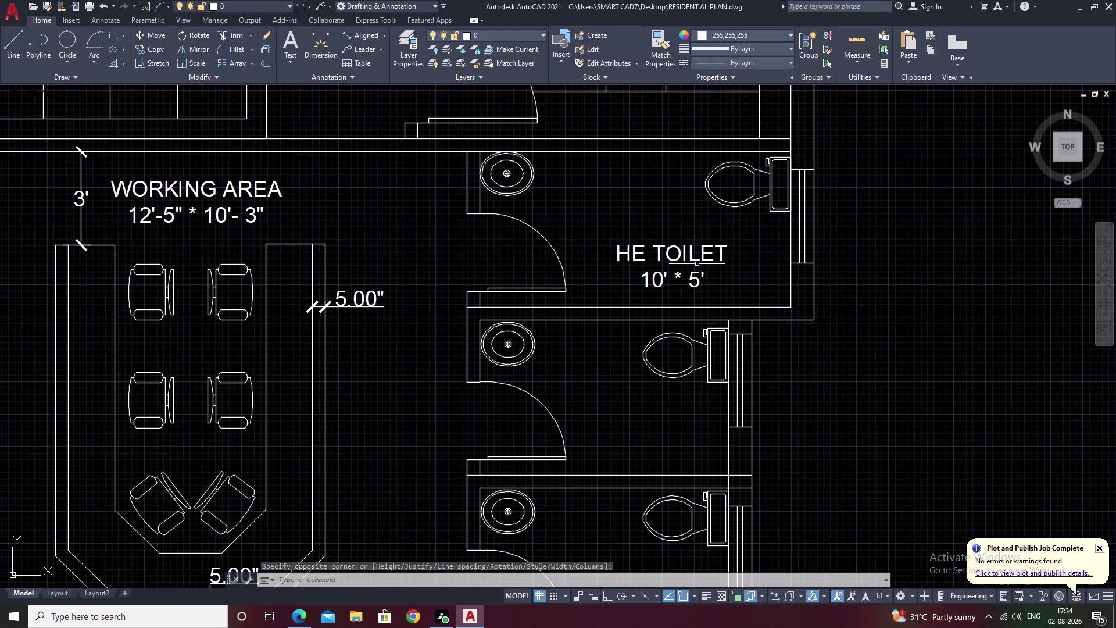
key(Escape)
Move the "HE TOILET 10' * 5'" label to a new spot in its cubicle.
drag(730, 246, 623, 281)
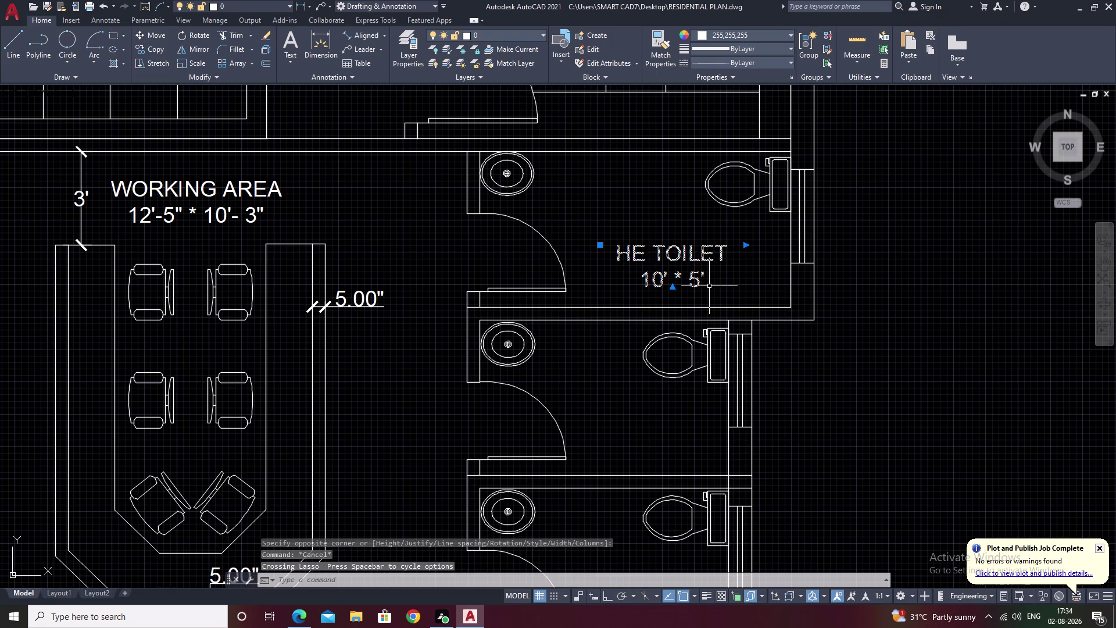
scroll(up, 3)
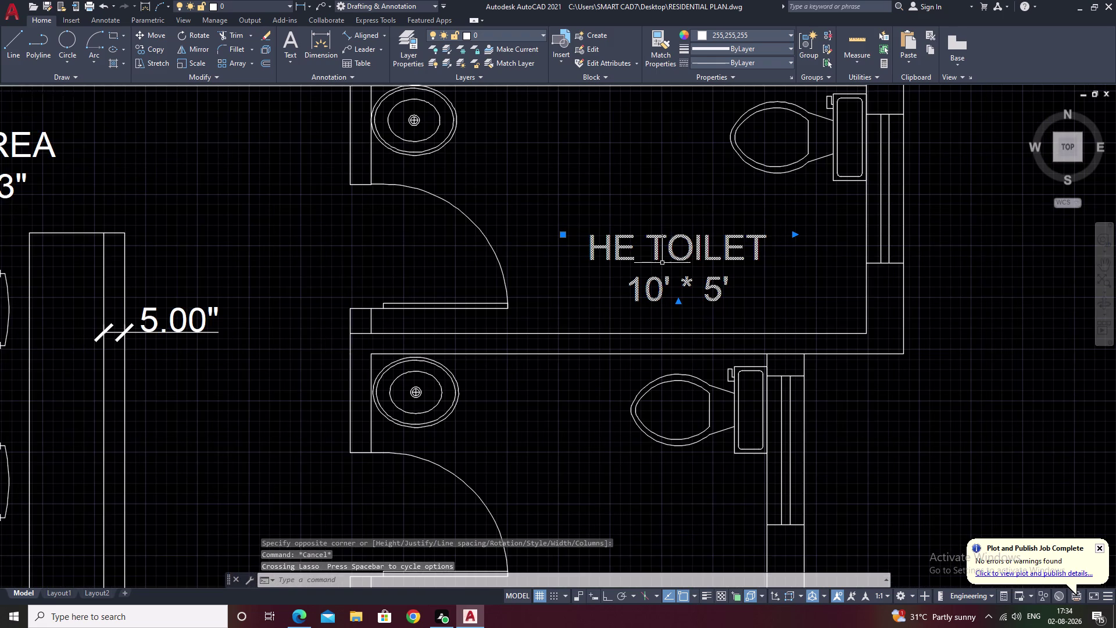
text(M)
key(space)
click(697, 278)
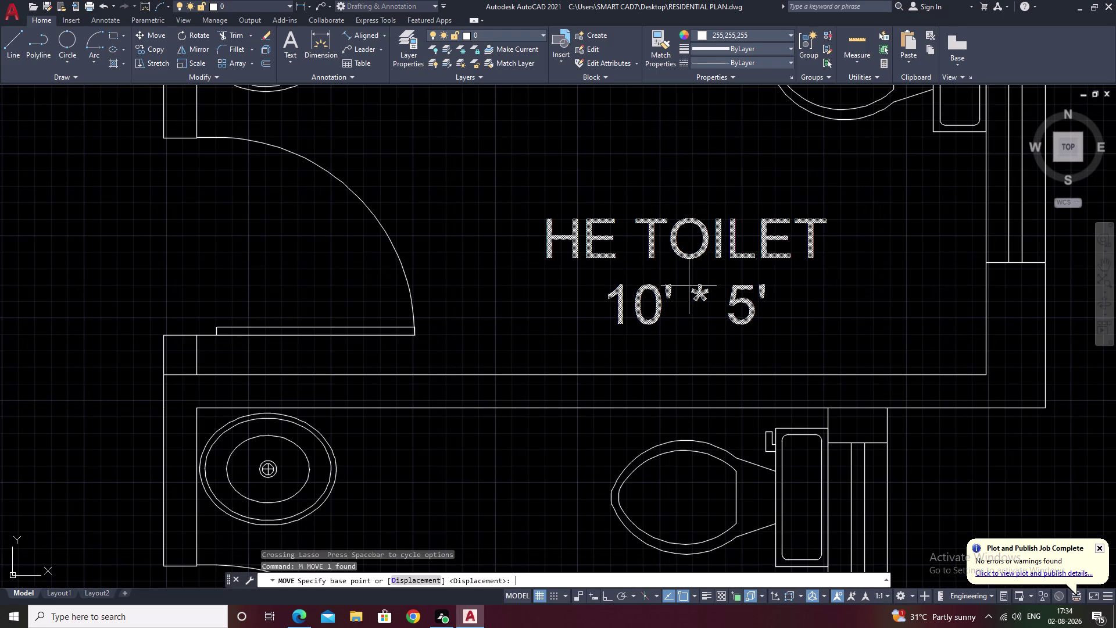
scroll(down, 3)
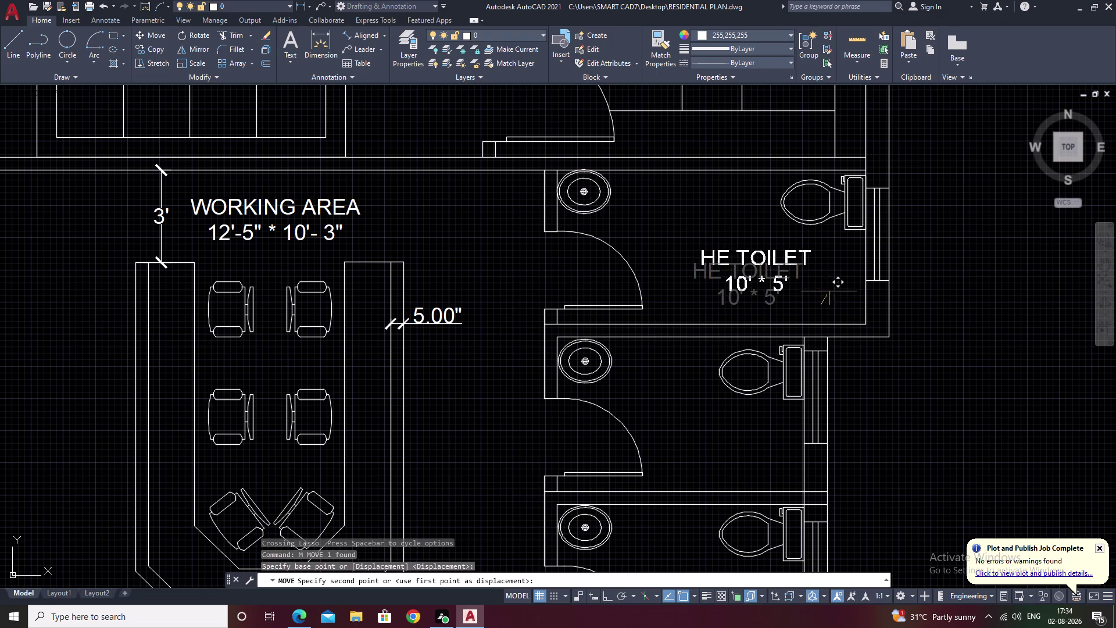
click(818, 296)
Pan toward the middle toilet cubicle and start a new multiline text label.
middle_drag(745, 370, 745, 352)
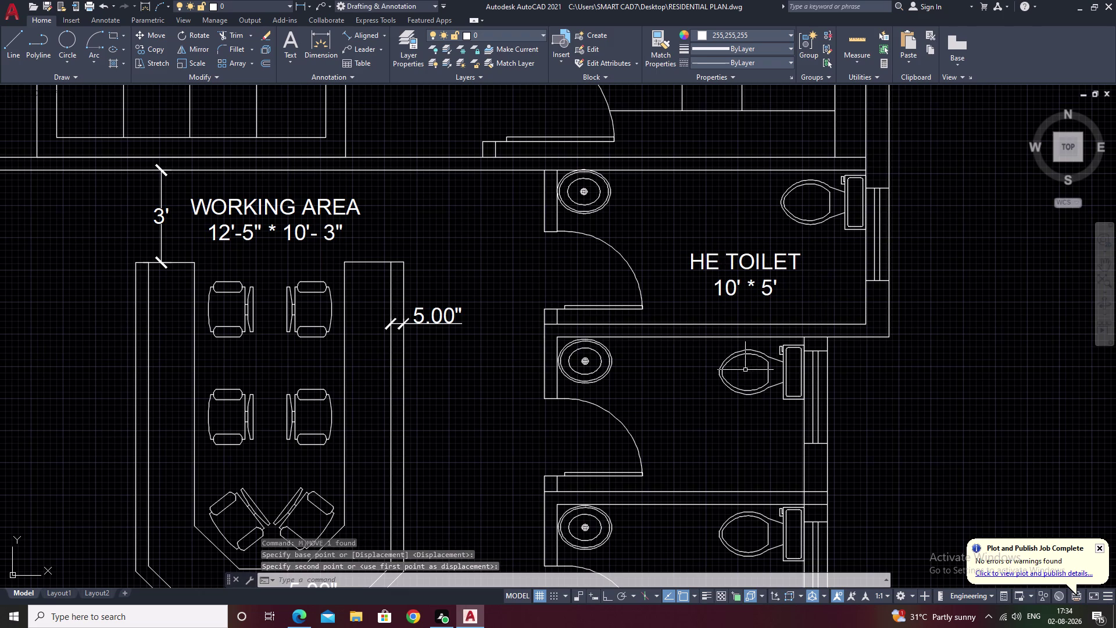
middle_drag(746, 353, 750, 311)
text(T)
key(space)
middle_drag(717, 381, 707, 348)
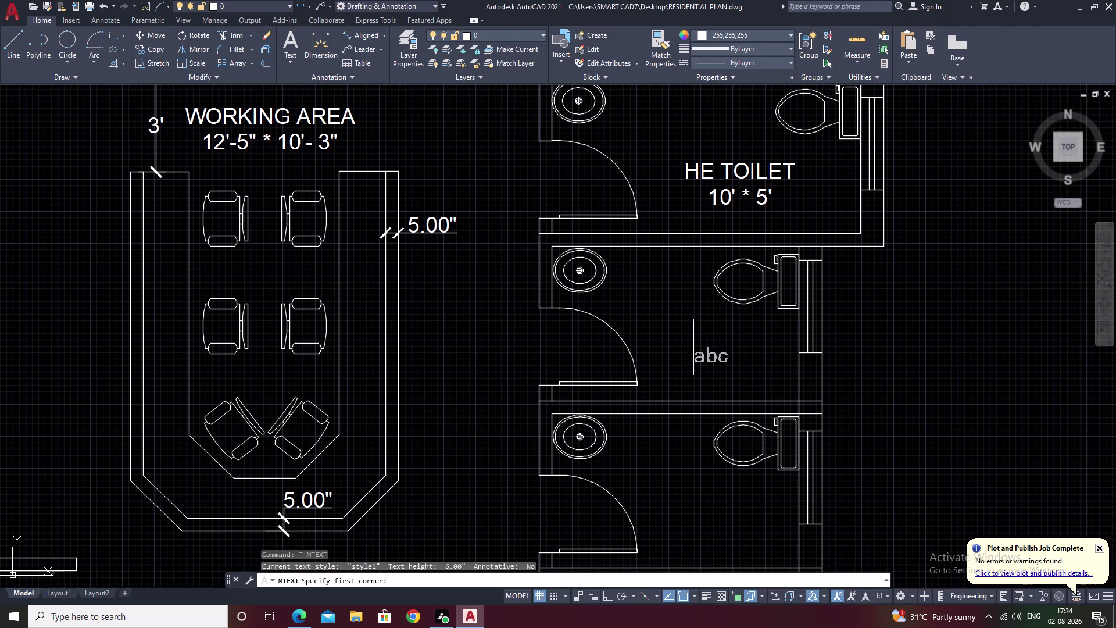
Frame a text box in the middle cubicle and type 'HE TOILET'.
drag(658, 327, 748, 357)
click(752, 359)
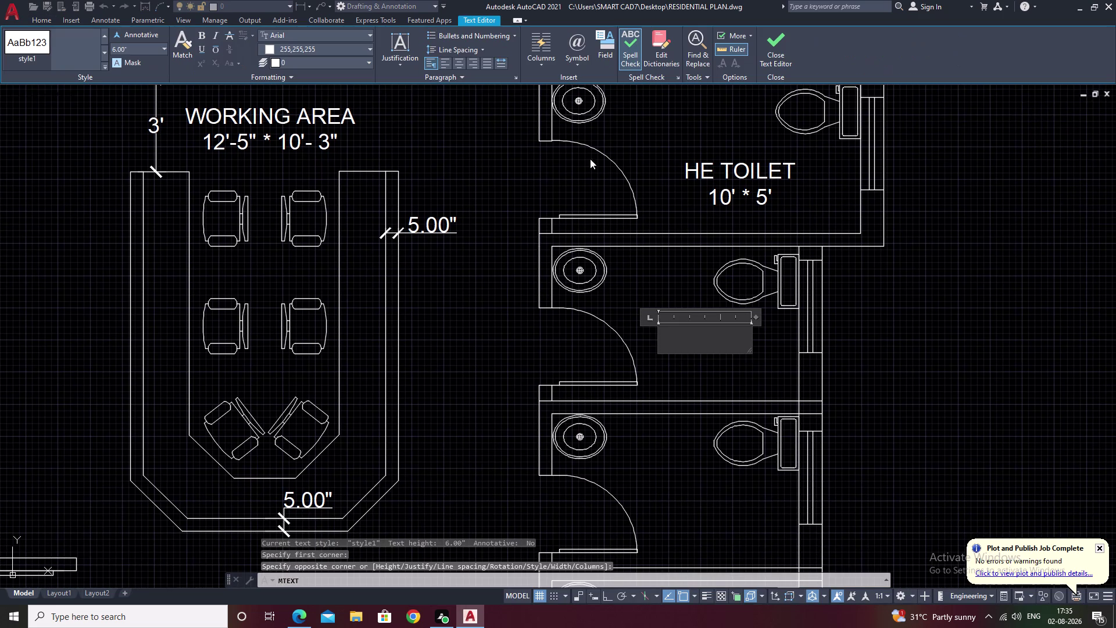
click(464, 65)
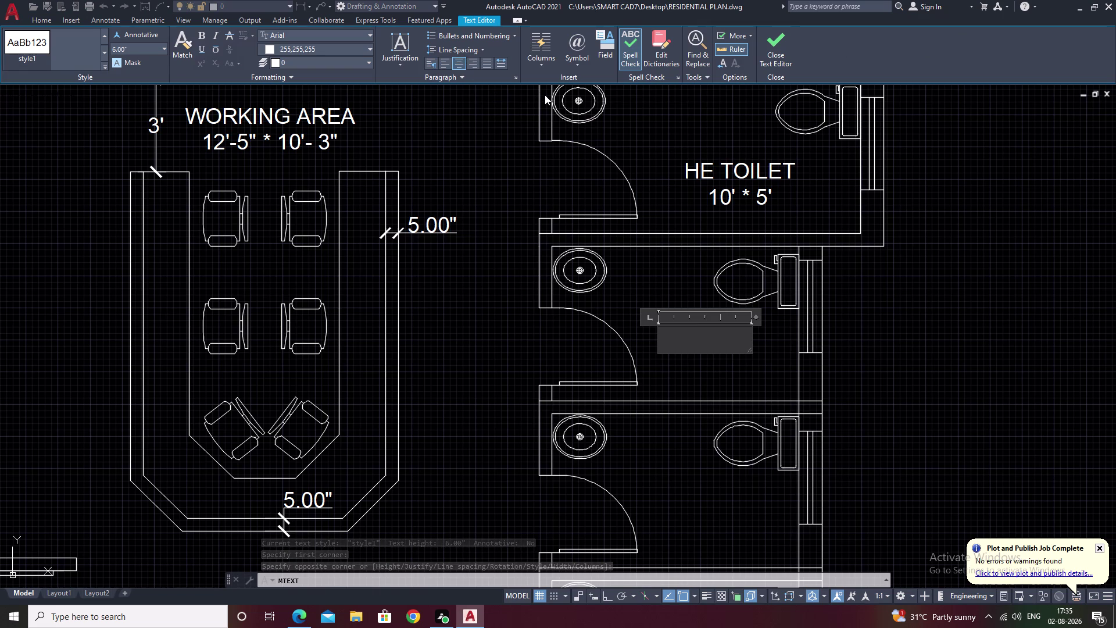
text(HE)
key(space)
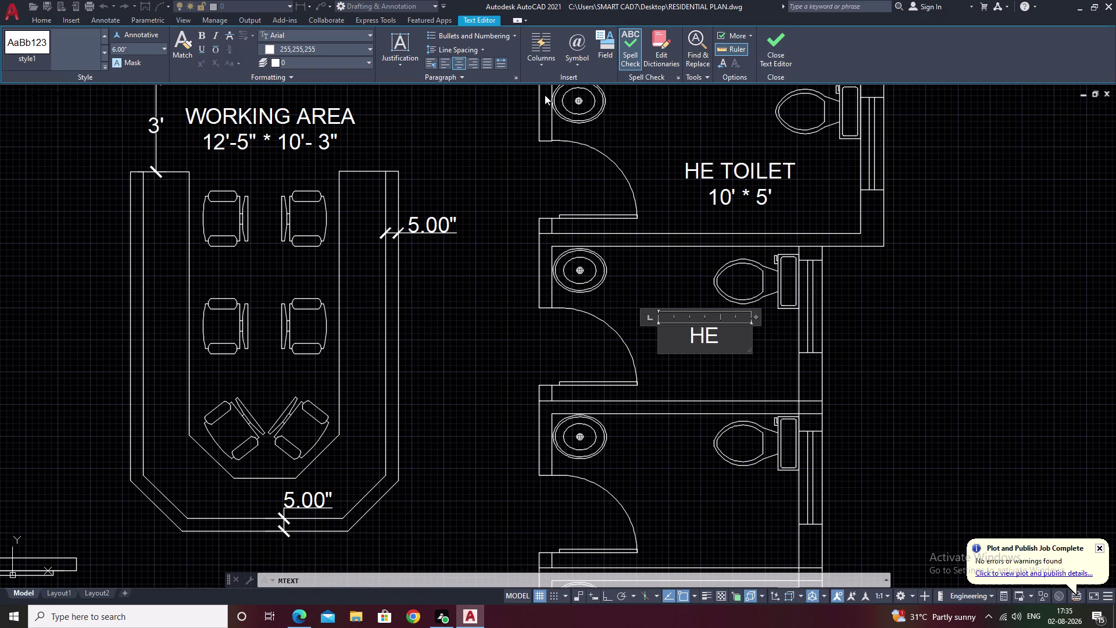
key(t)
key(o)
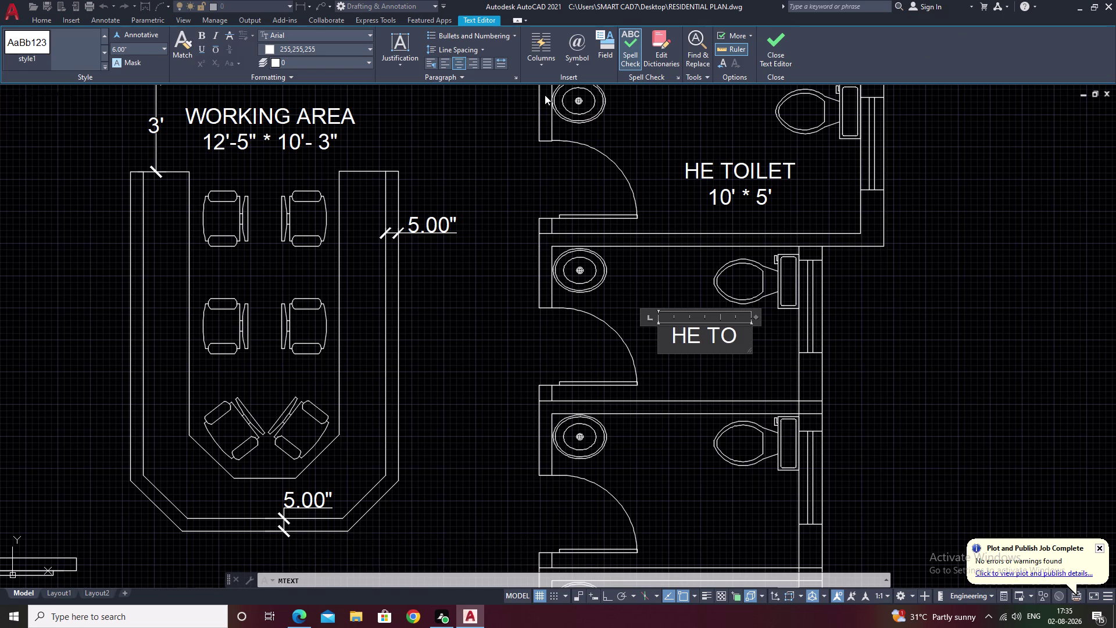
text(IL)
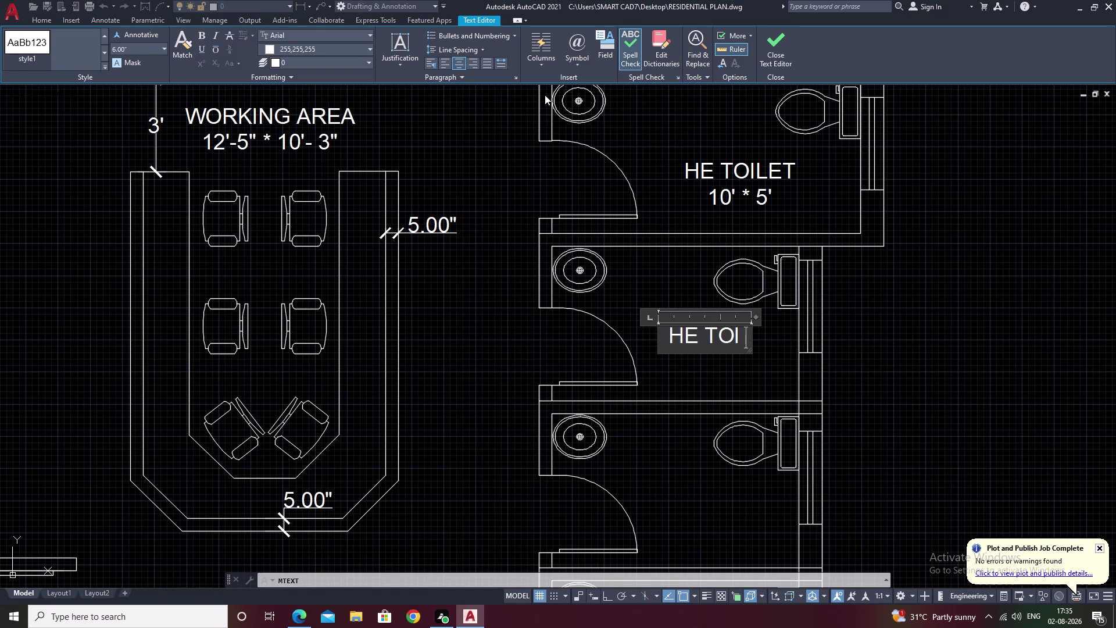
text(ET)
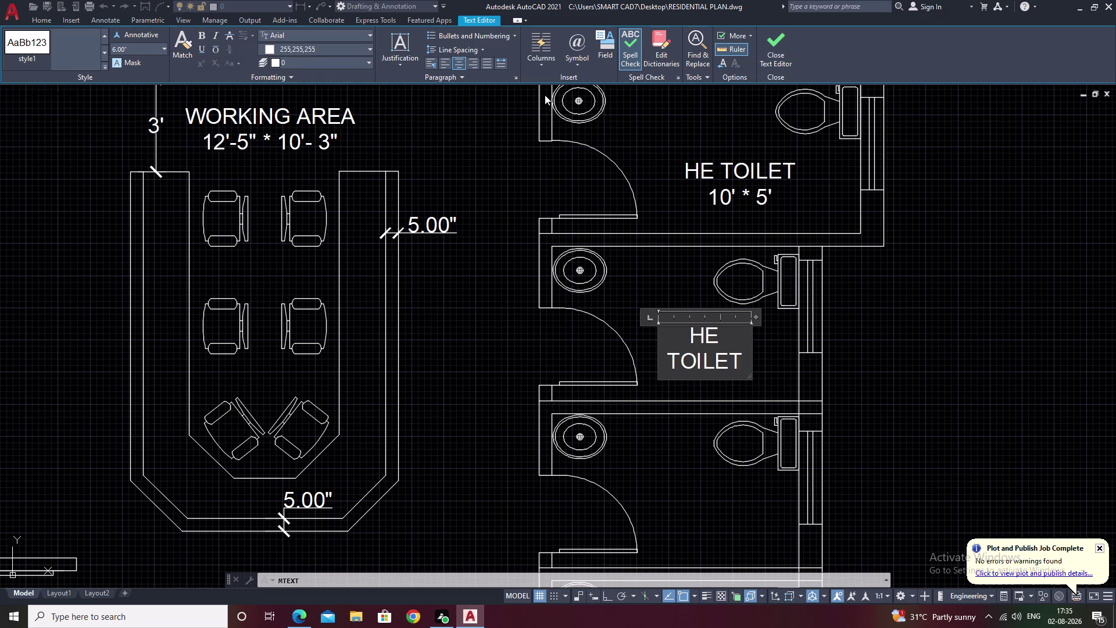
Type the size "8' * 5'" on a second line.
key(Return)
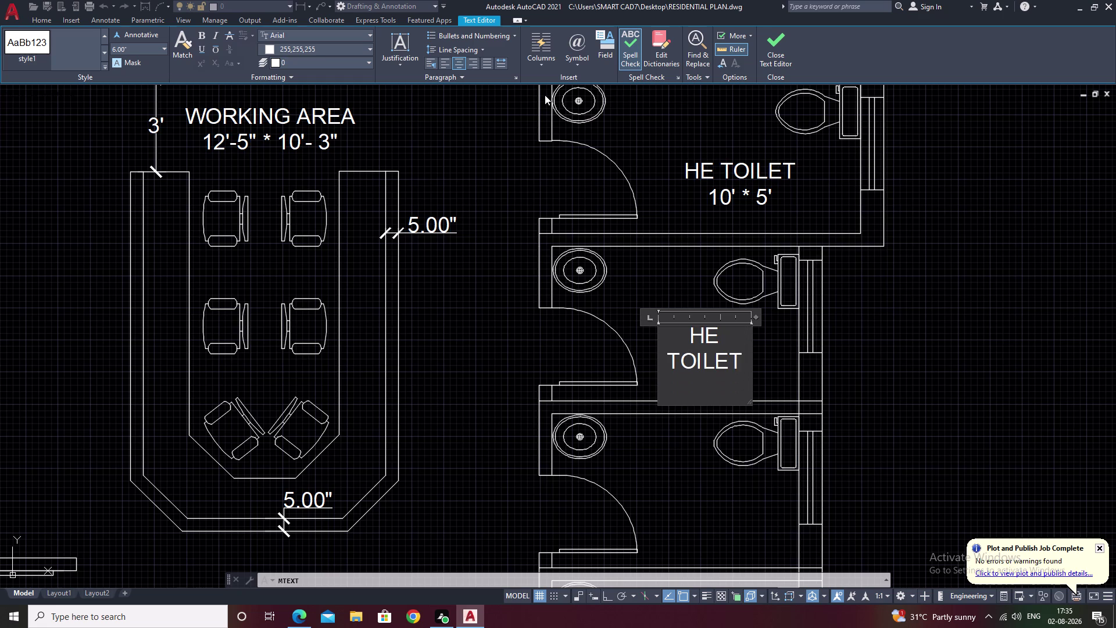
key(1)
key(BackSpace)
key(8)
key(apostrophe)
key(space)
text(*)
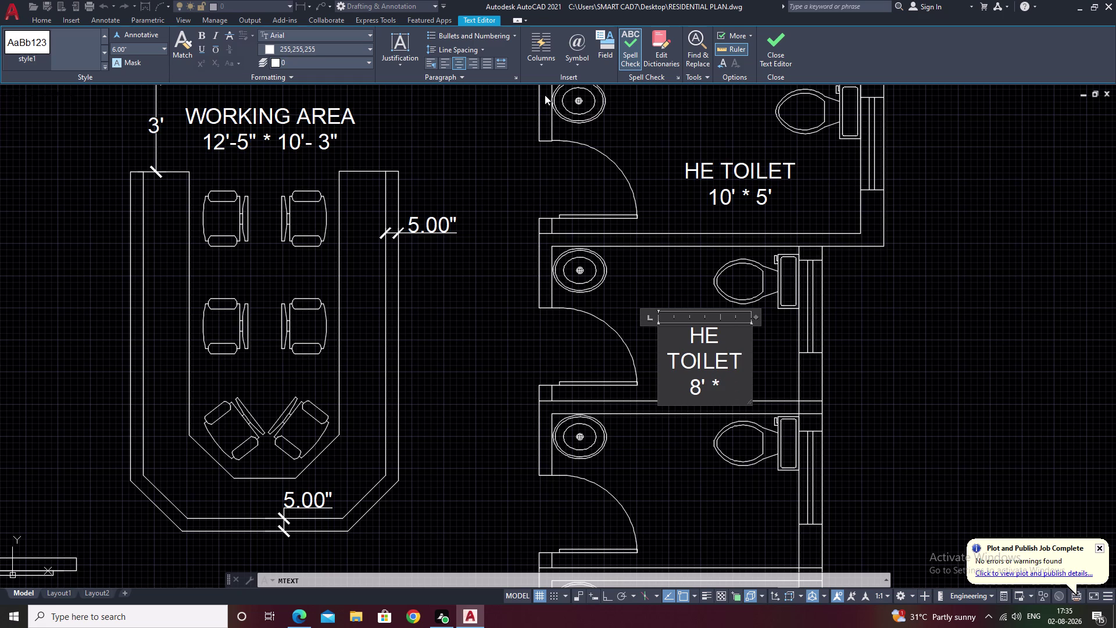
key(space)
text(5)
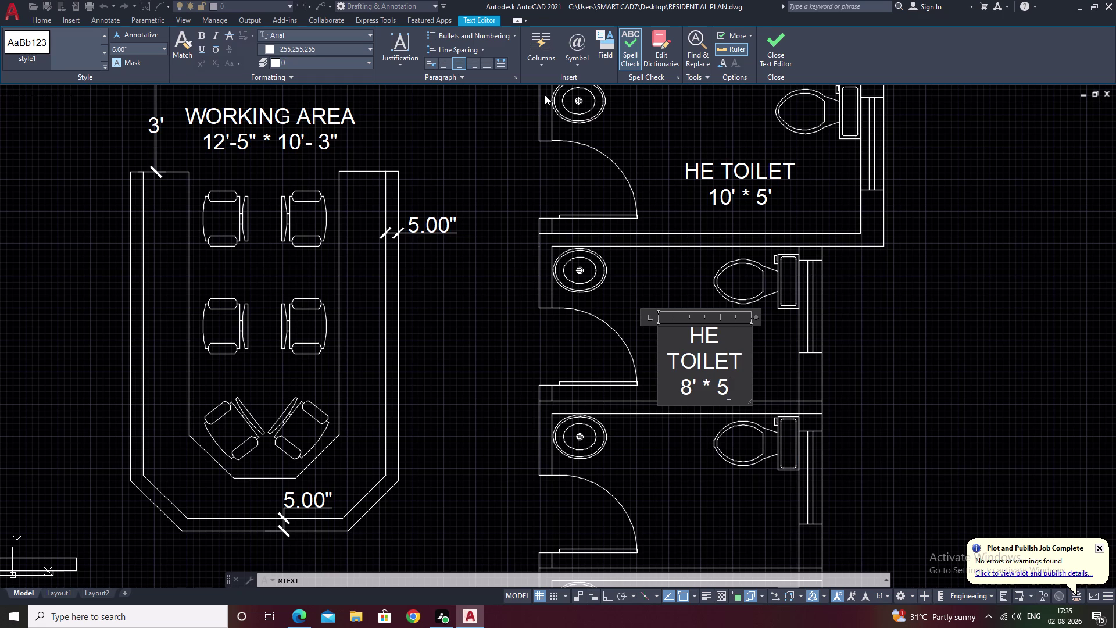
text(')
Widen the text box so HE TOILET fits one line, then finish the label.
drag(751, 351, 775, 352)
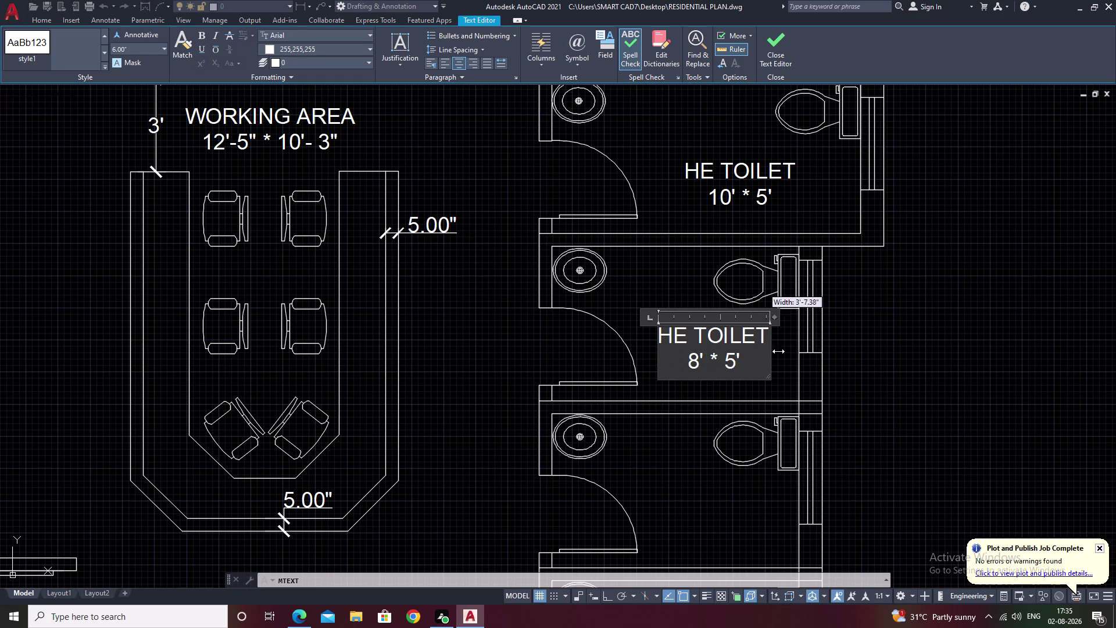
drag(775, 351, 795, 351)
click(710, 279)
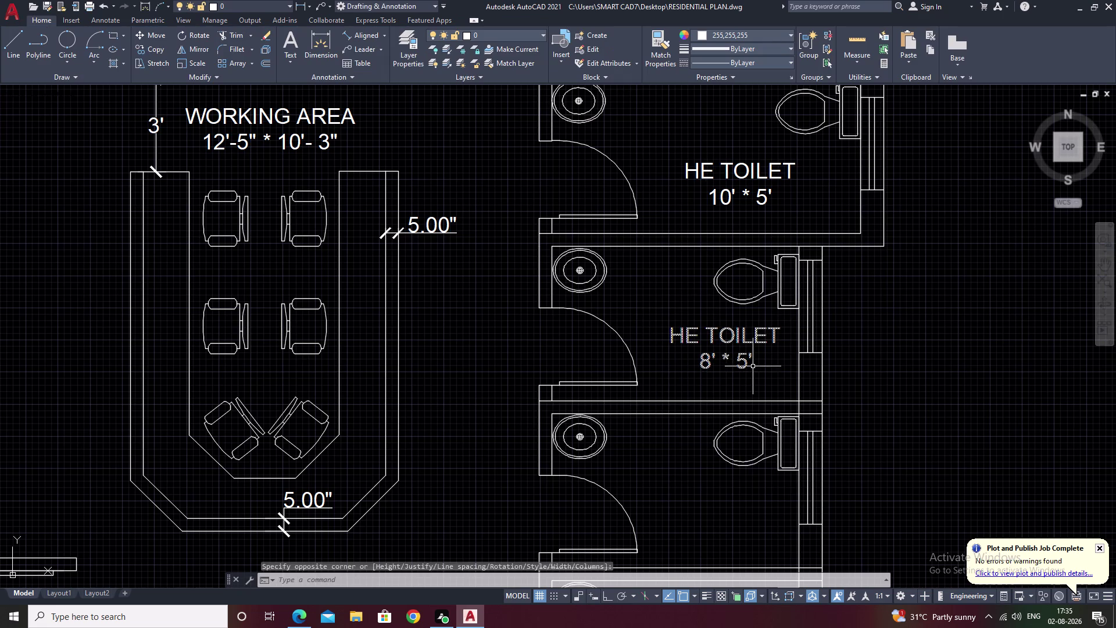
middle_drag(713, 380, 685, 200)
Frame a text box in the lower cubicle and type 'SHE TOILET'.
key(space)
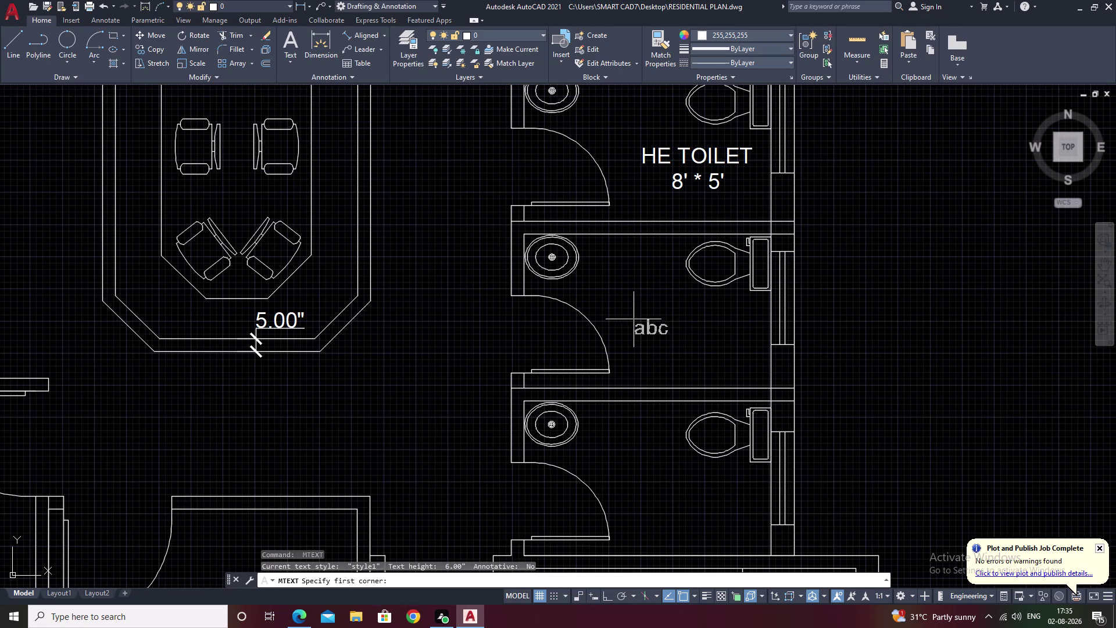
drag(632, 319, 736, 349)
click(735, 349)
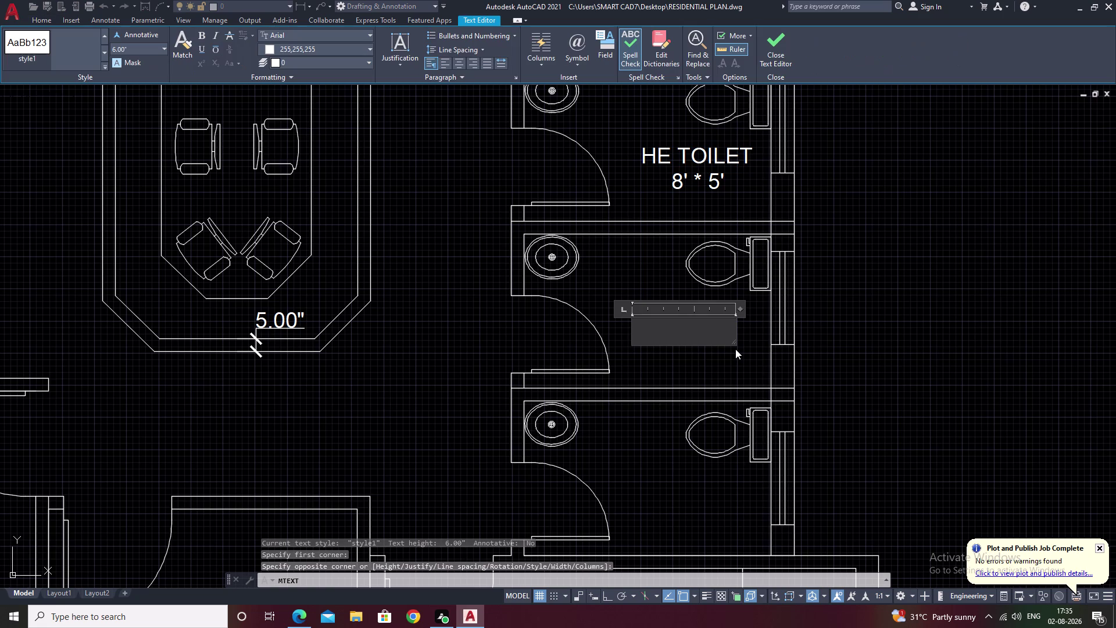
text(SH)
text(E)
key(space)
key(t)
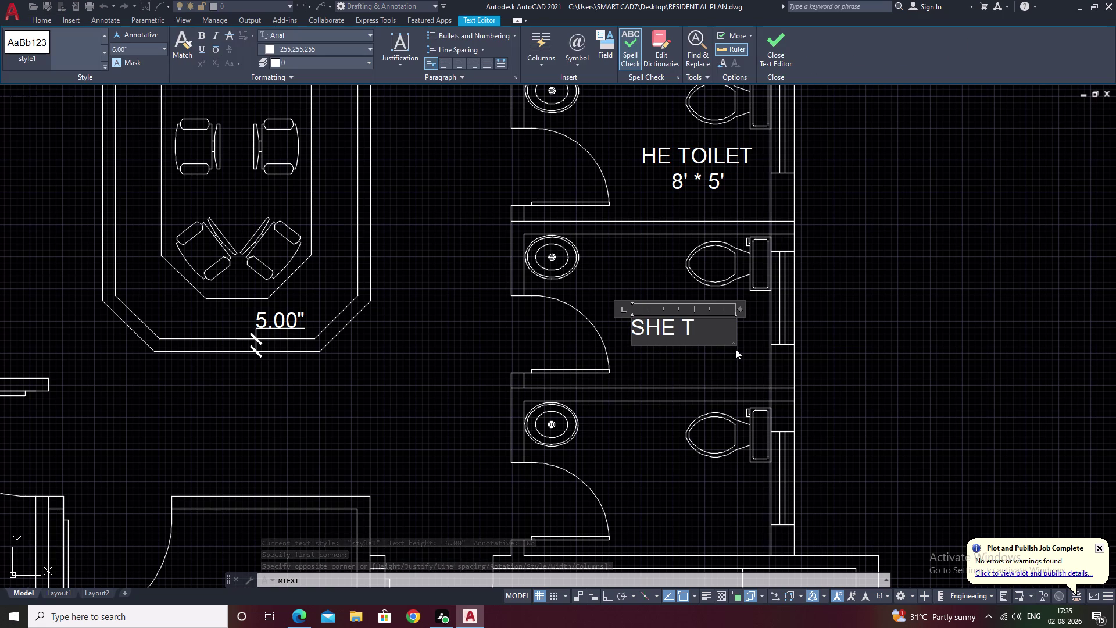
text(OILET)
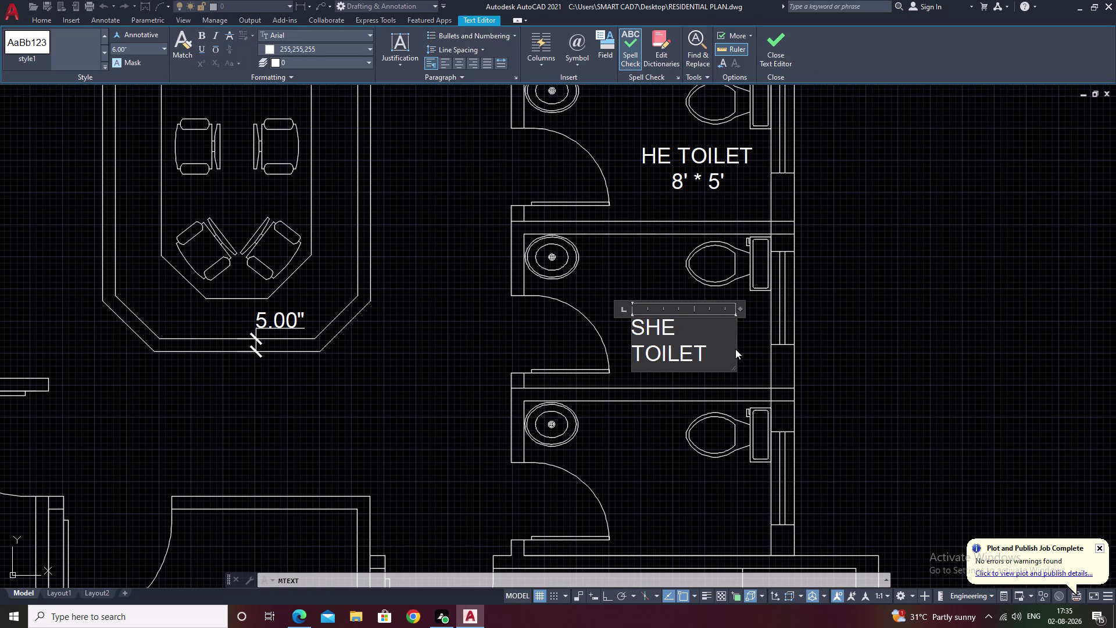
Widen the box, add "8' * 5'" on a second line, and finish the label.
drag(735, 340, 778, 337)
click(459, 63)
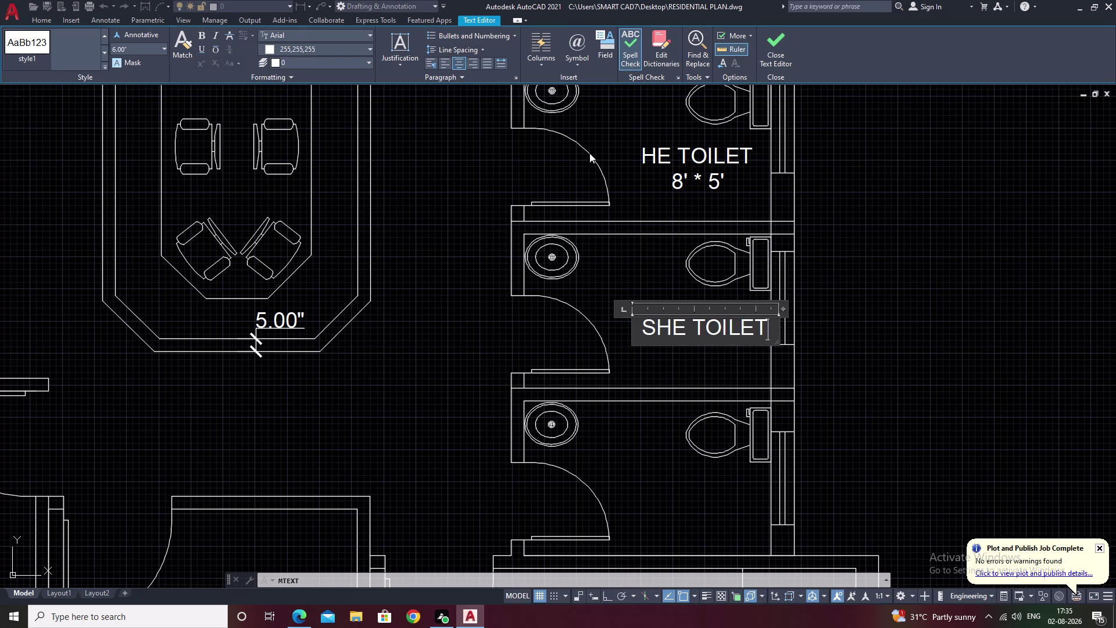
key(Return)
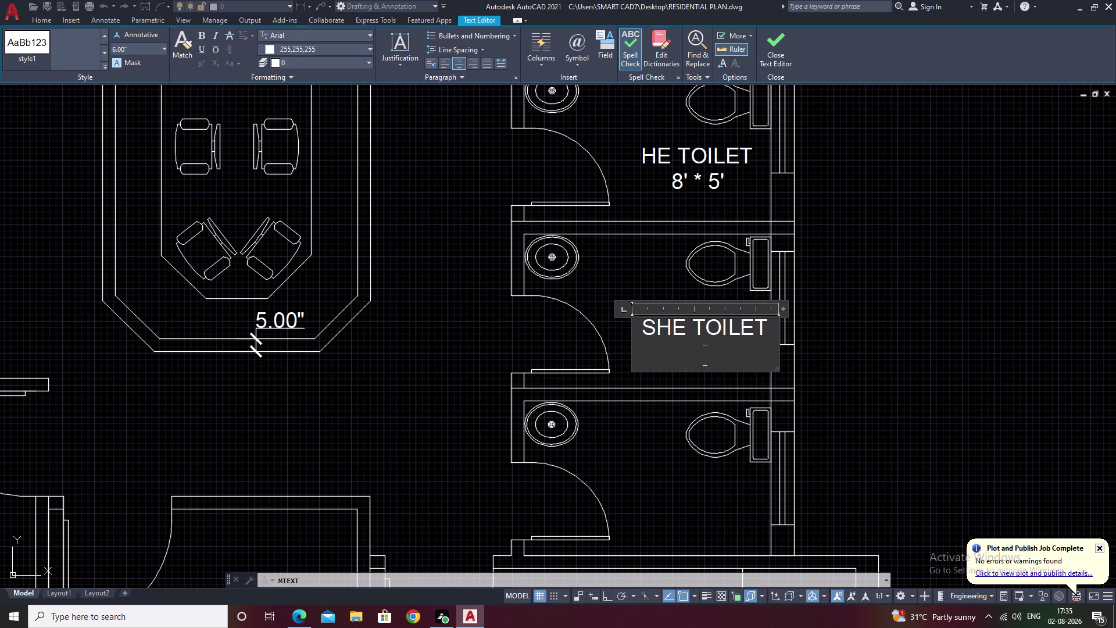
text(8)
text(')
key(space)
key(asterisk)
key(space)
text(5')
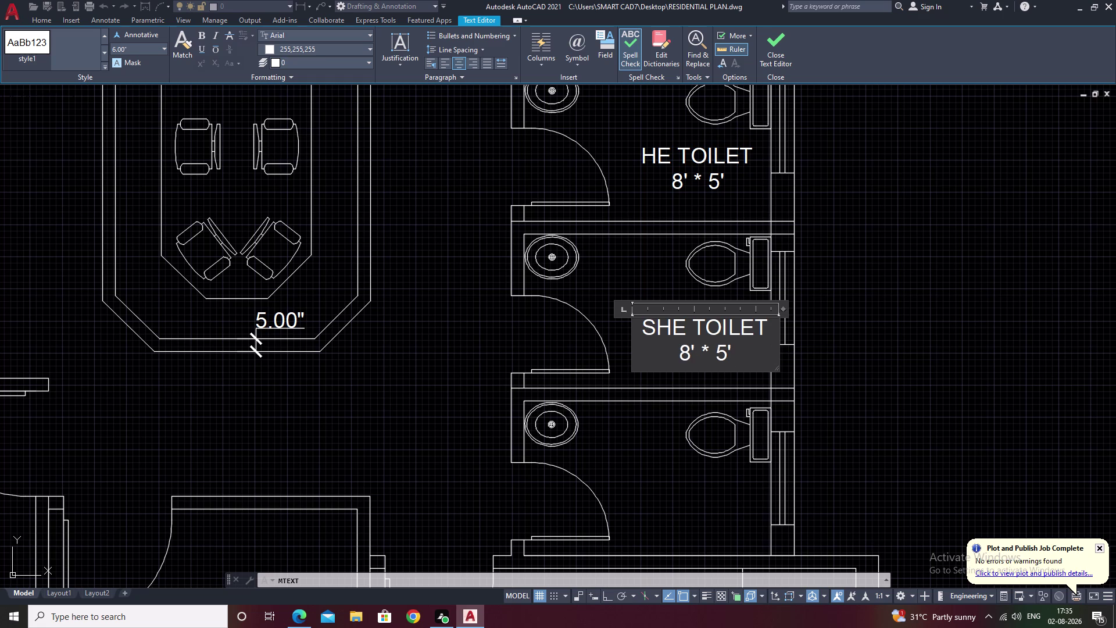
click(838, 332)
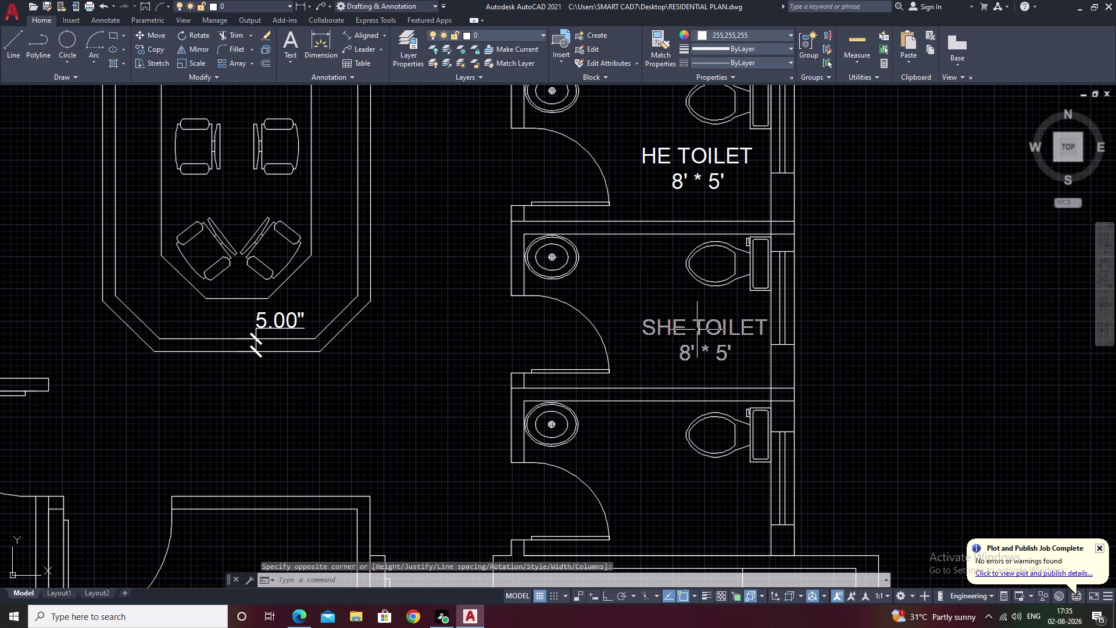
Move the SHE TOILET label slightly to the left.
click(697, 330)
text(M)
key(space)
click(709, 329)
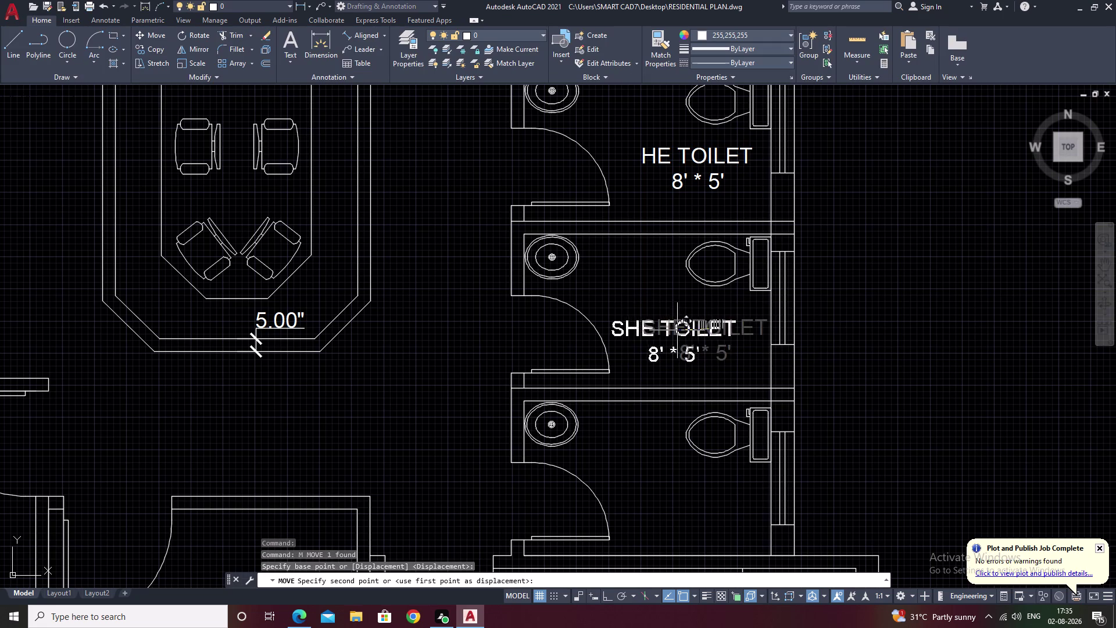
click(676, 330)
Move the SHE TOILET label further inside the toilet room.
drag(699, 320, 688, 337)
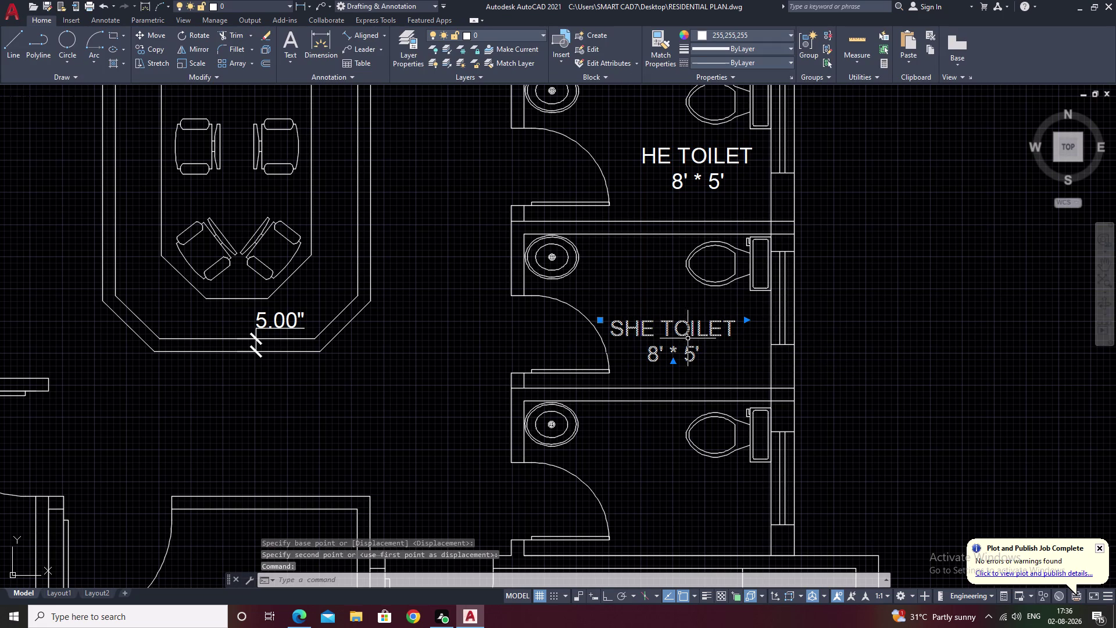
drag(689, 338, 687, 341)
text(M)
key(space)
click(670, 335)
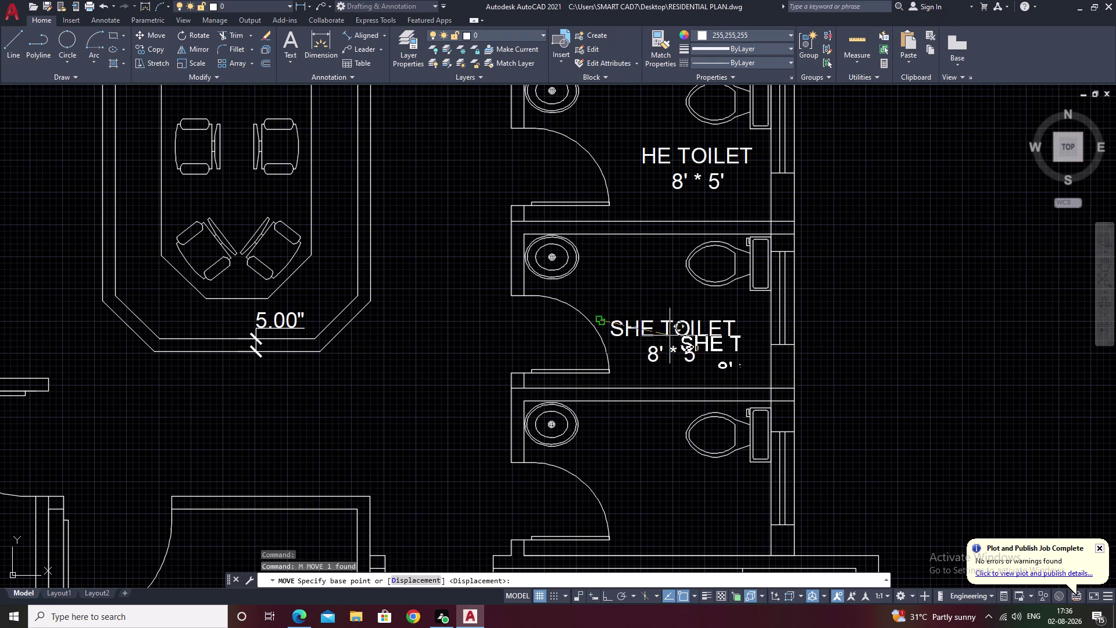
click(619, 323)
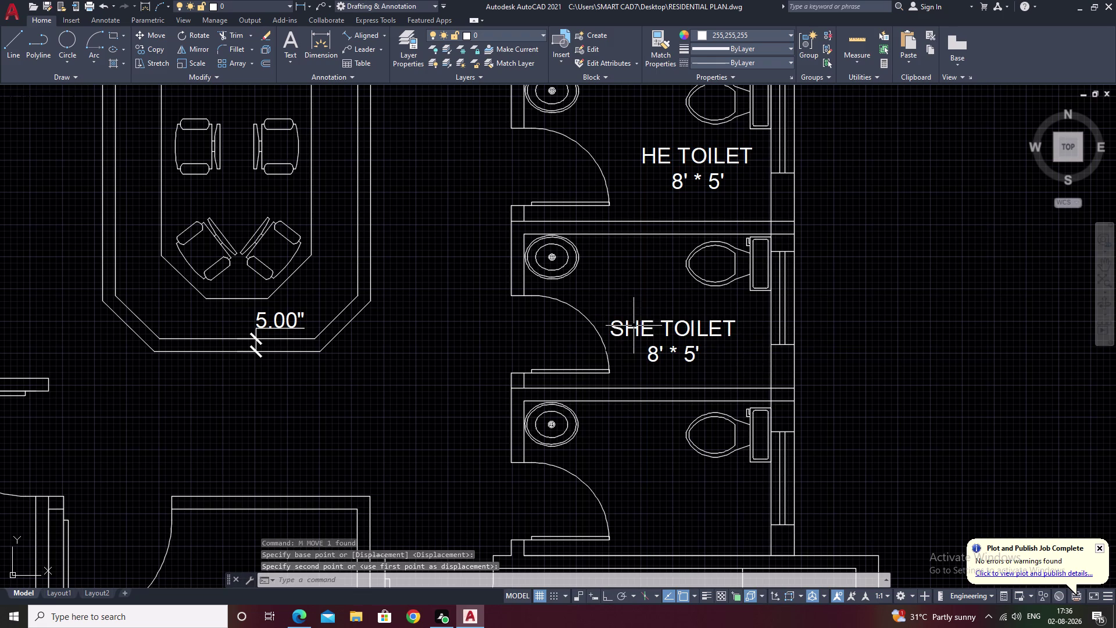
Review the whole plan, then shift the SHE TOILET label slightly right.
scroll(down, 3)
middle_drag(871, 371, 806, 259)
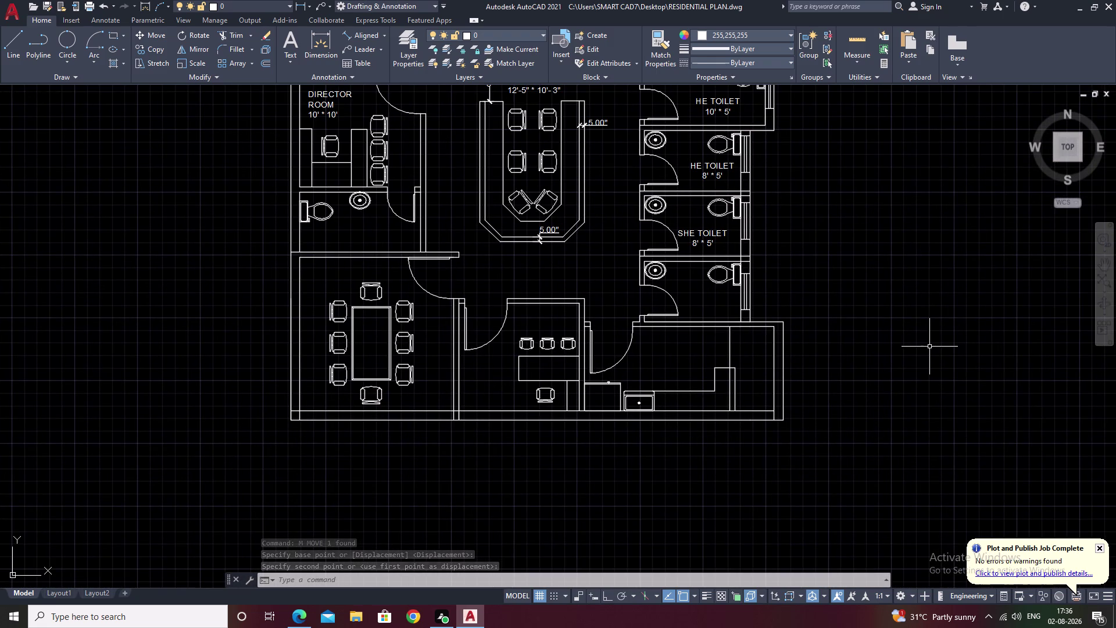
scroll(up, 3)
scroll(up, 3)
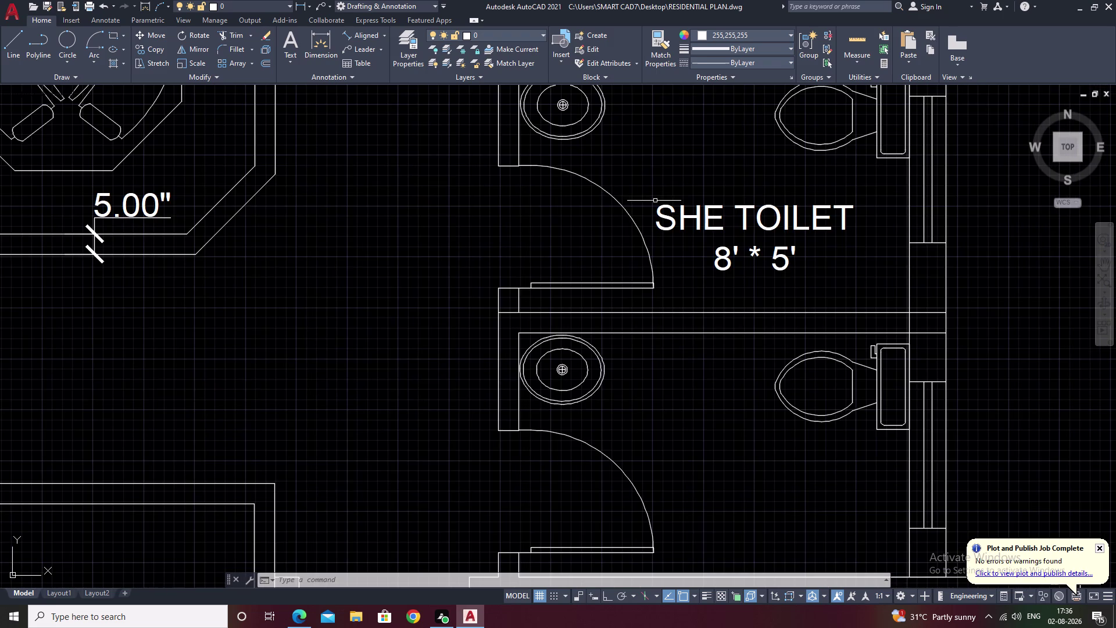
drag(798, 179, 741, 244)
text(M)
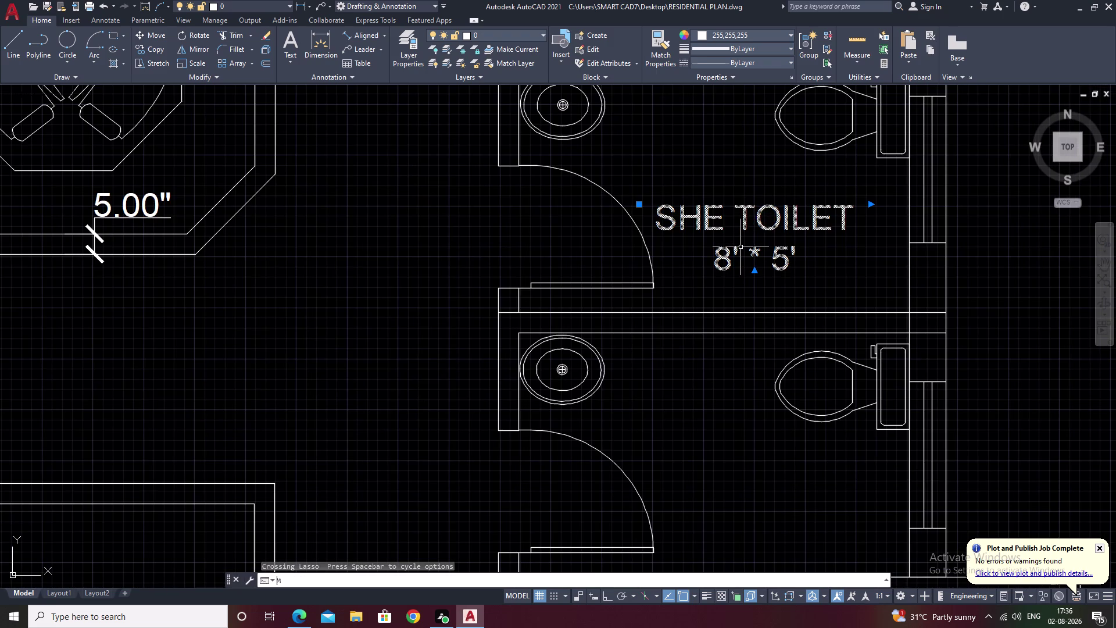
key(space)
click(758, 223)
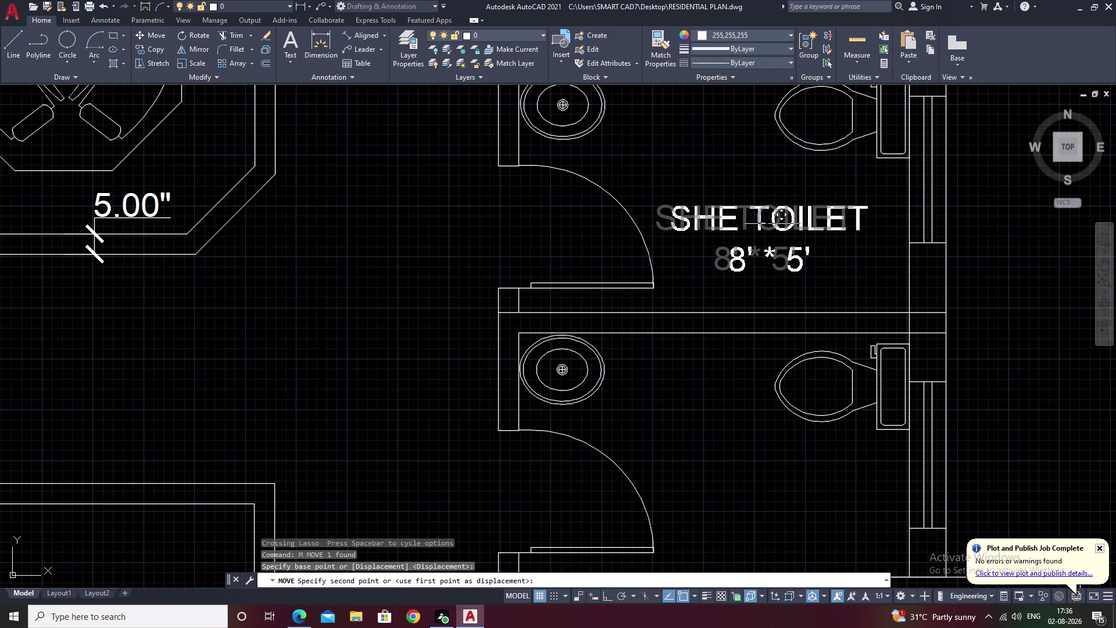
click(786, 225)
Copy the "SHE TOILET 8' * 5'" label into the next toilet cubicle down.
key(Escape)
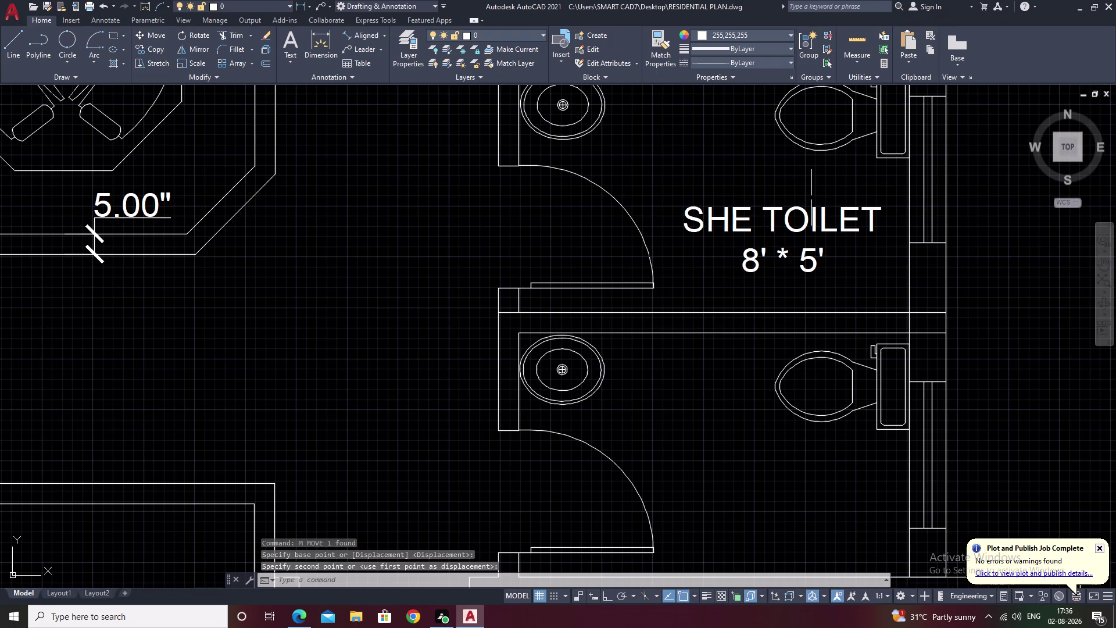
drag(824, 197, 760, 262)
text(C)
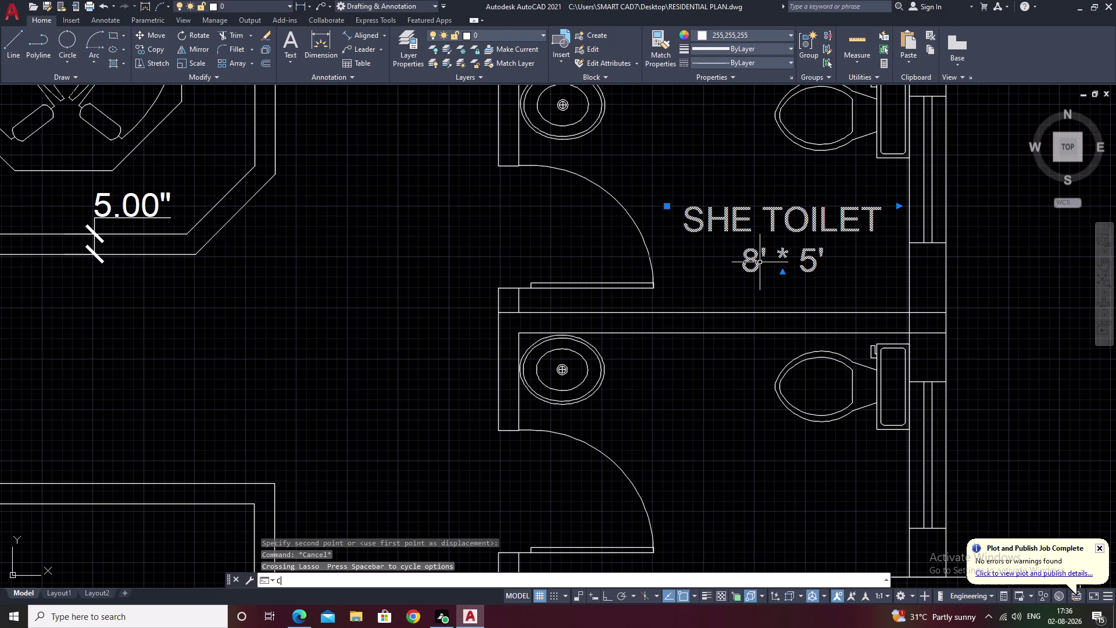
text(O)
key(space)
drag(792, 238, 787, 247)
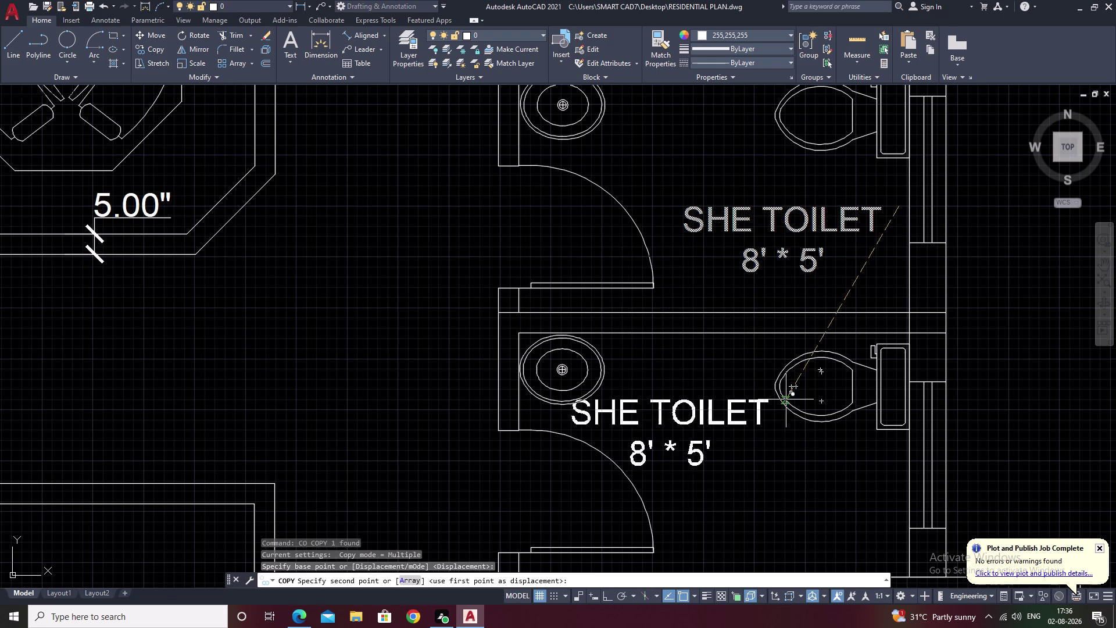
middle_drag(847, 486, 749, 219)
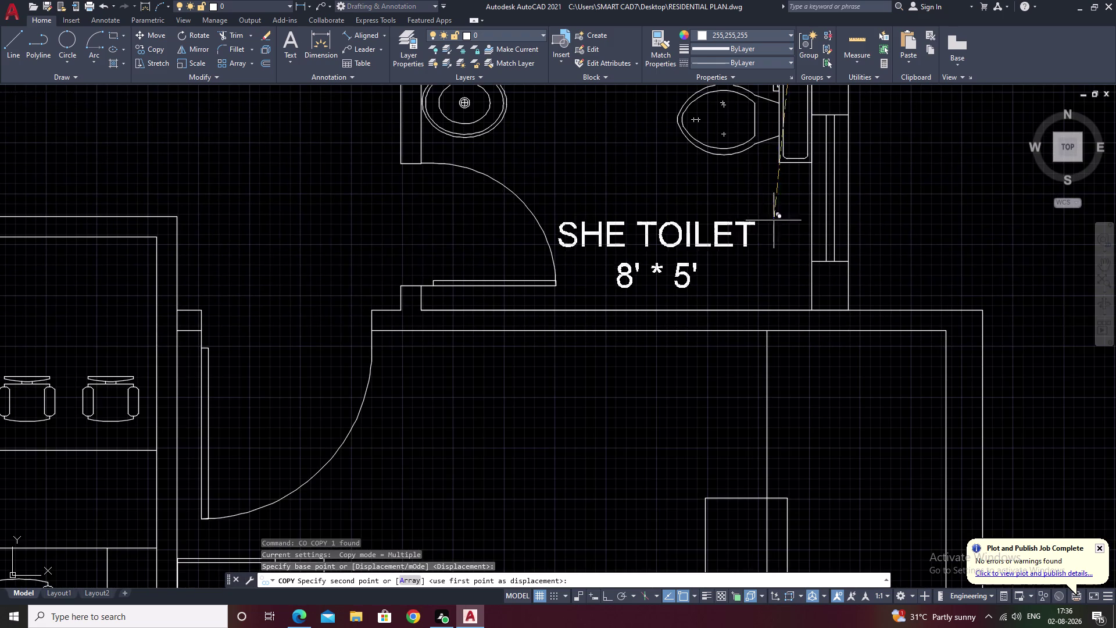
click(793, 203)
scroll(down, 3)
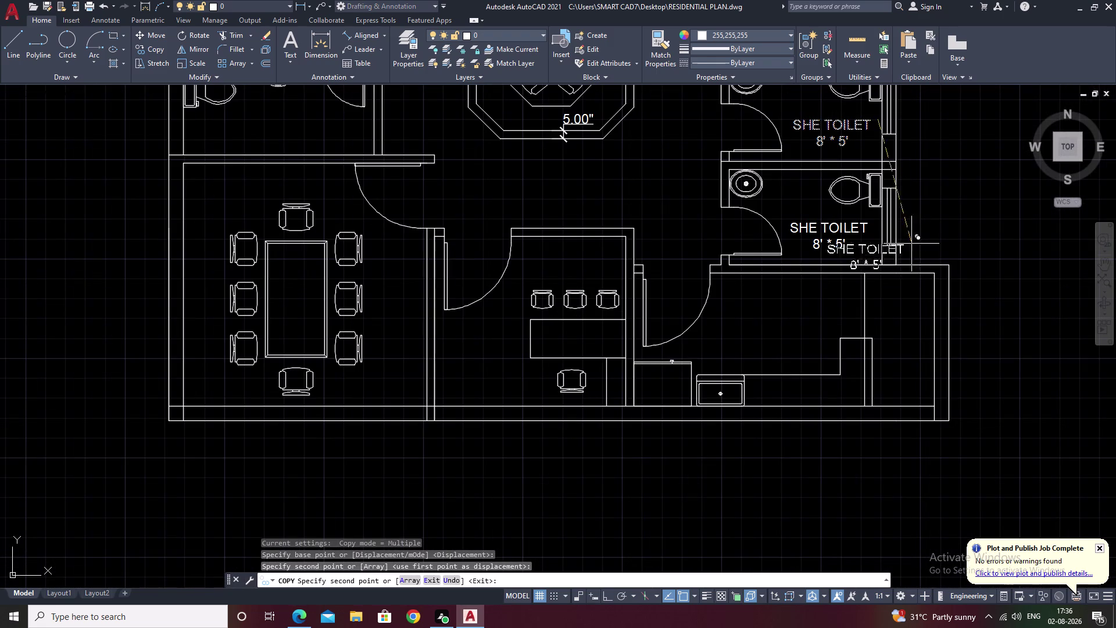
key(Escape)
Pan across the plan to review the toilet labels and reach the conference room.
middle_drag(870, 276, 979, 225)
scroll(down, 3)
middle_drag(666, 285, 580, 388)
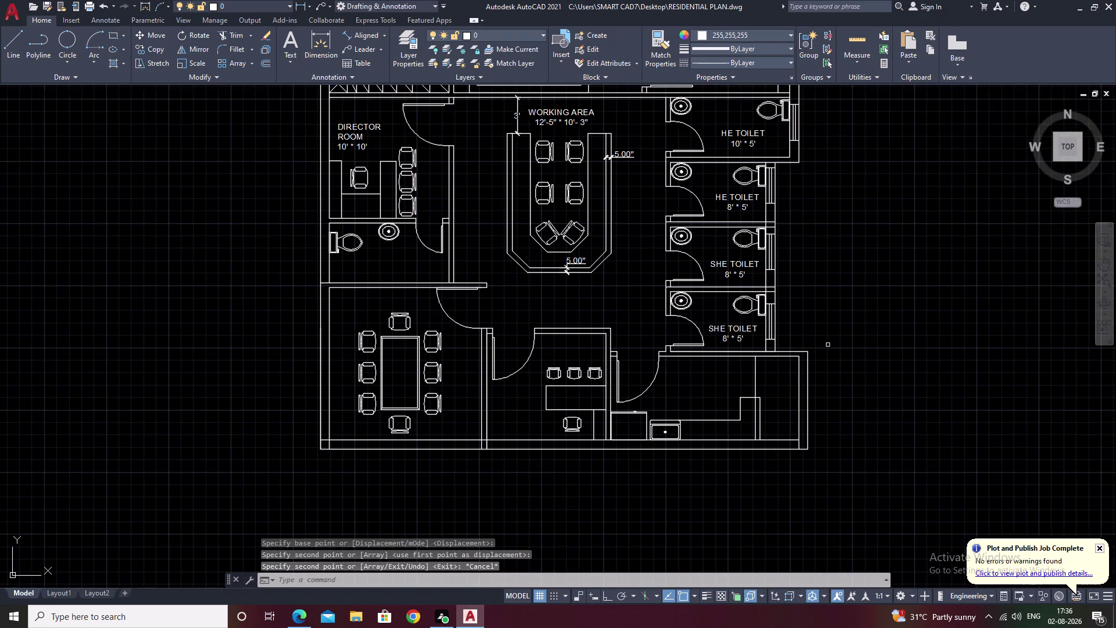
middle_drag(895, 259, 806, 352)
middle_drag(813, 324, 977, 205)
scroll(up, 3)
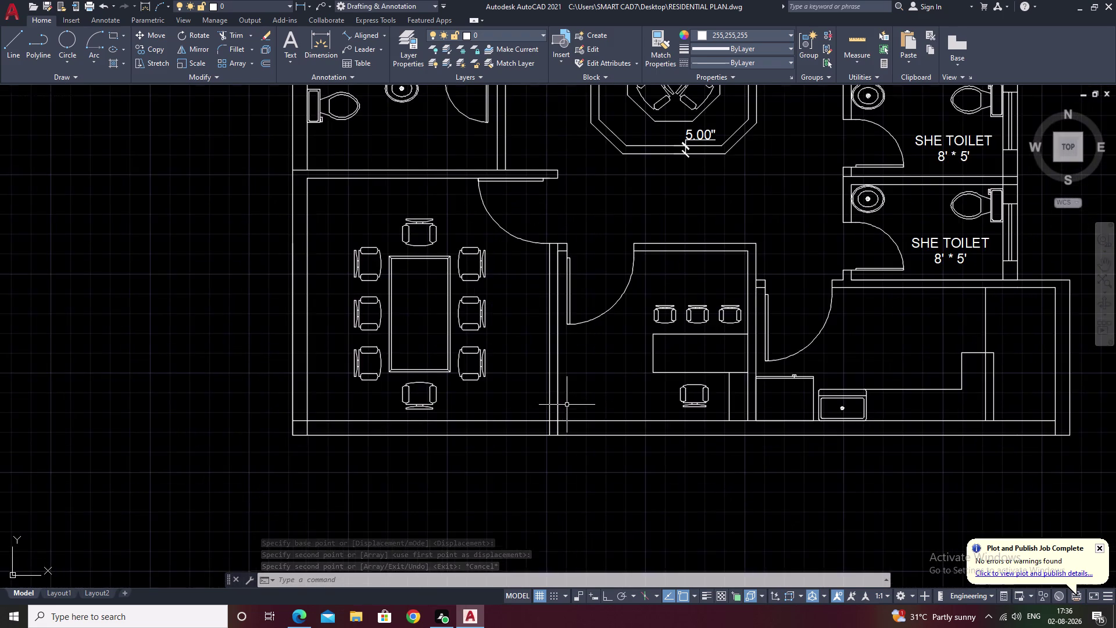
middle_drag(600, 393, 678, 321)
middle_drag(507, 288, 645, 339)
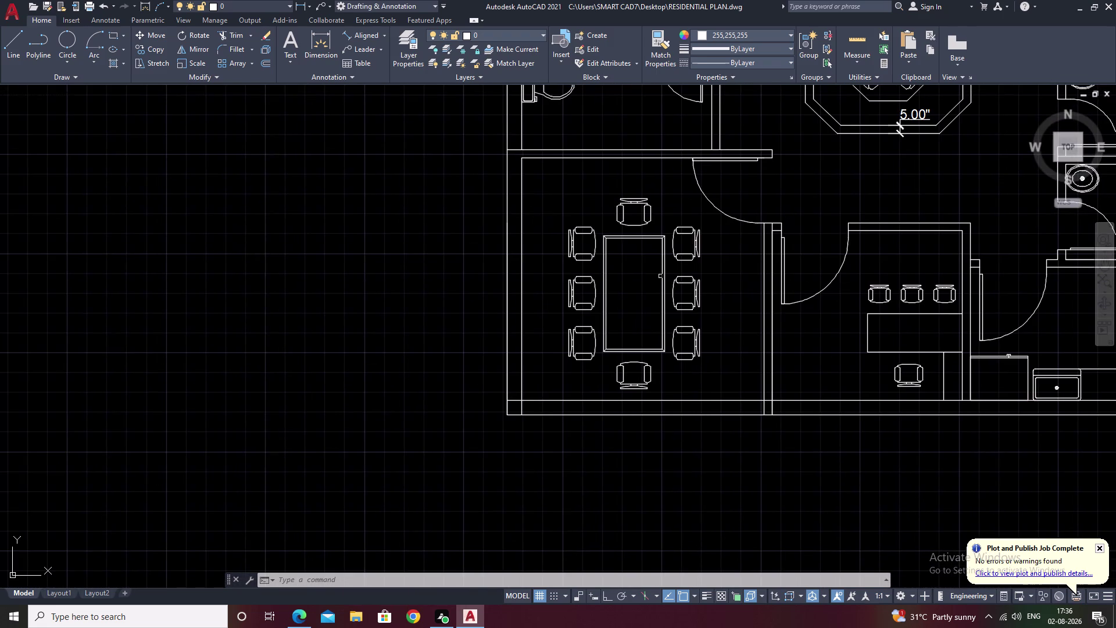
Draw a multiline text box in the conference room, type CONFERENCE and centre it.
text(T)
key(space)
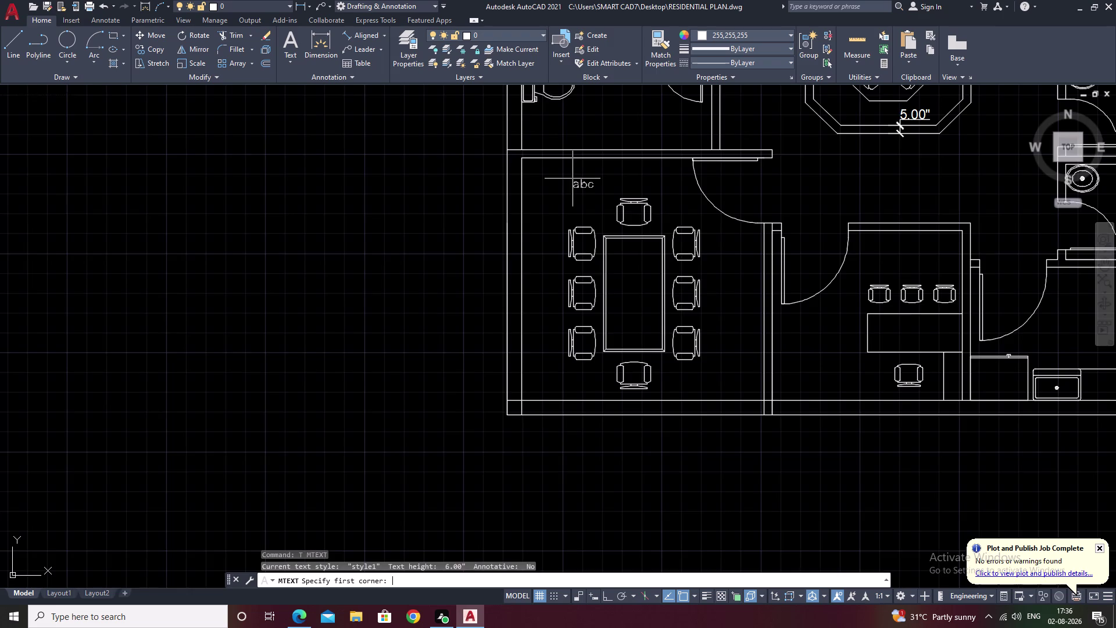
scroll(up, 3)
drag(471, 143, 830, 193)
click(830, 193)
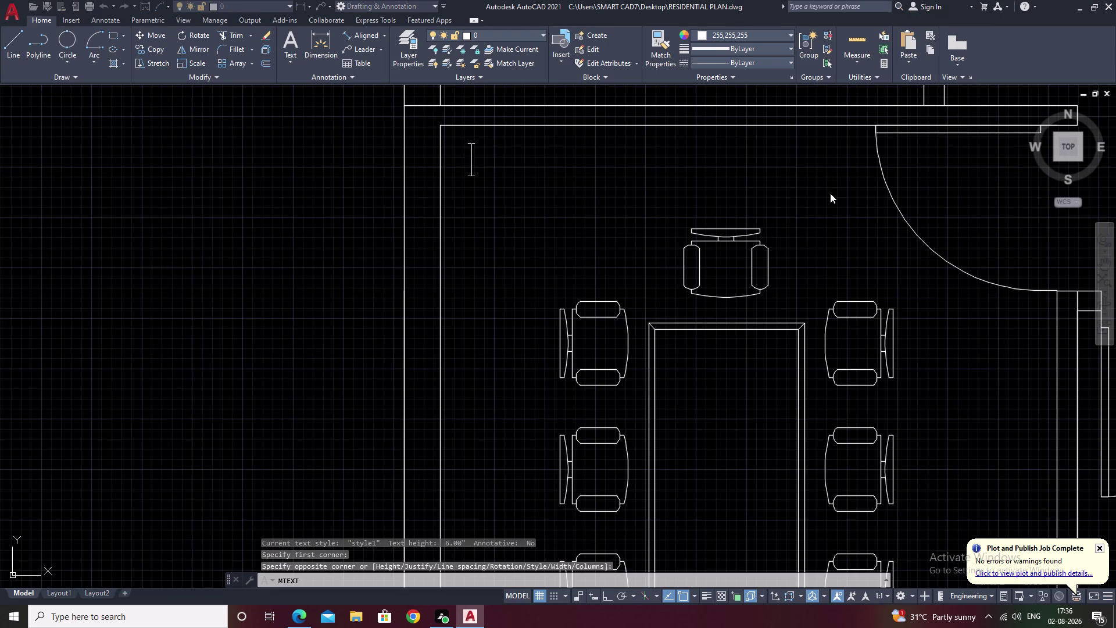
text(COM)
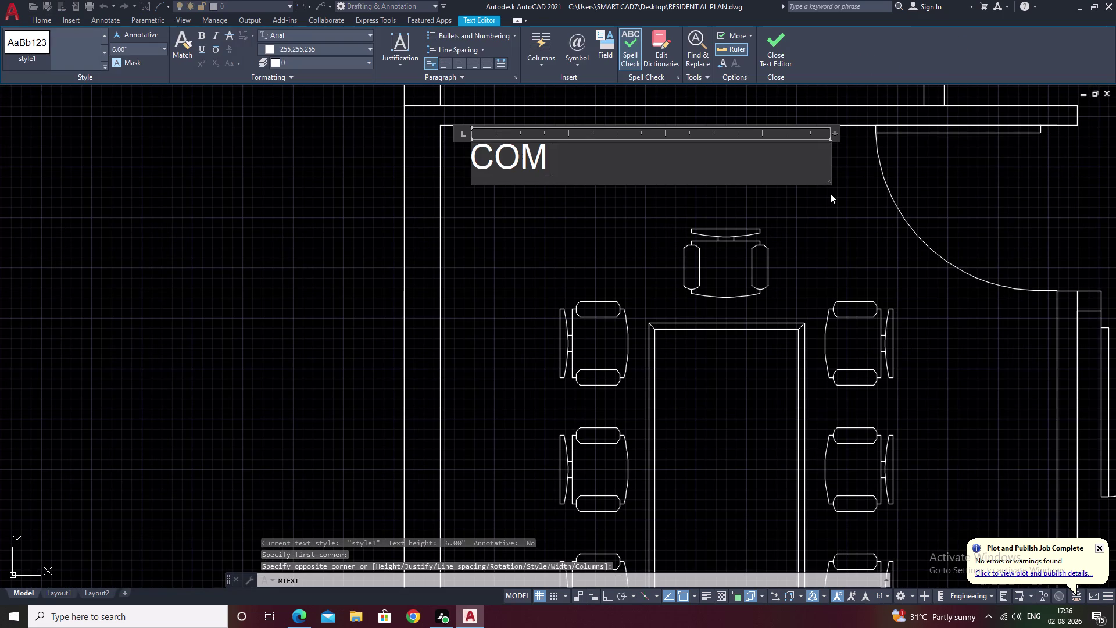
key(BackSpace)
key(n)
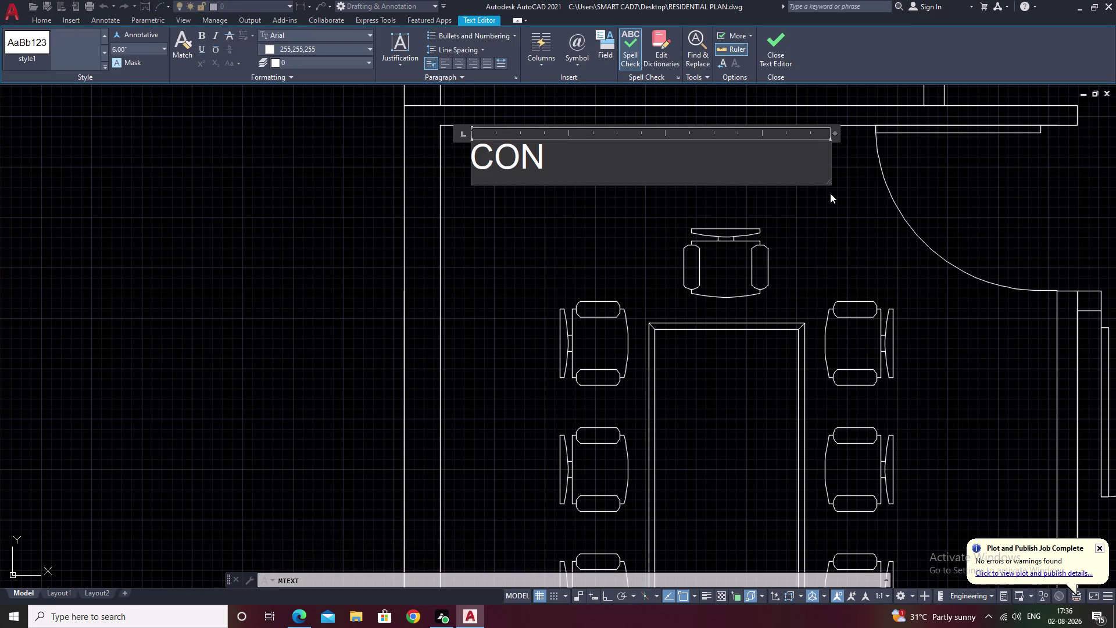
key(f)
key(e)
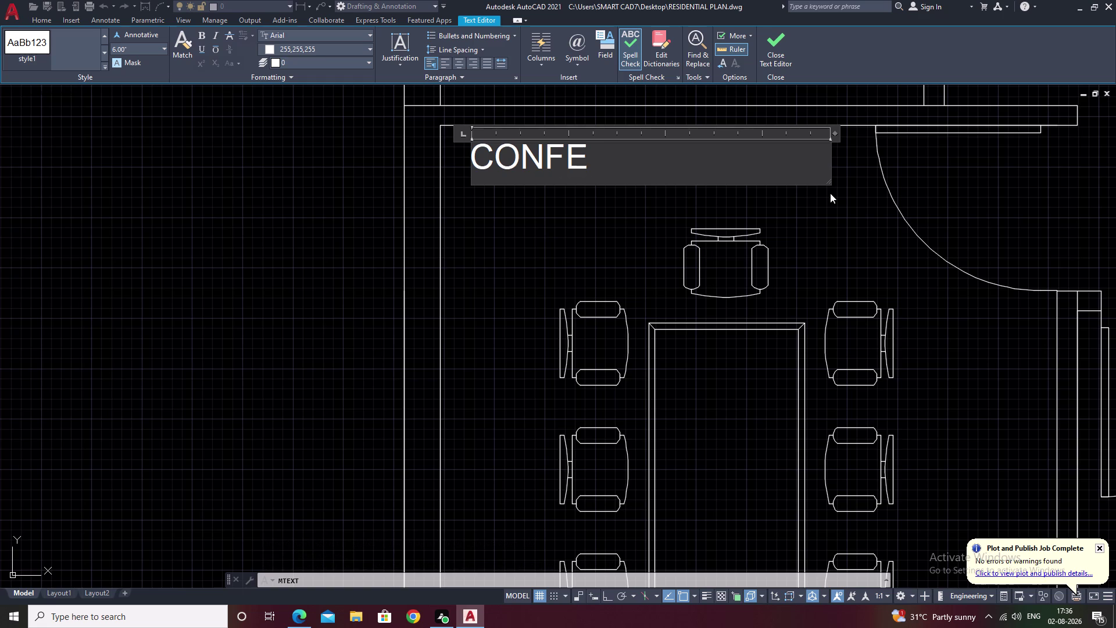
text(RENC)
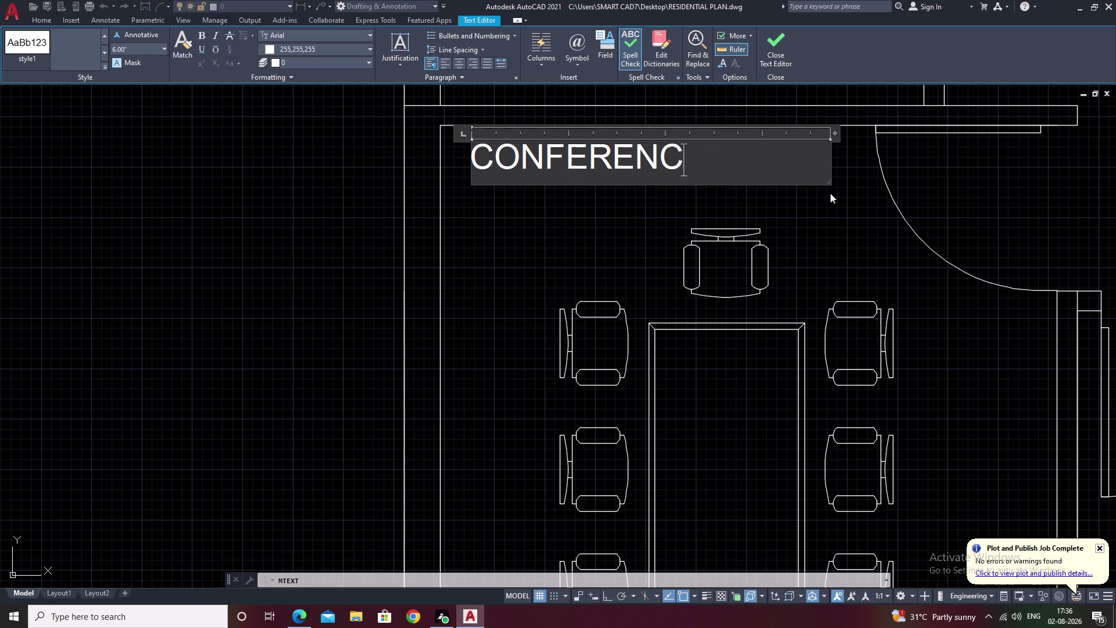
text(E)
click(456, 64)
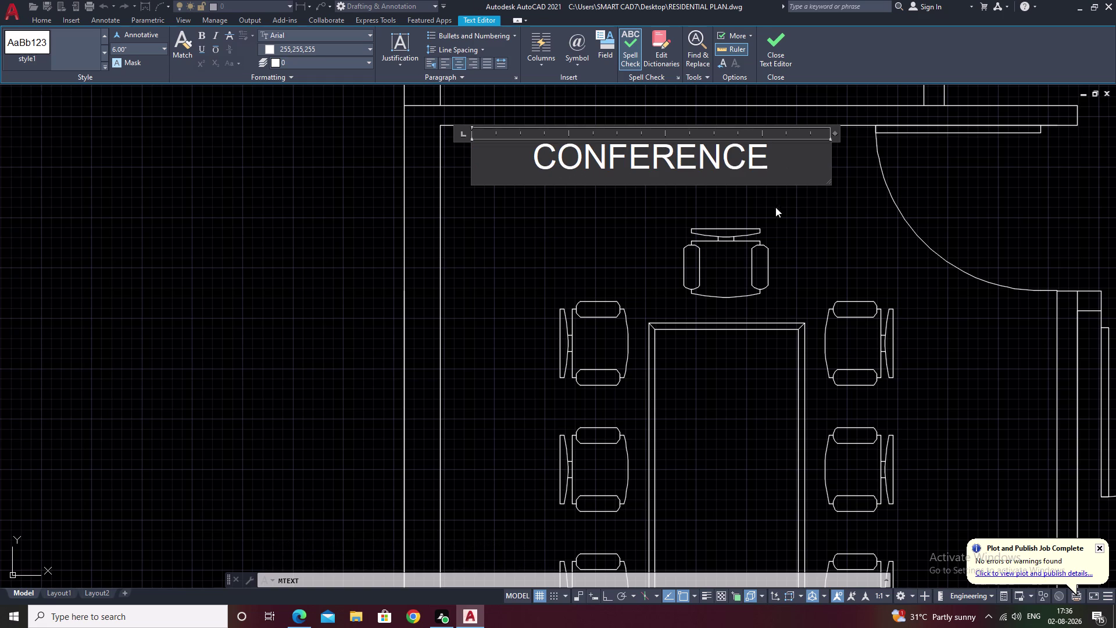
Add the size 12'9" *12' on a second line and close the text editor.
key(Return)
text(1)
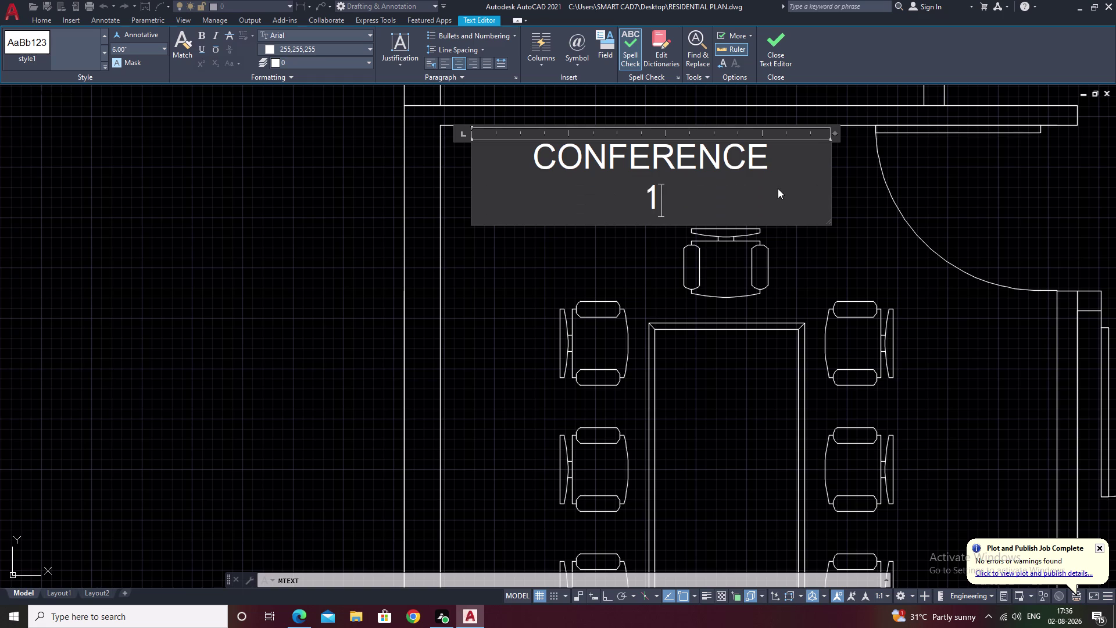
text(2')
key(9)
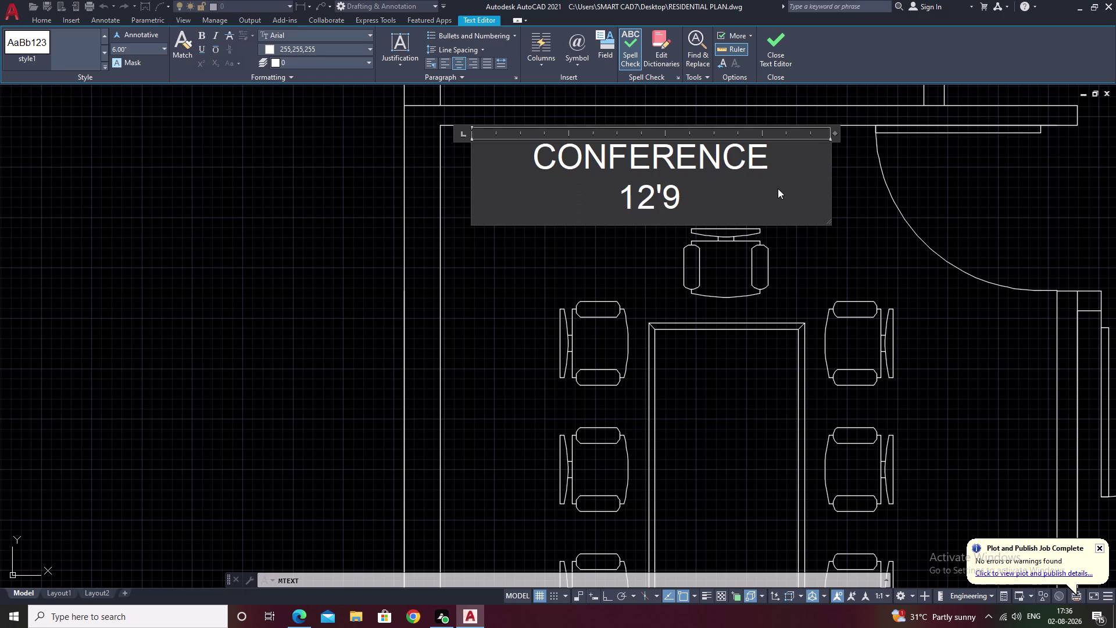
key(shift+quotedbl)
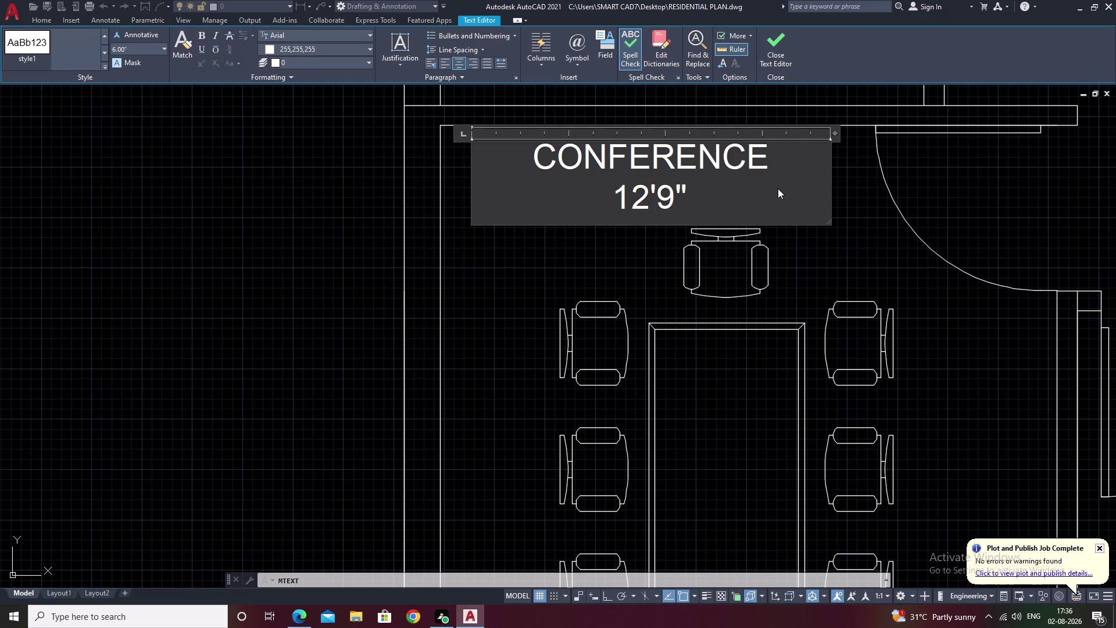
key(space)
text(*)
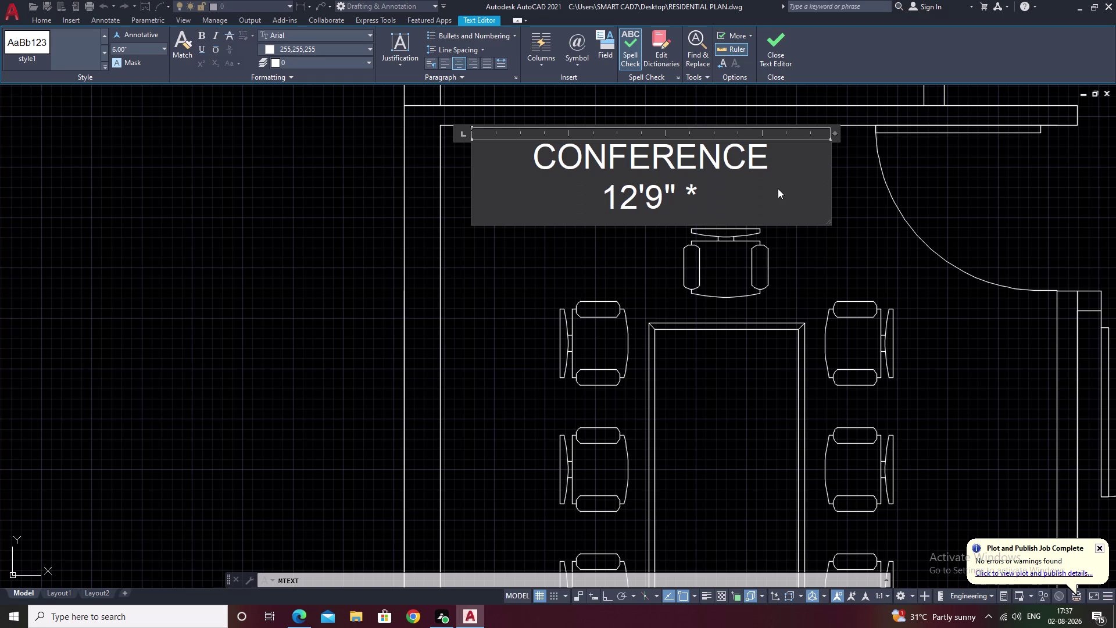
text(12)
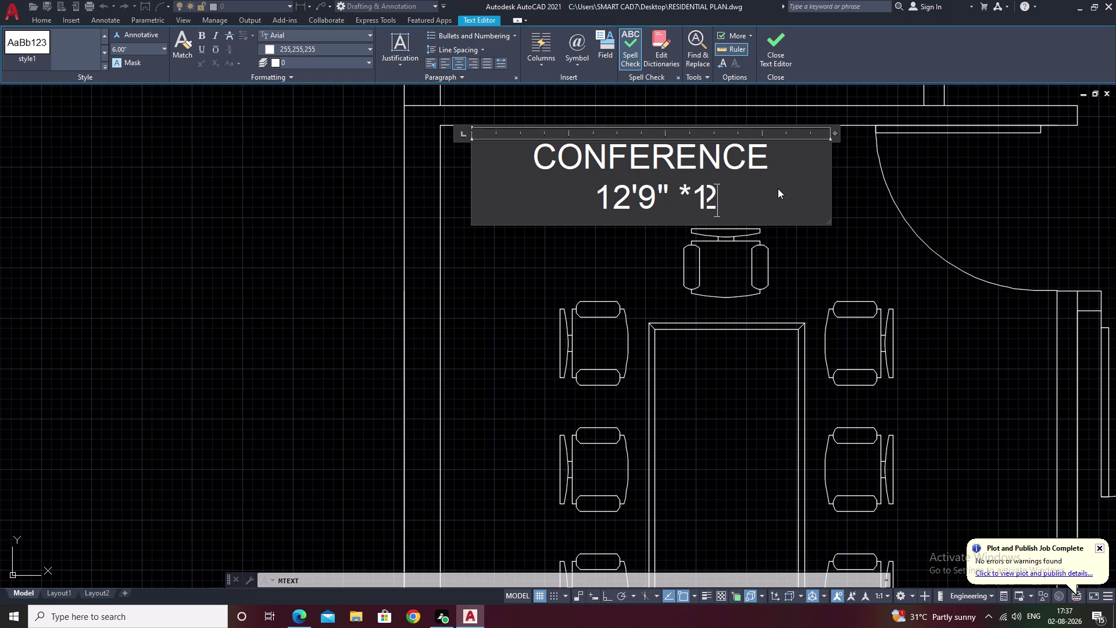
text(')
click(828, 220)
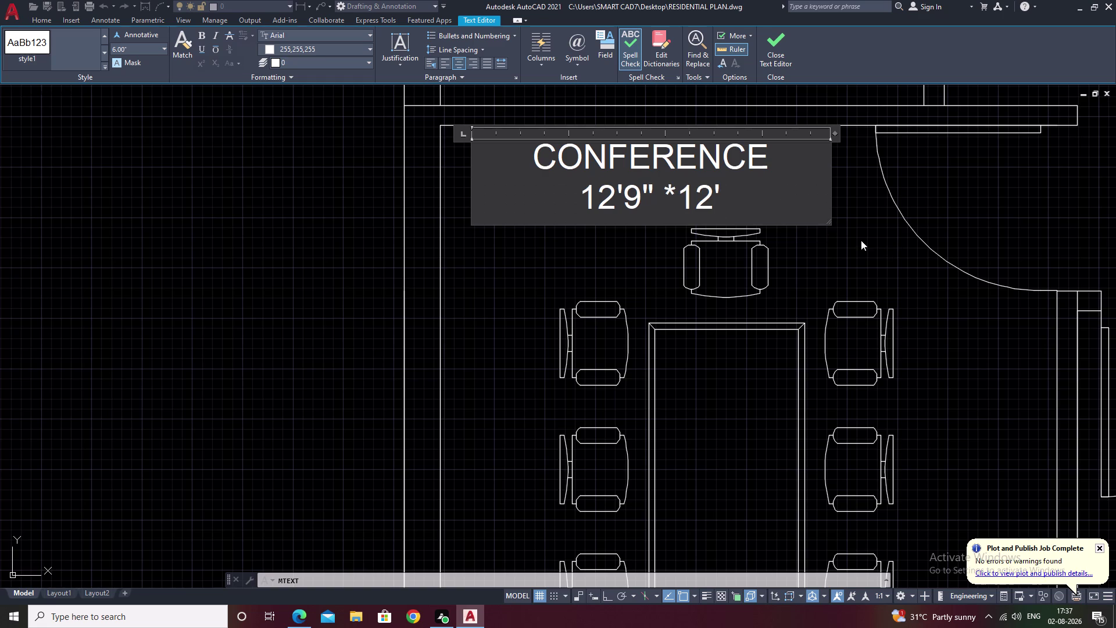
click(862, 240)
middle_drag(852, 258, 459, 201)
middle_drag(585, 224, 386, 185)
key(space)
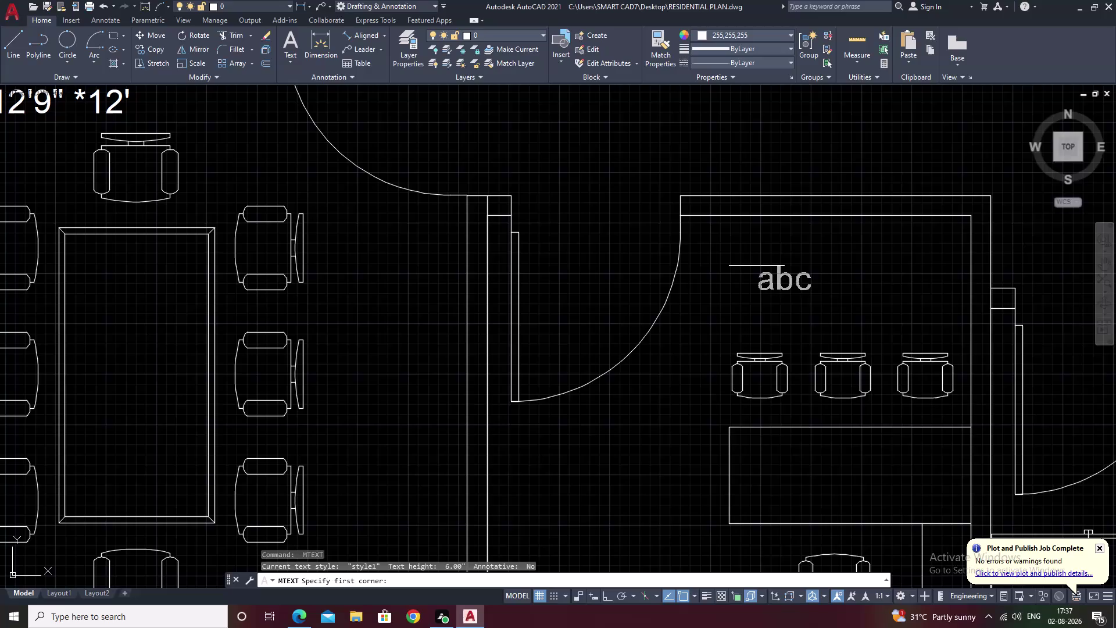
middle_drag(812, 314, 812, 288)
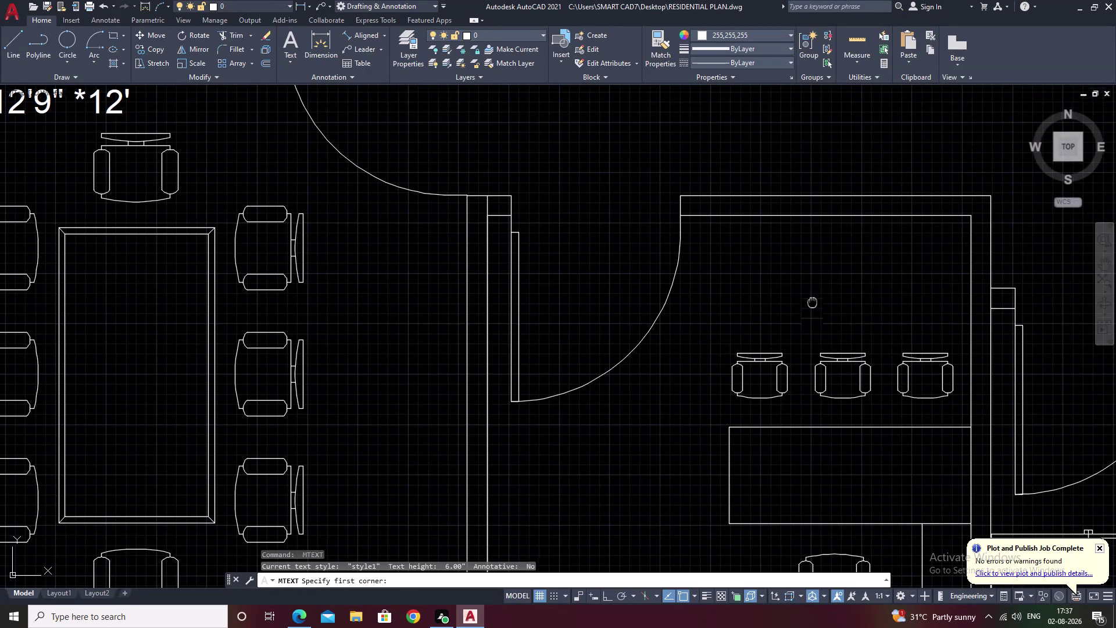
middle_drag(812, 288, 782, 87)
drag(477, 236, 683, 286)
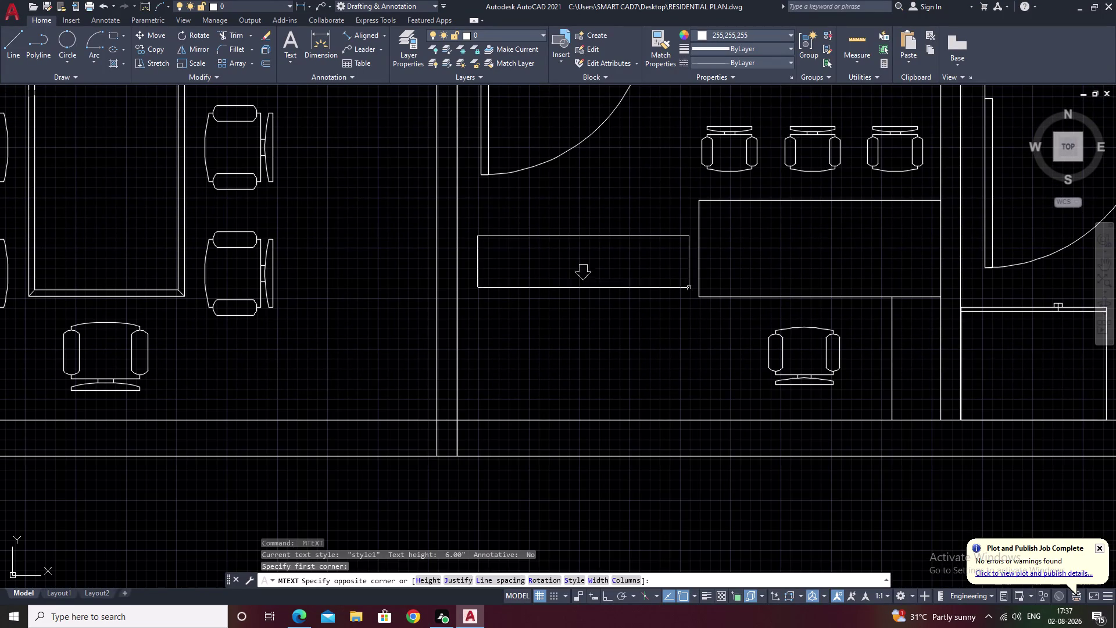
drag(683, 285, 702, 294)
drag(686, 294, 674, 295)
click(674, 294)
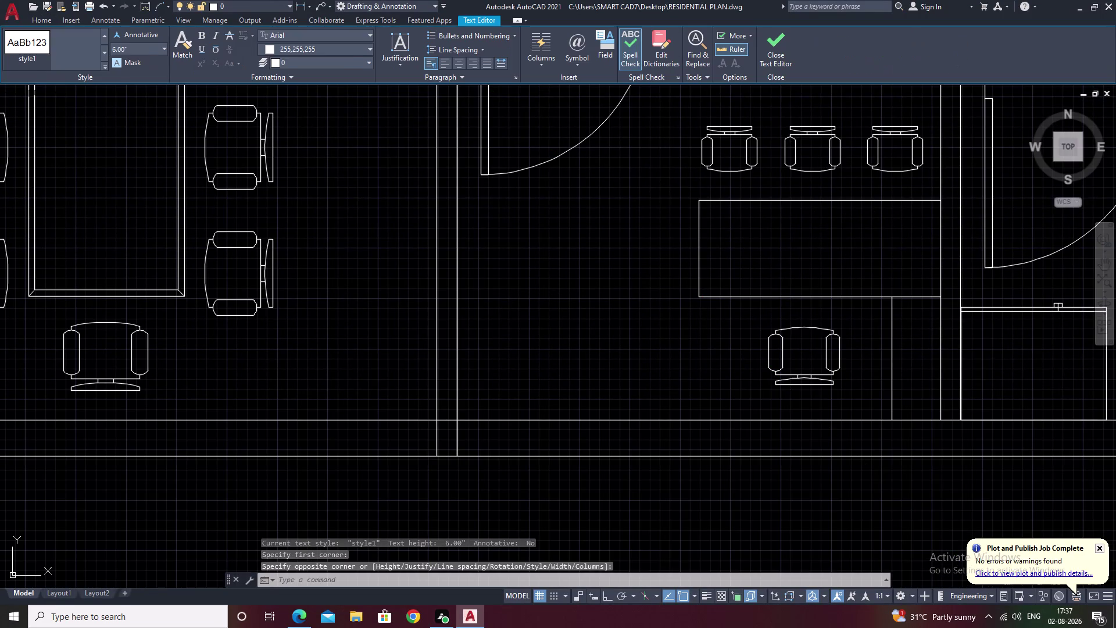
text(H R)
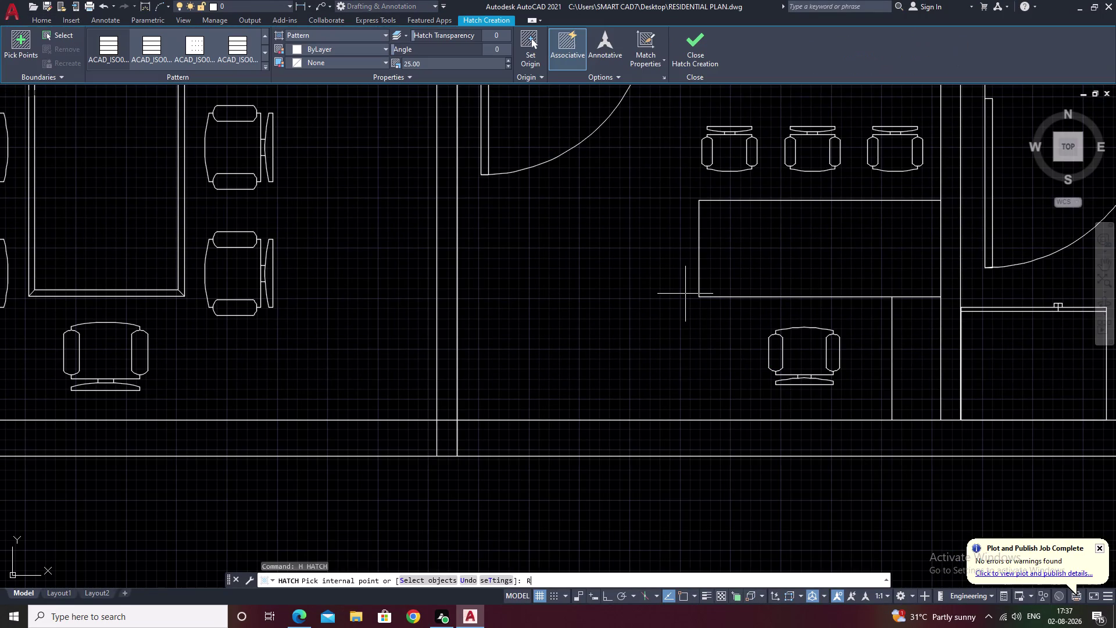
key(Escape)
drag(496, 231, 594, 272)
click(629, 299)
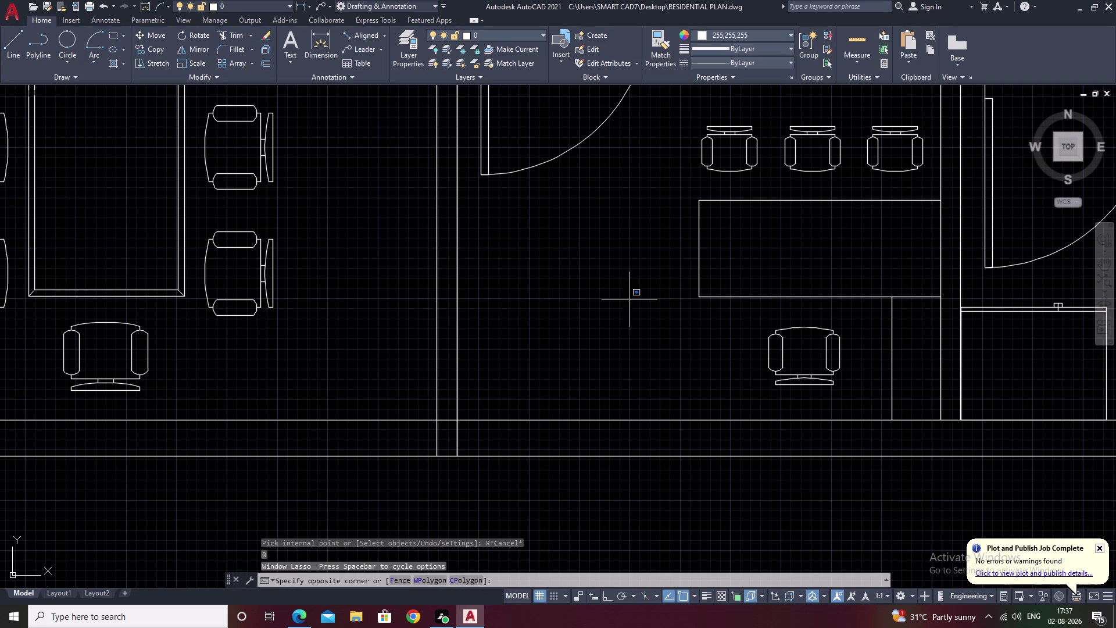
key(Escape)
text(T)
key(space)
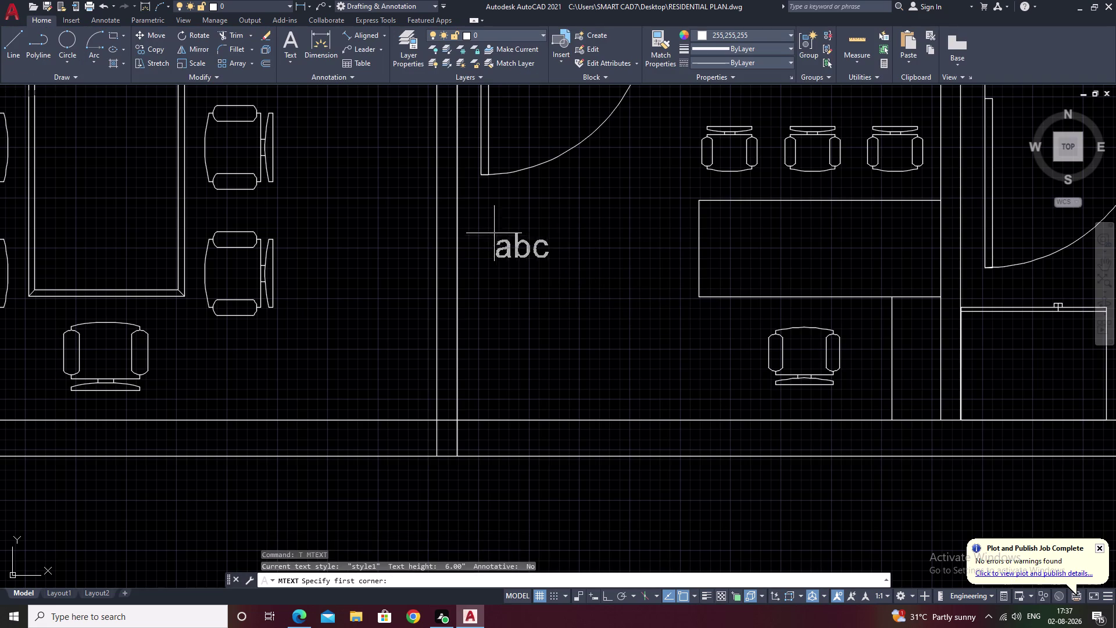
Draw a text box in the HR room and type HR ROOM.
drag(487, 235, 651, 305)
click(668, 306)
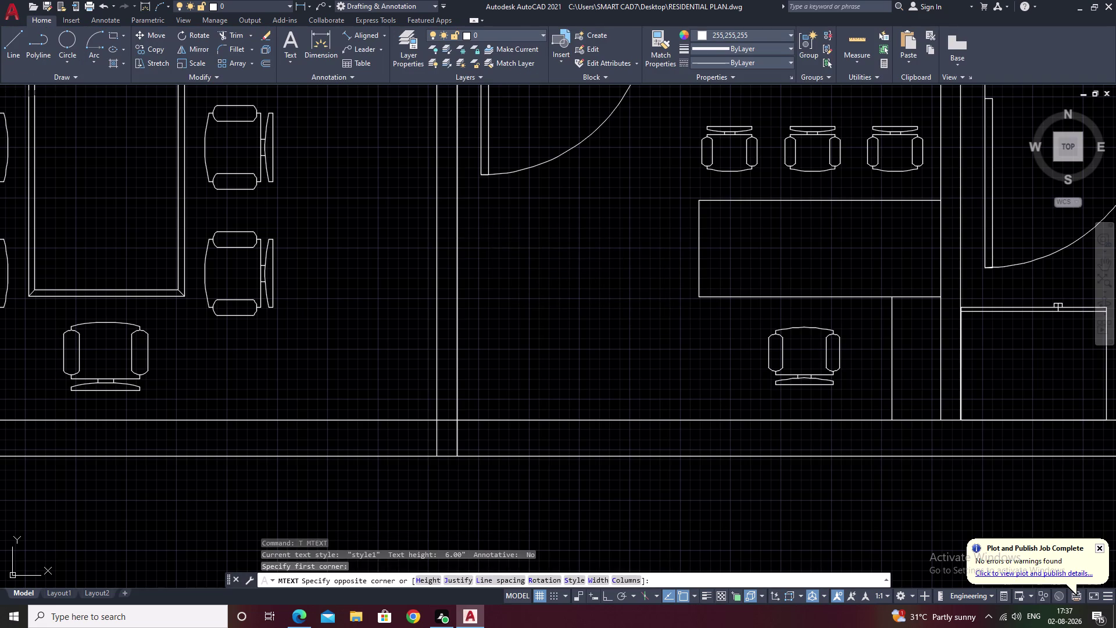
text(HR)
key(space)
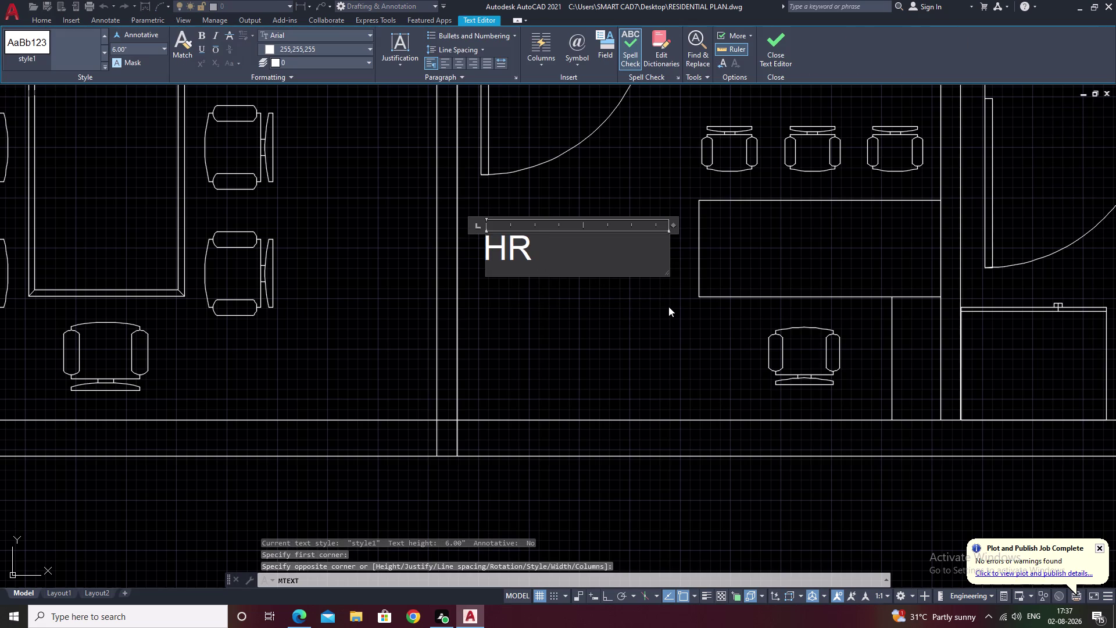
text(ROOM)
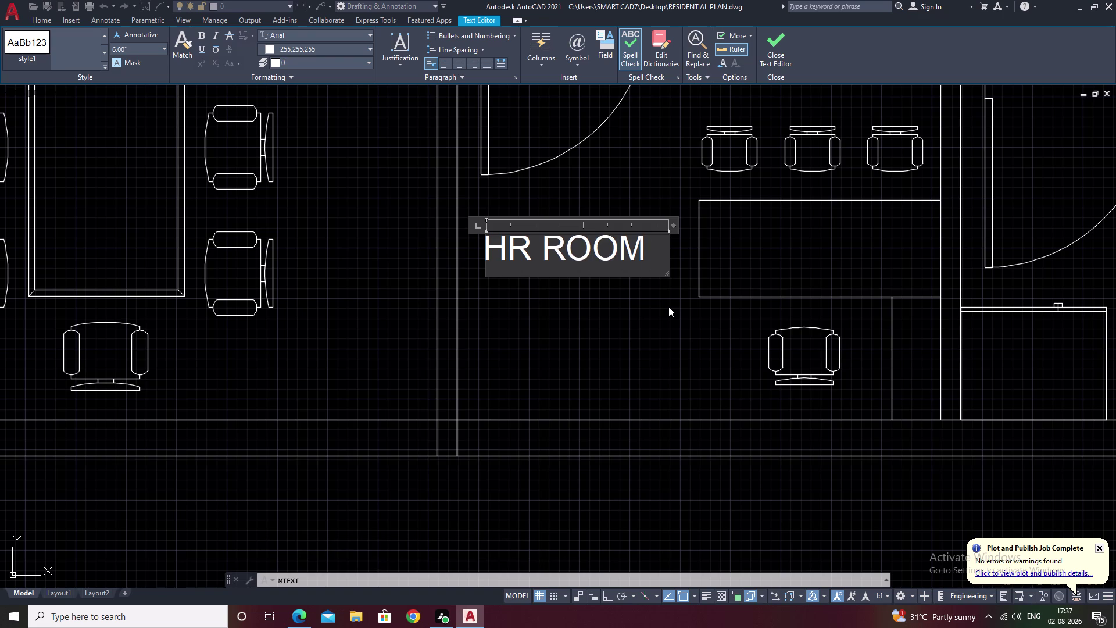
Add the size 10' * 8'11" on a second line and close the editor.
key(Return)
text(10)
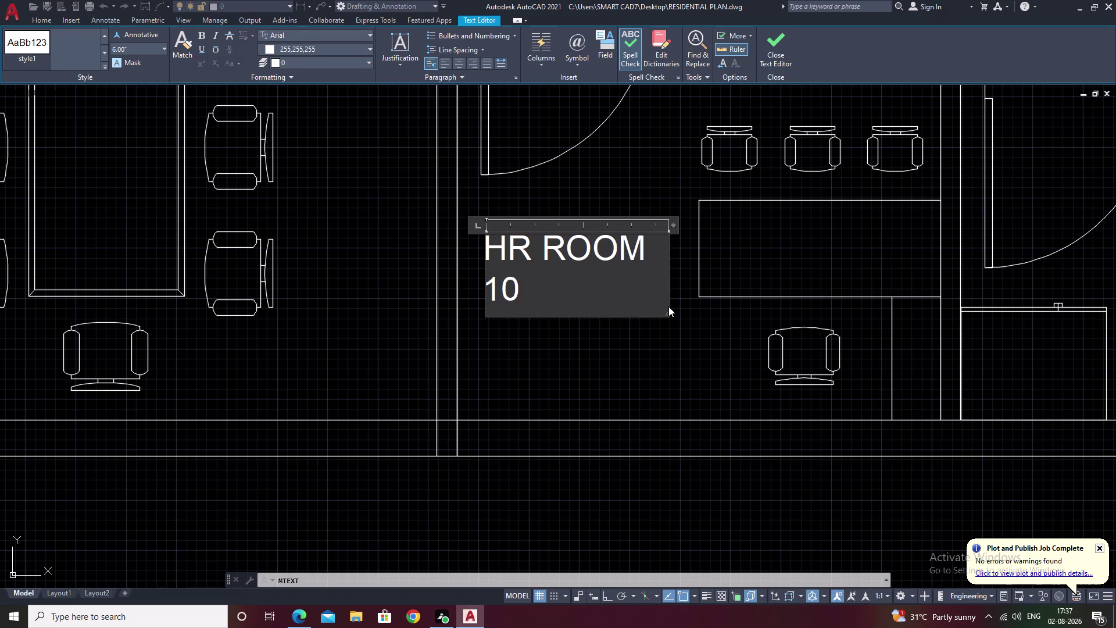
text(')
key(space)
text(*)
key(space)
key(8)
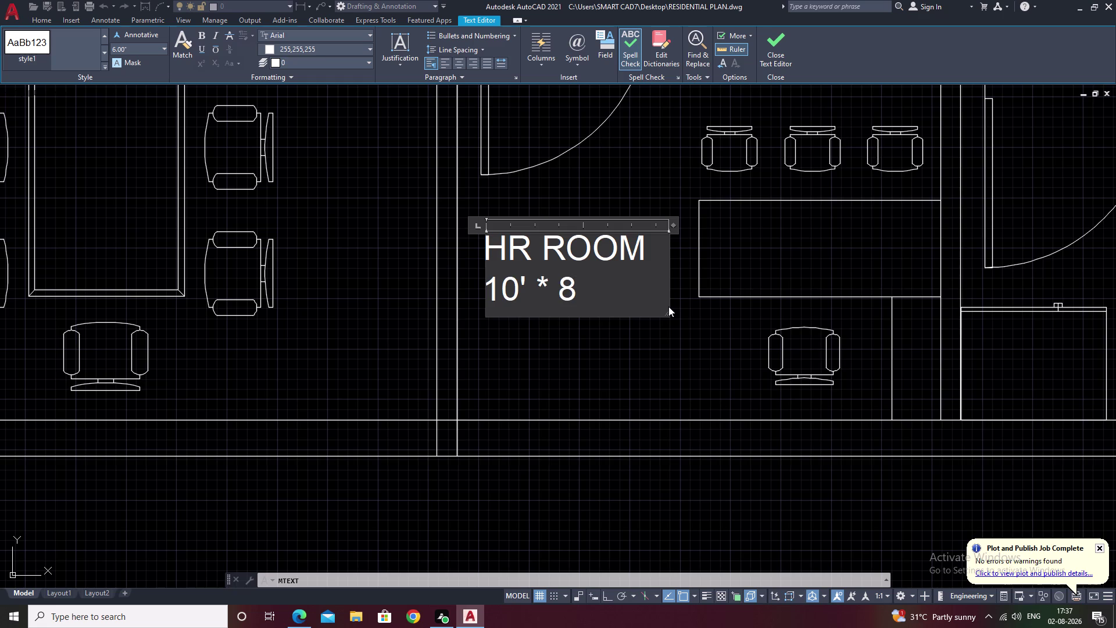
key(apostrophe)
text(11)
key(shift+quotedbl)
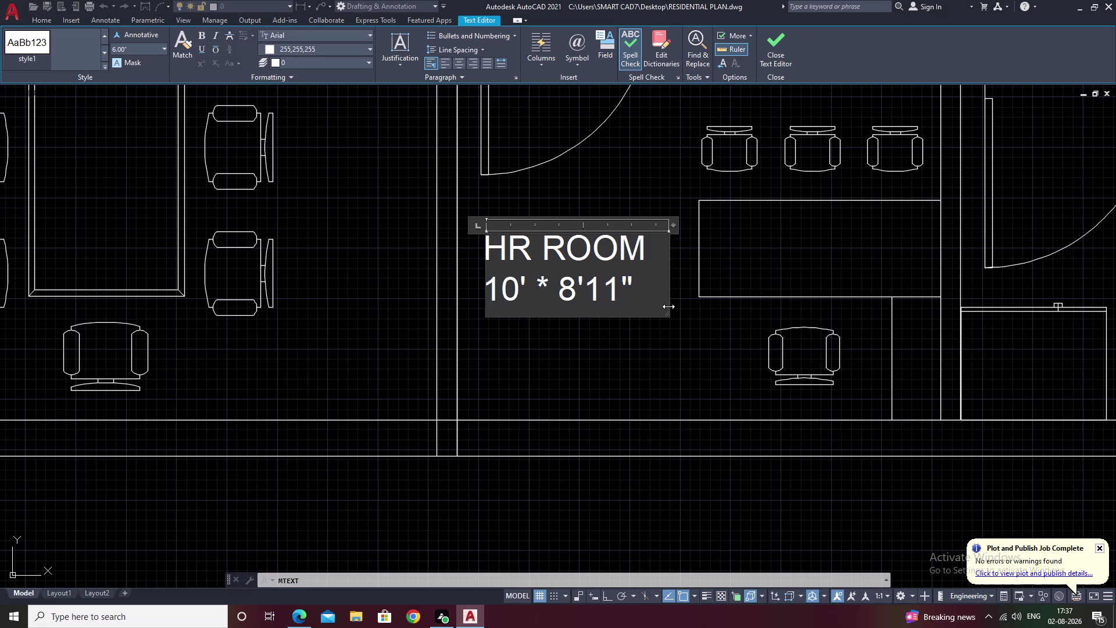
click(590, 293)
key(minus)
click(647, 371)
scroll(down, 3)
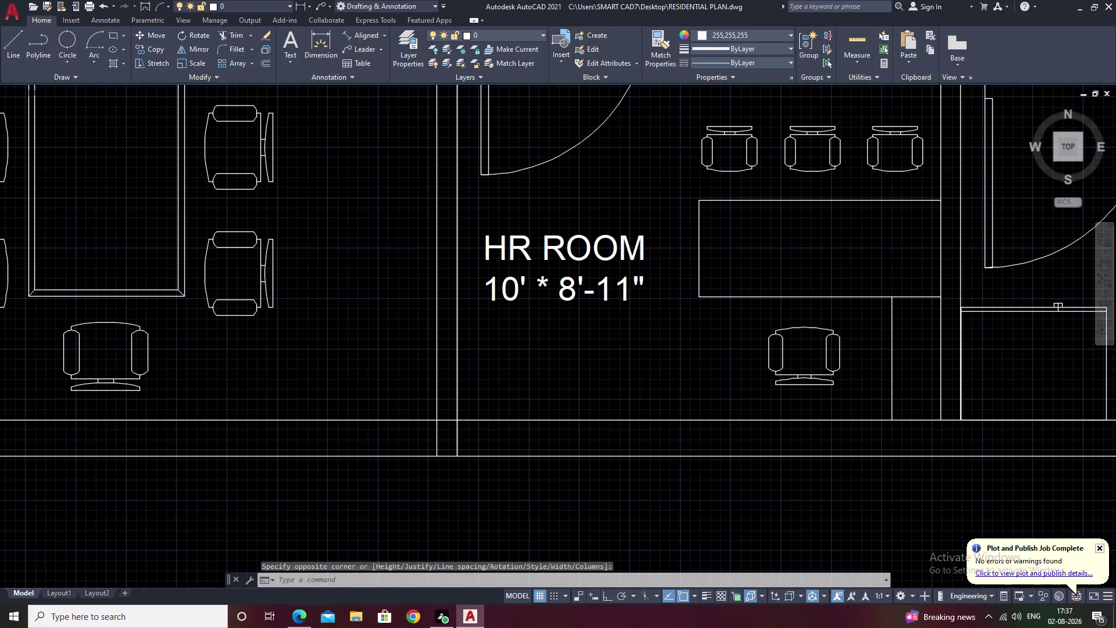
middle_drag(655, 367, 259, 412)
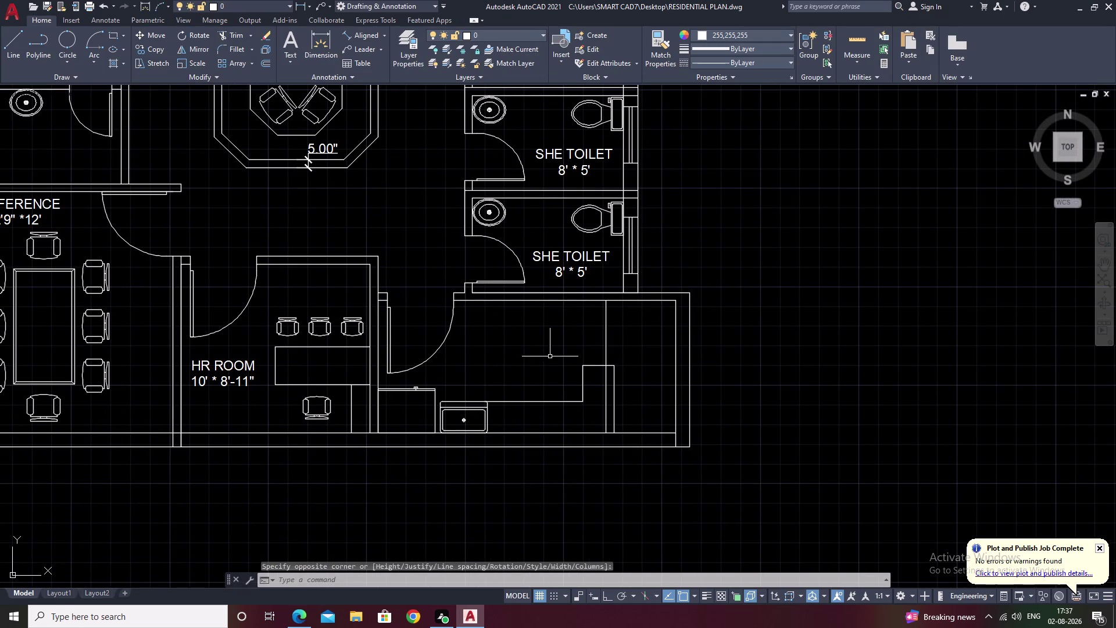
Start a multiline text box in the pantry and type PANTRY.
text(T)
key(space)
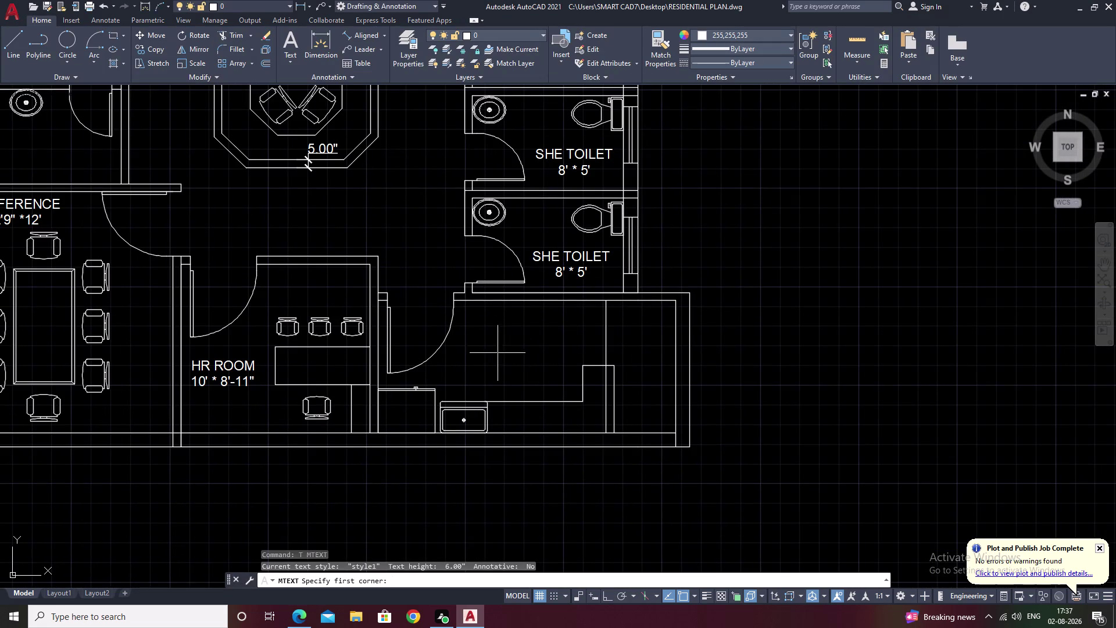
drag(481, 331, 569, 353)
click(568, 353)
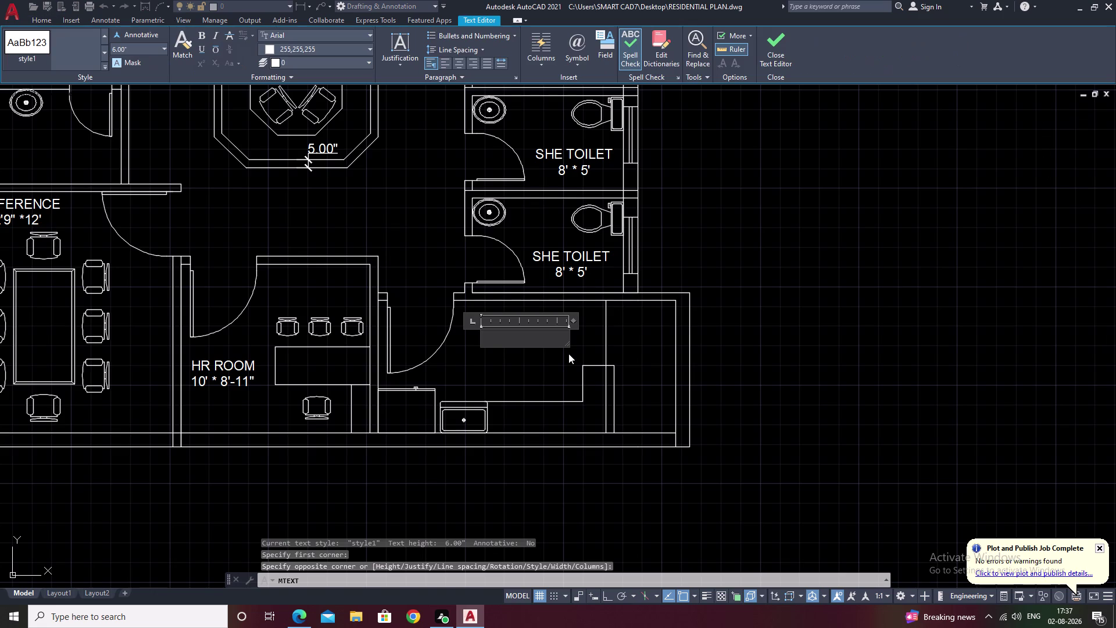
text(PAN)
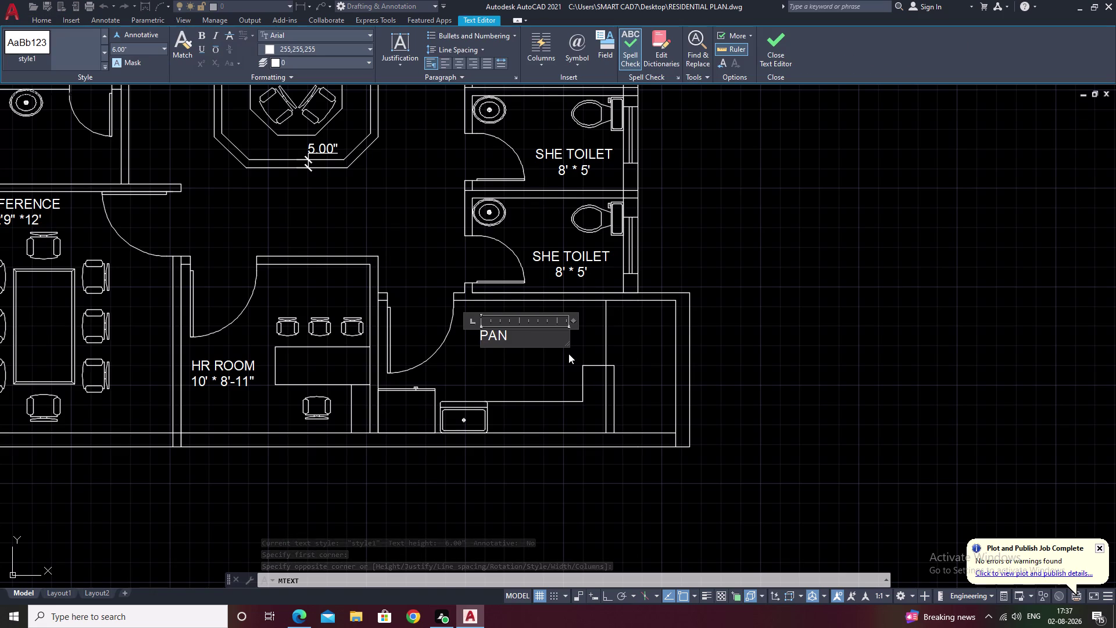
text(TRY)
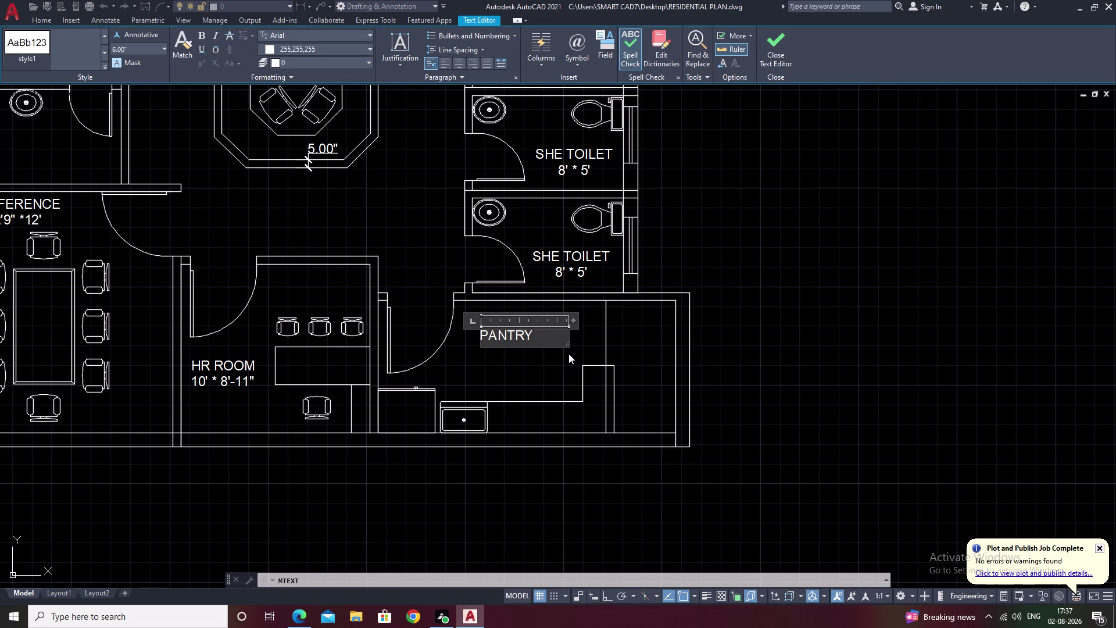
Add the size 15'9" * 7' on a second line.
key(Return)
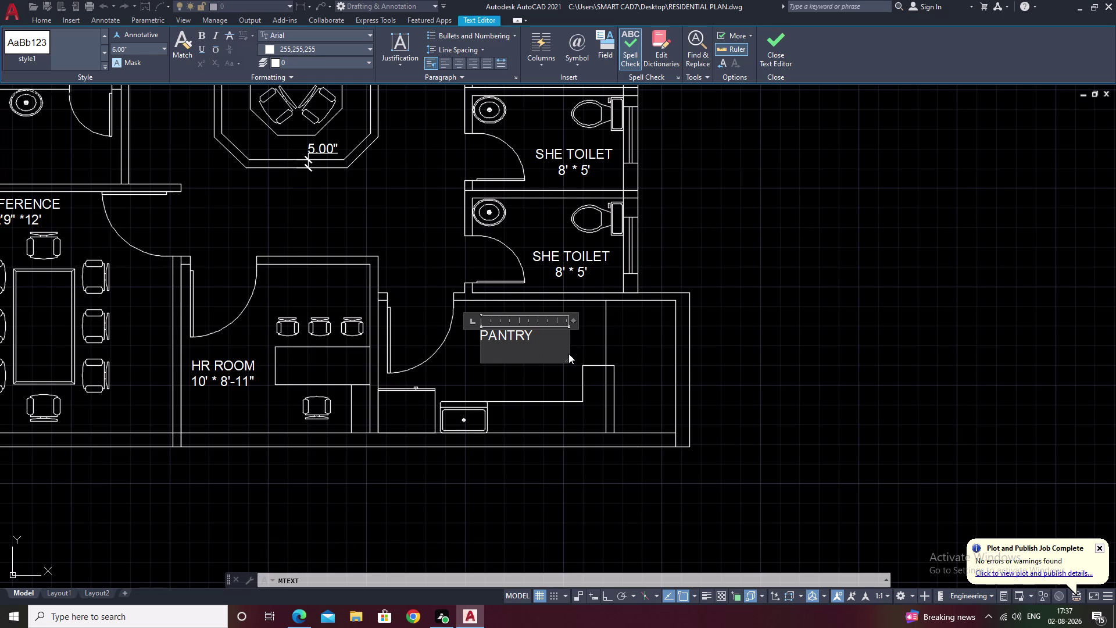
text(15')
key(9)
text(")
key(space)
text(*)
key(space)
key(7)
key(apostrophe)
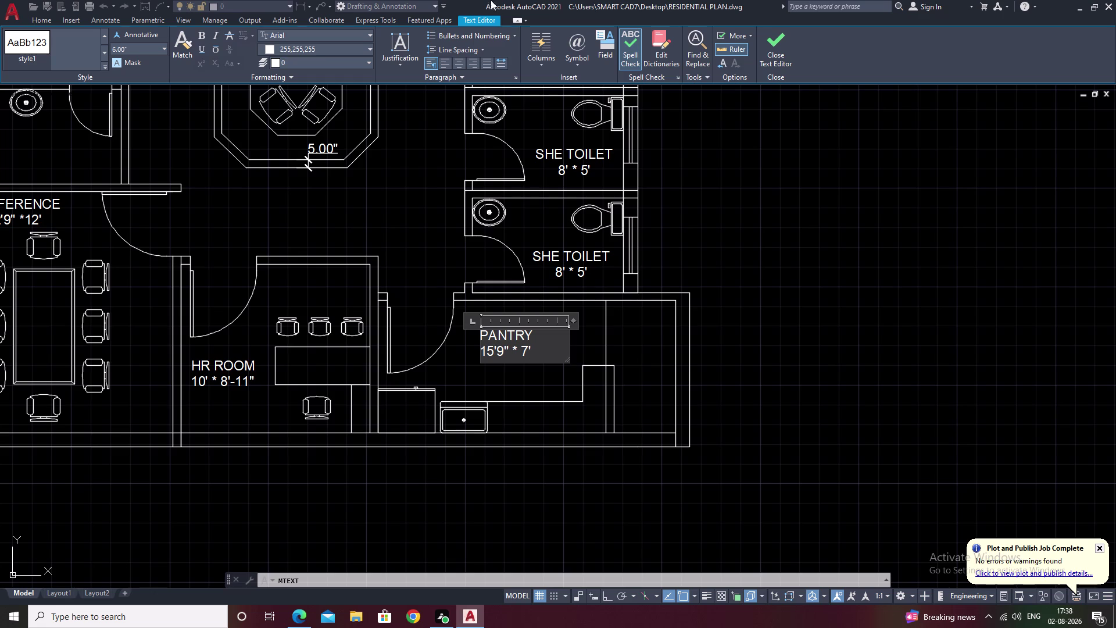
Centre both the size line and PANTRY, then close the editor.
click(462, 62)
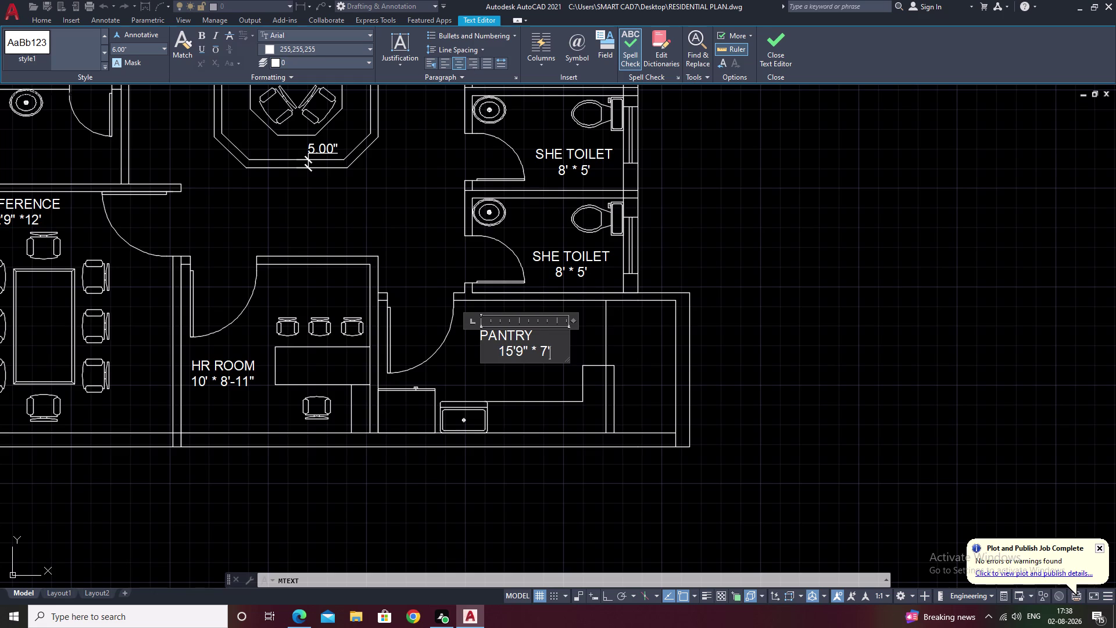
drag(542, 339, 457, 330)
click(456, 58)
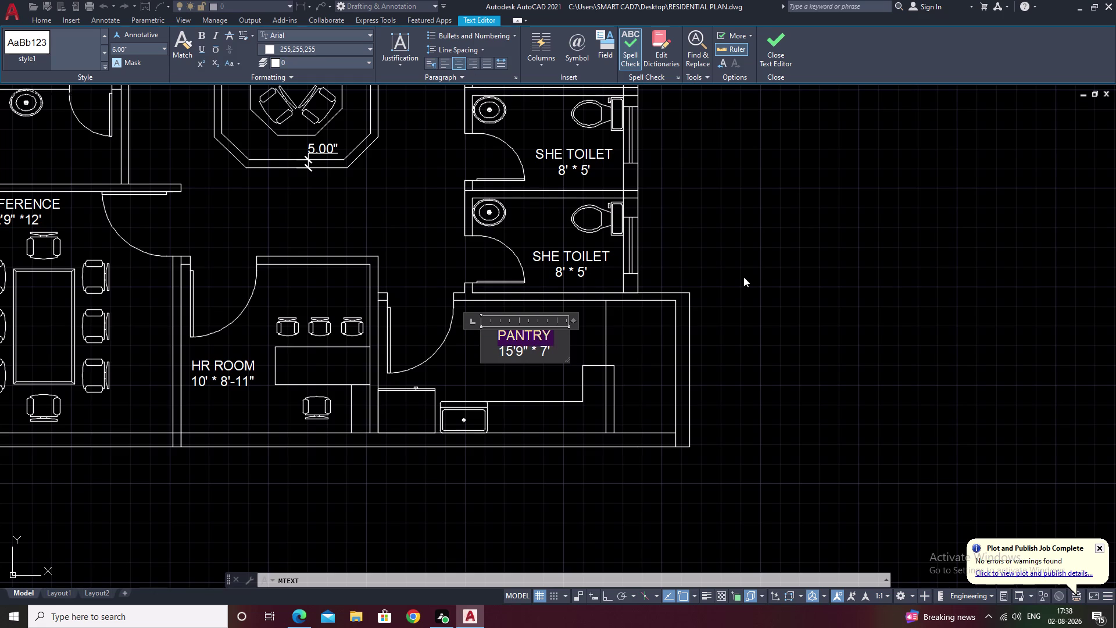
click(734, 284)
scroll(down, 3)
Pan and zoom into the unlabelled toilet beside the Director Room.
middle_drag(712, 275, 702, 325)
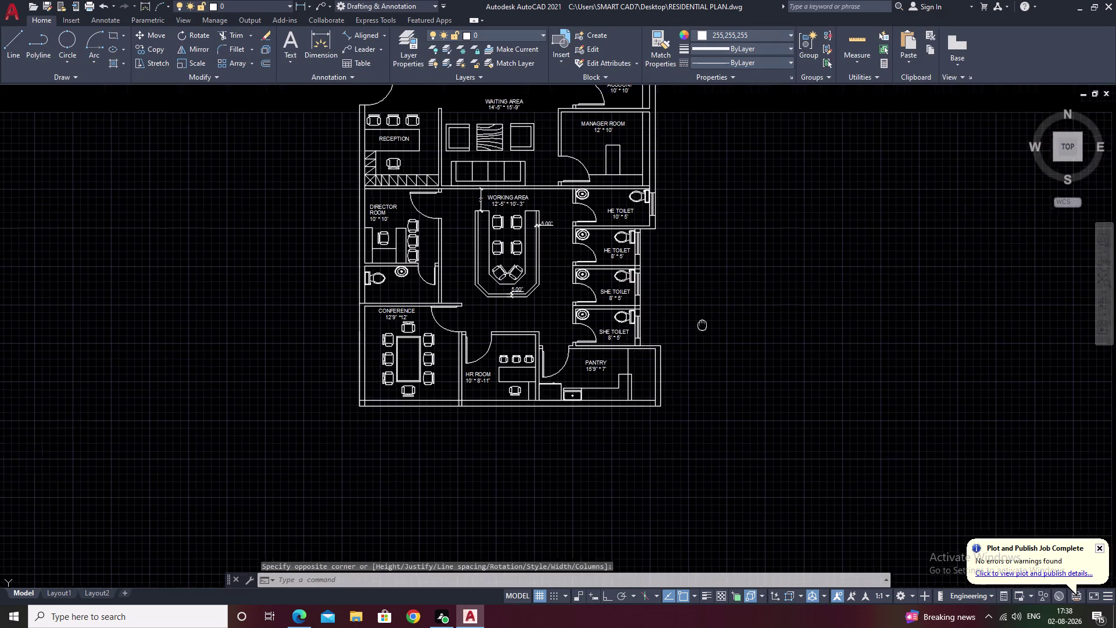
middle_drag(702, 325, 699, 358)
middle_drag(762, 232, 754, 309)
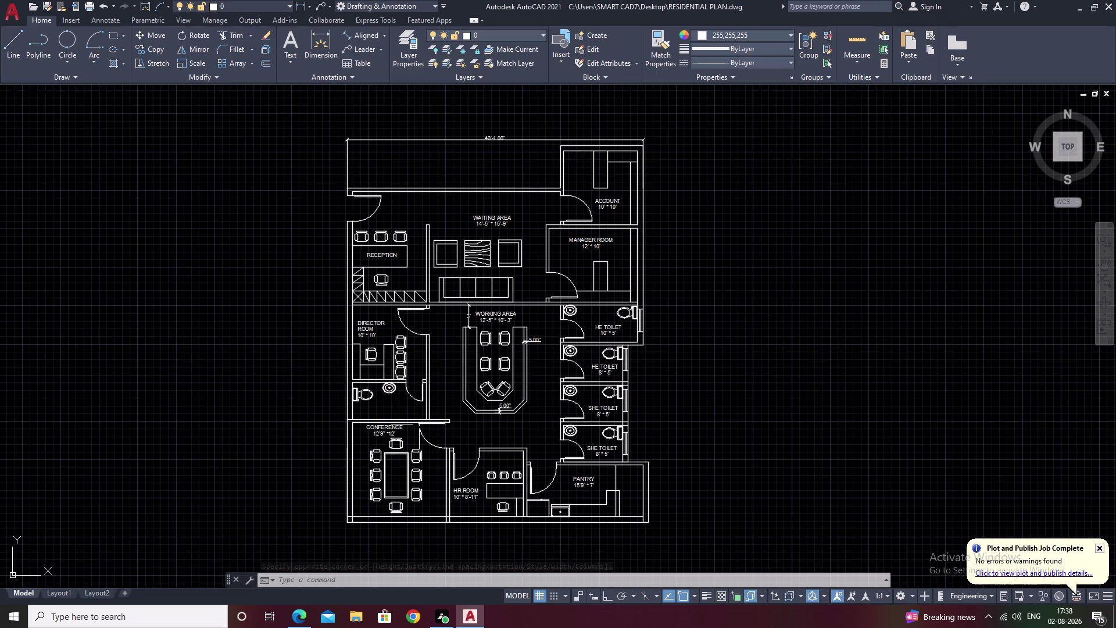
scroll(up, 3)
scroll(up, 3)
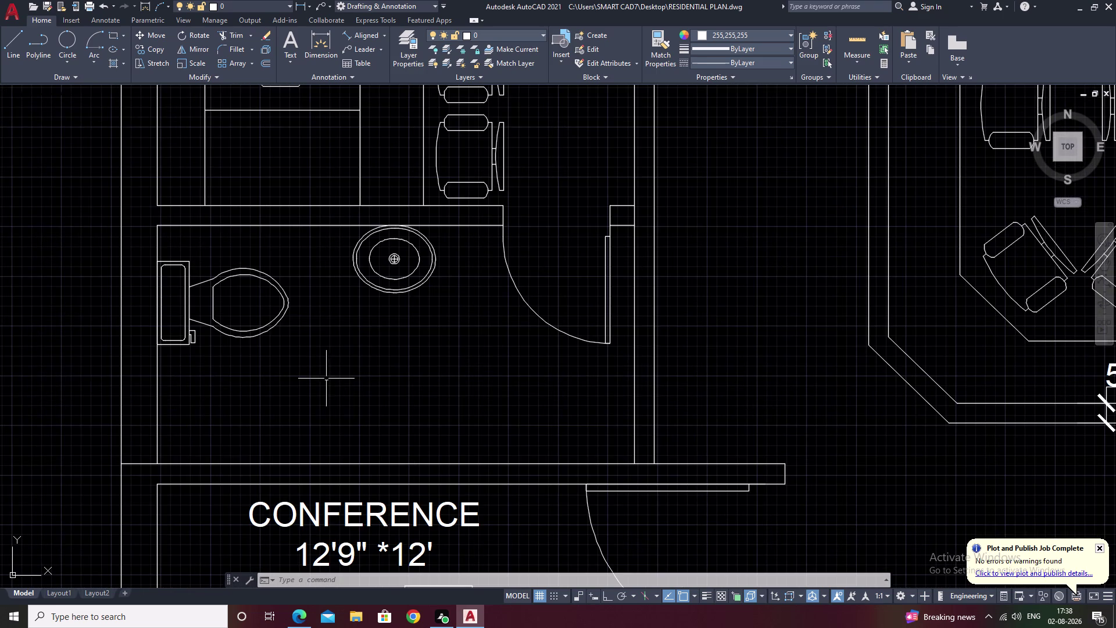
Start a multiline text box in the toilet and type T.
text(T)
key(space)
drag(308, 360, 522, 401)
click(522, 401)
text(T)
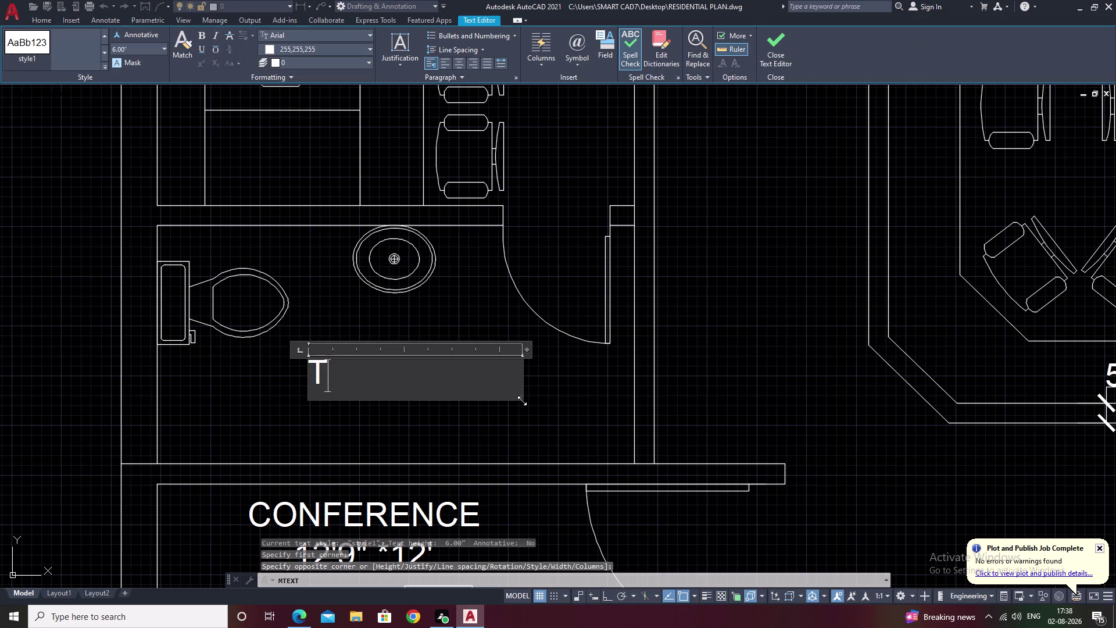
Complete TOILET, centre it, add 10' * 5' below and close the editor.
text(OILET)
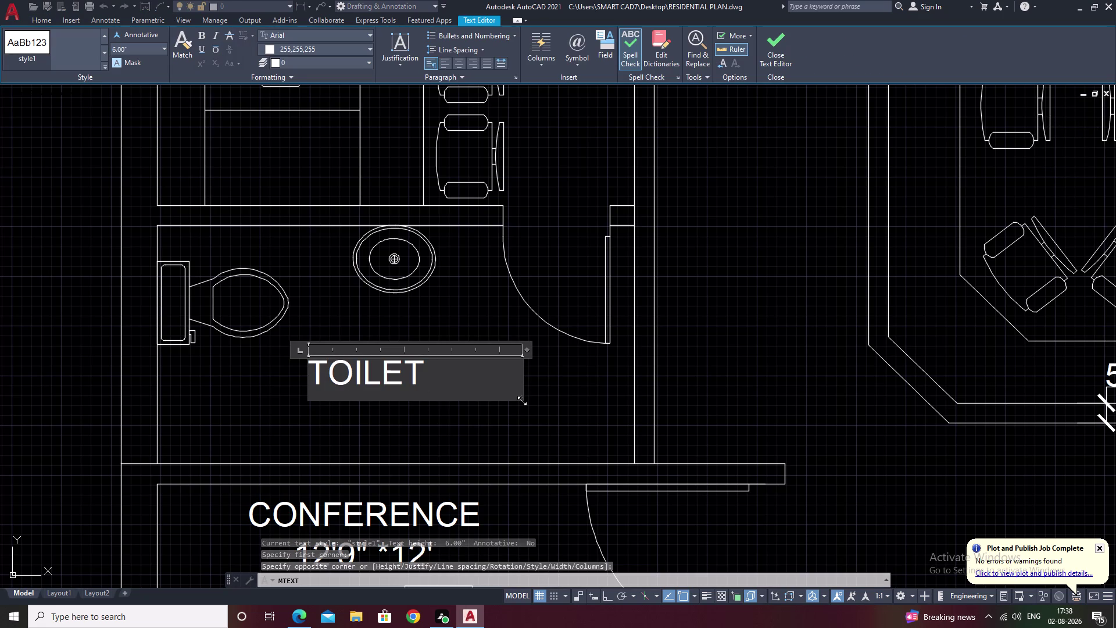
click(457, 62)
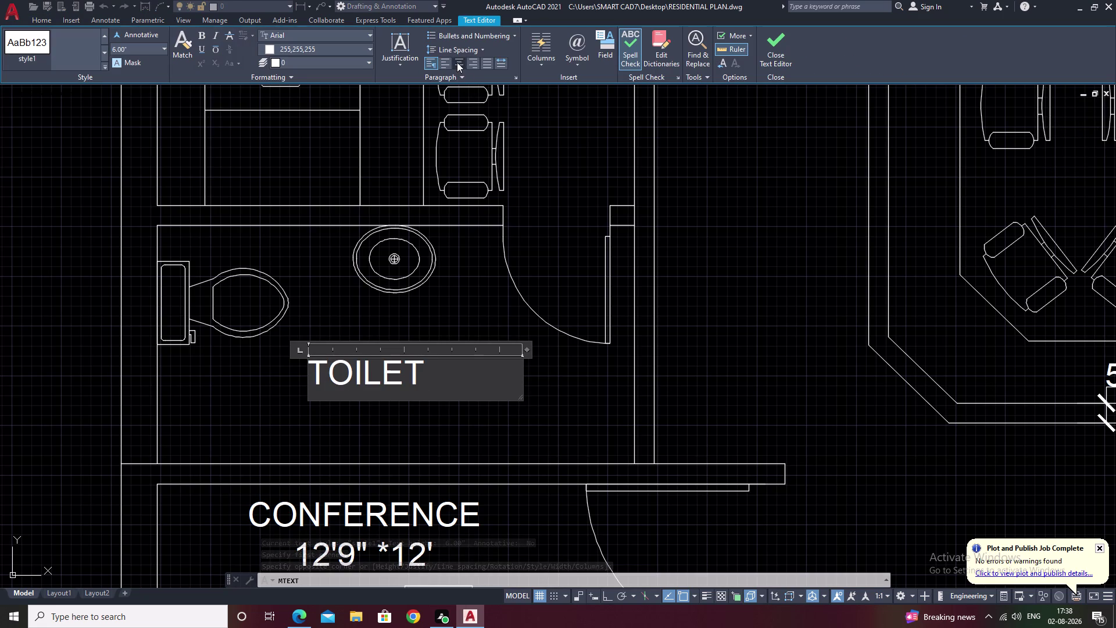
key(Return)
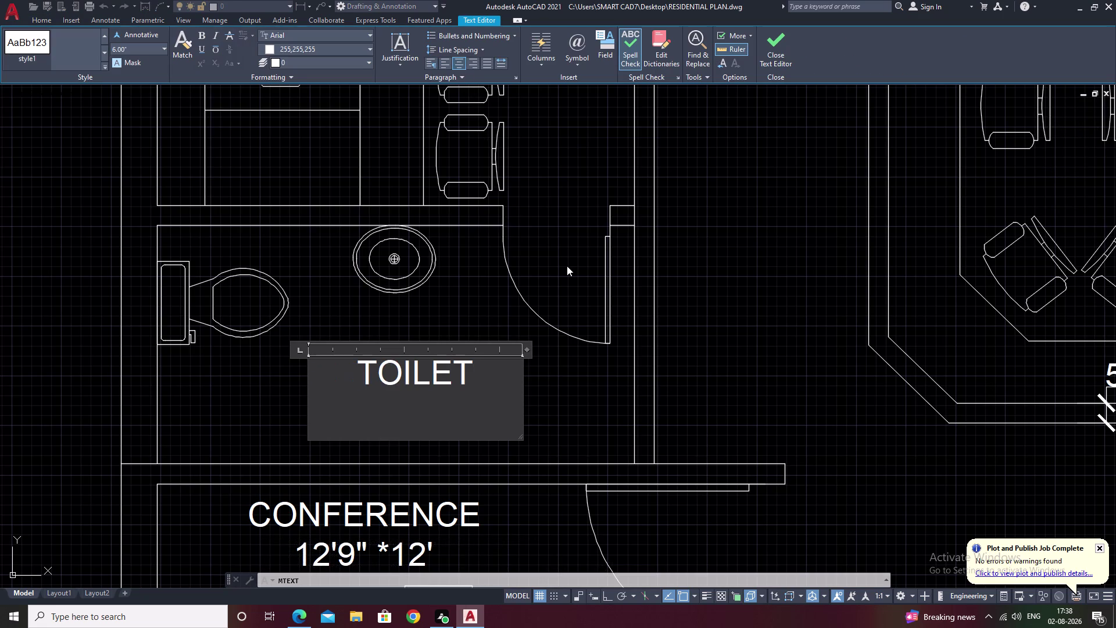
text(10')
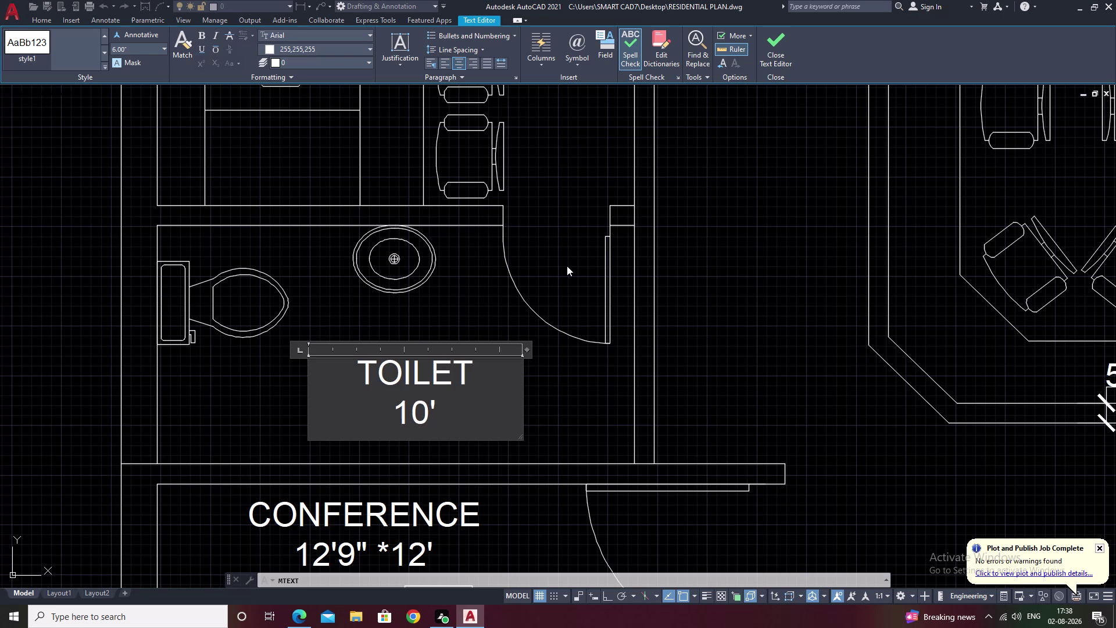
key(space)
text(* 5)
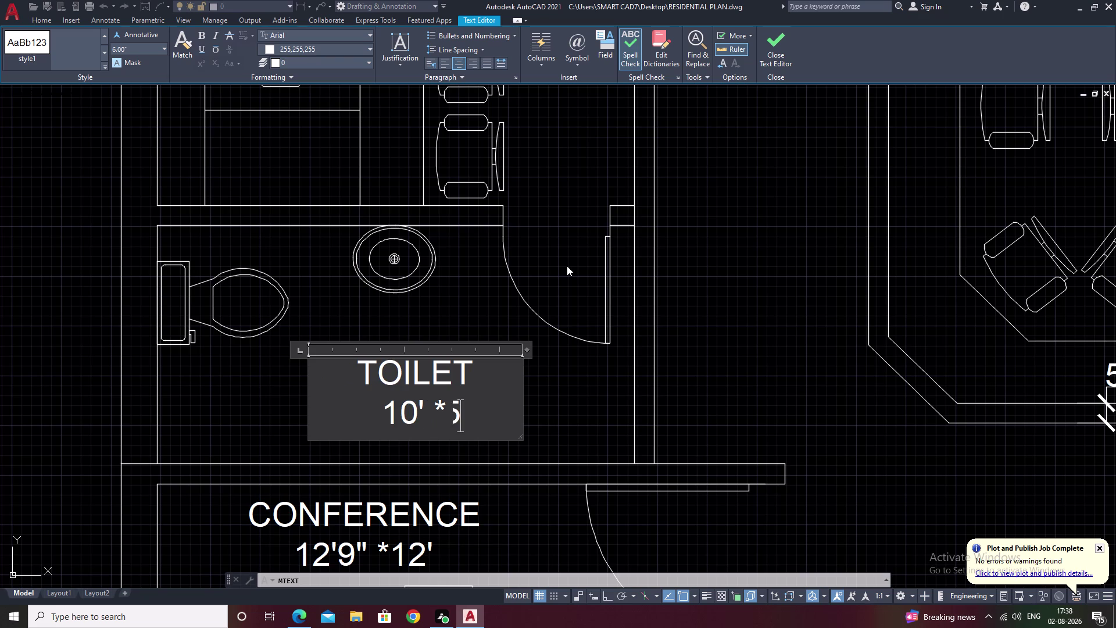
text(')
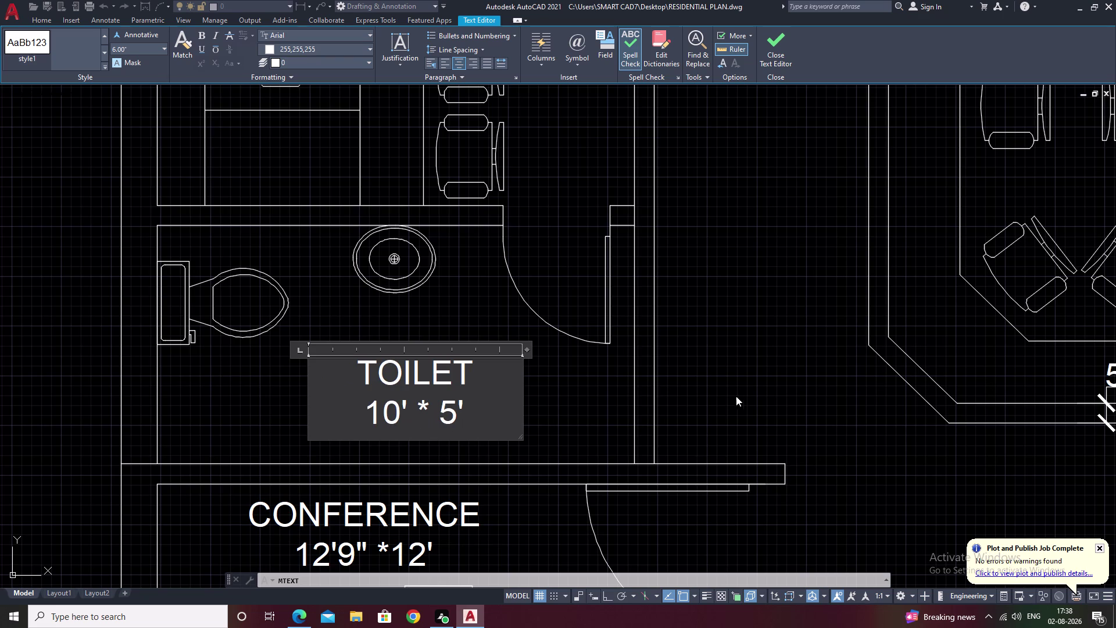
click(735, 390)
scroll(down, 3)
middle_drag(750, 398, 544, 382)
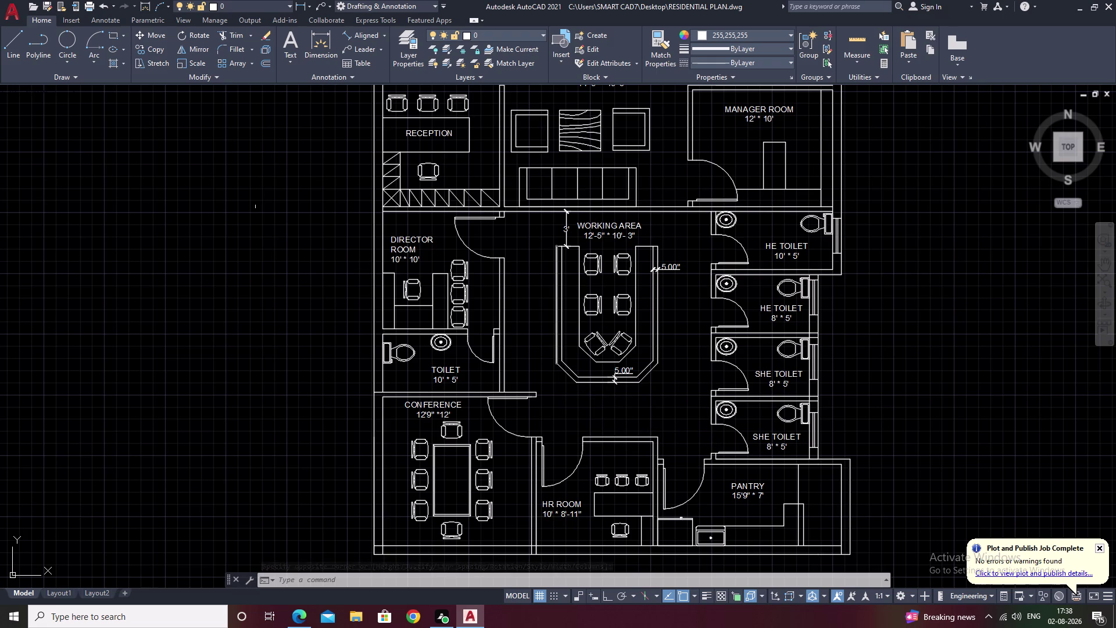
Start an aligned dimension across the toilet door opening, then cancel it.
click(370, 33)
scroll(up, 3)
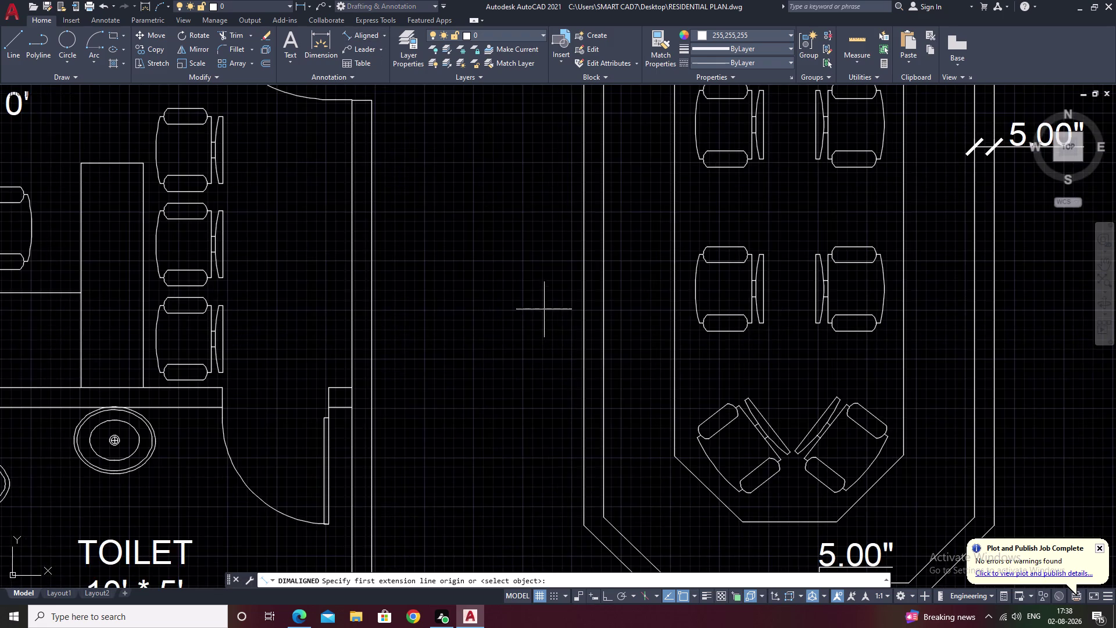
scroll(up, 3)
middle_drag(438, 354, 837, 225)
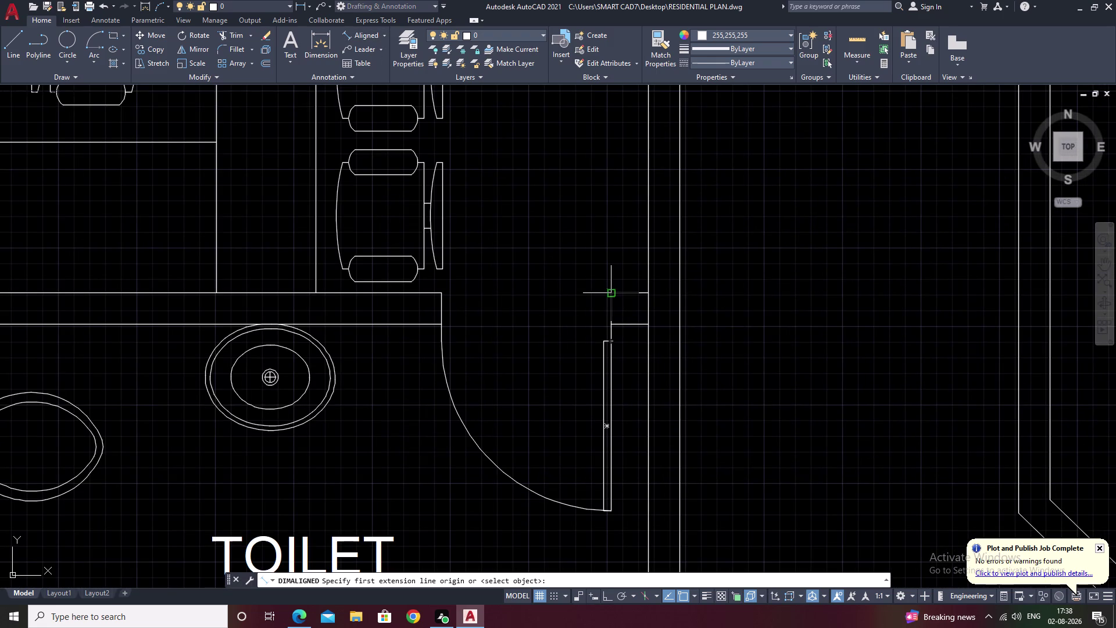
click(611, 296)
click(439, 294)
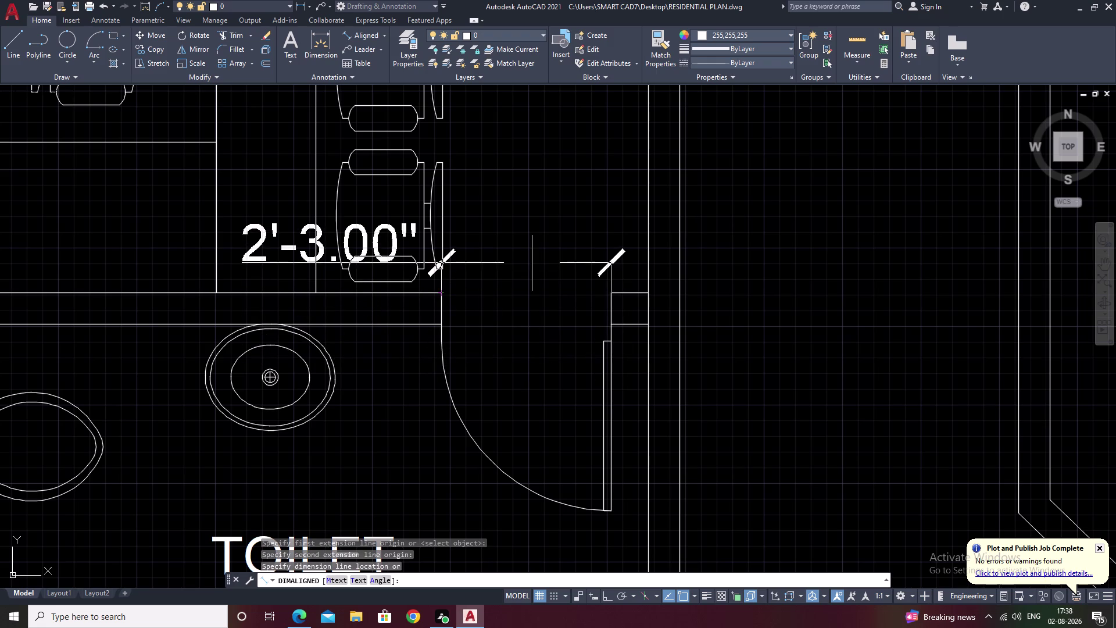
key(Escape)
Cancel another aligned dimension and switch the dimension type to Linear.
scroll(down, 3)
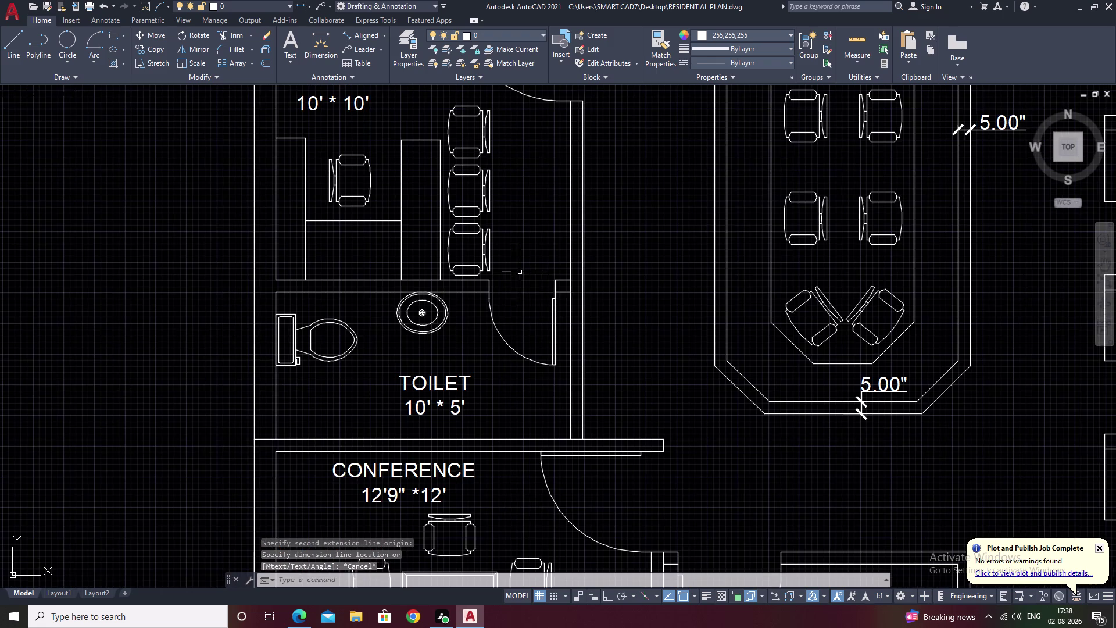
middle_drag(531, 293, 470, 297)
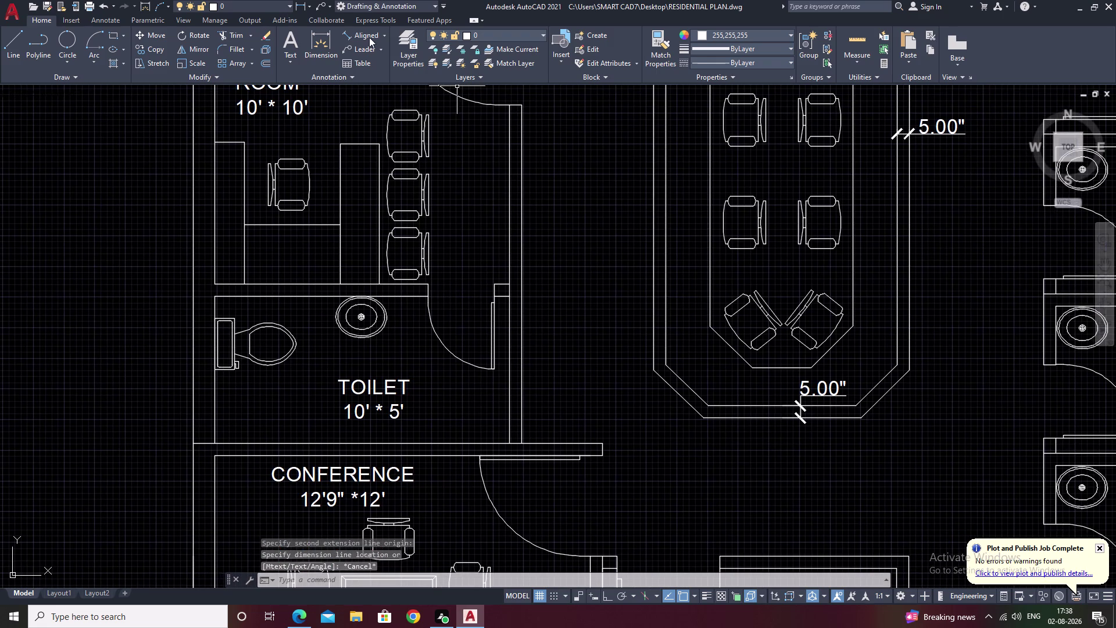
click(369, 37)
key(Escape)
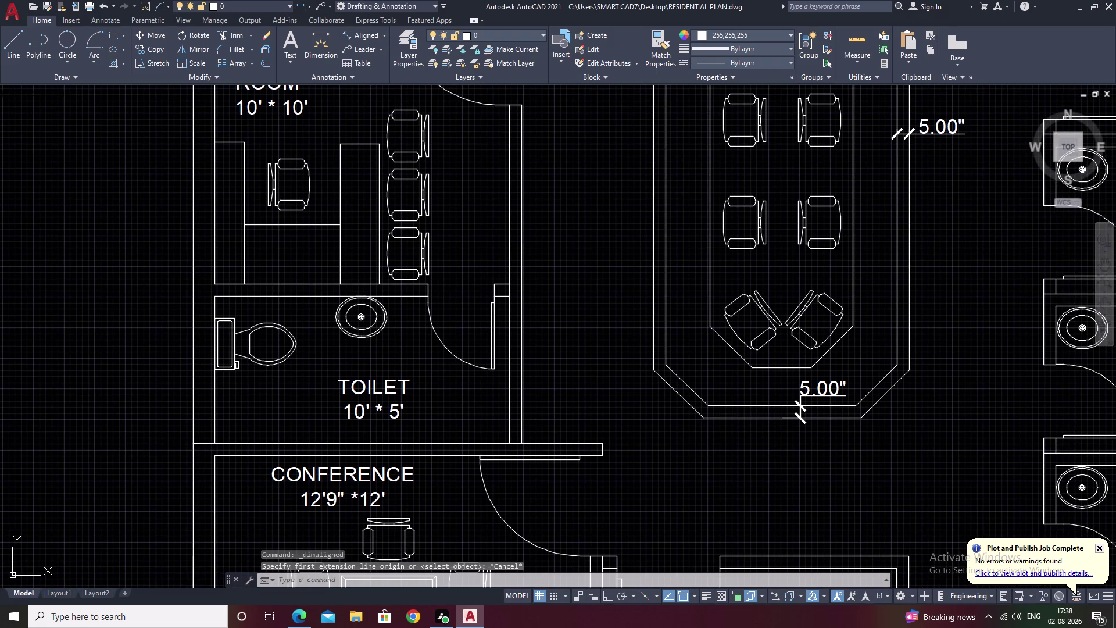
click(382, 34)
click(381, 51)
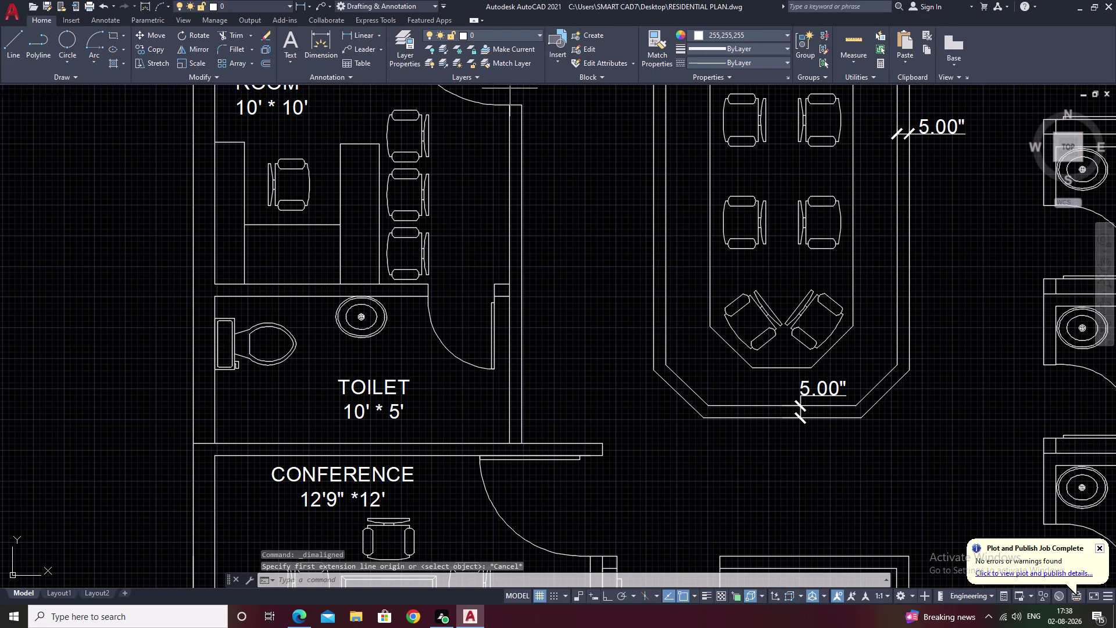
Cancel the linear dimension and open the Dimension Style Manager with D.
text(D)
key(space)
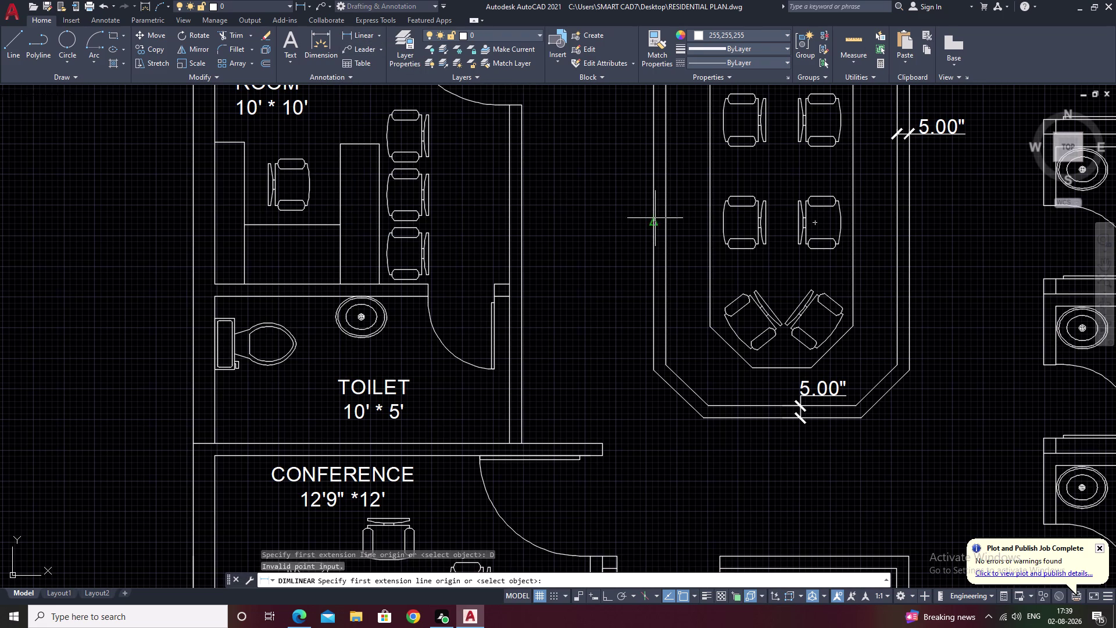
key(Escape)
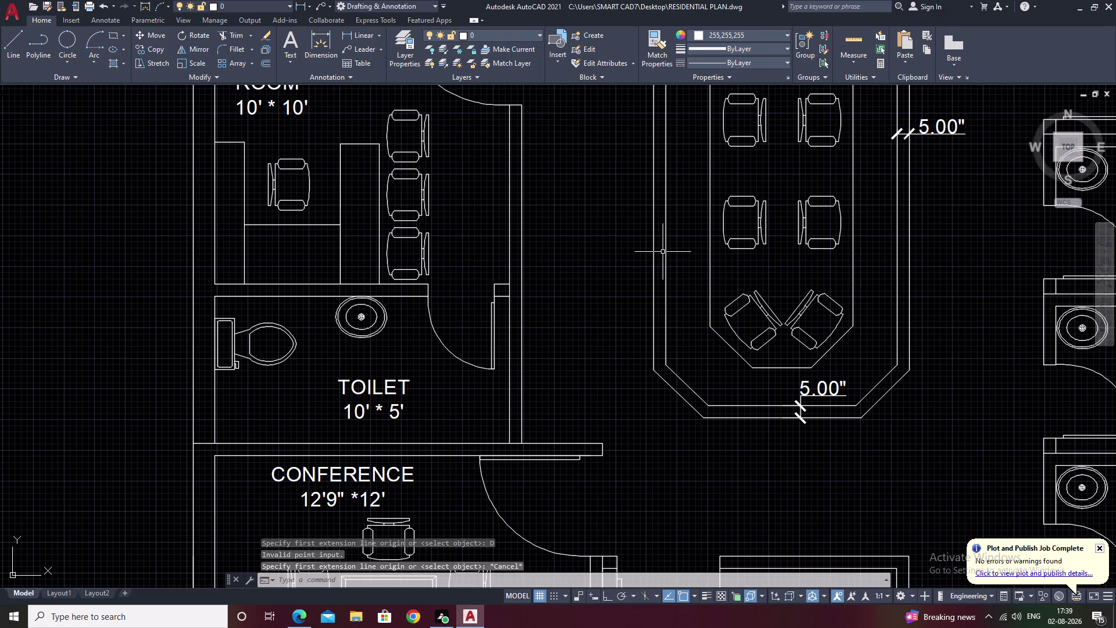
text(D)
key(space)
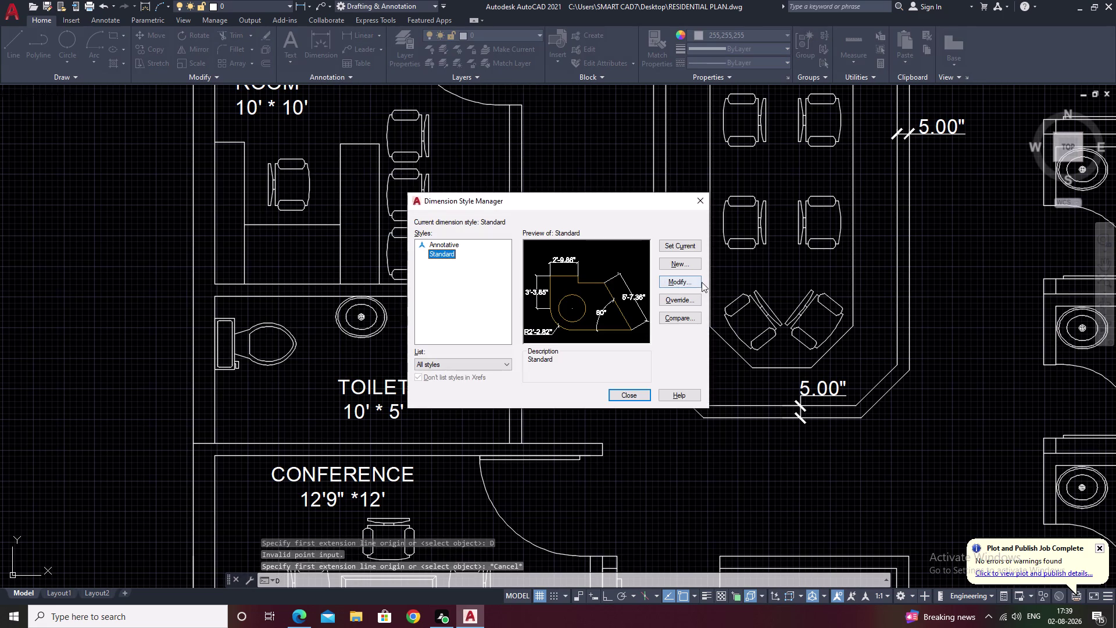
Set Standard style text to 'Aligned with dimension line', confirm and close the manager.
click(692, 281)
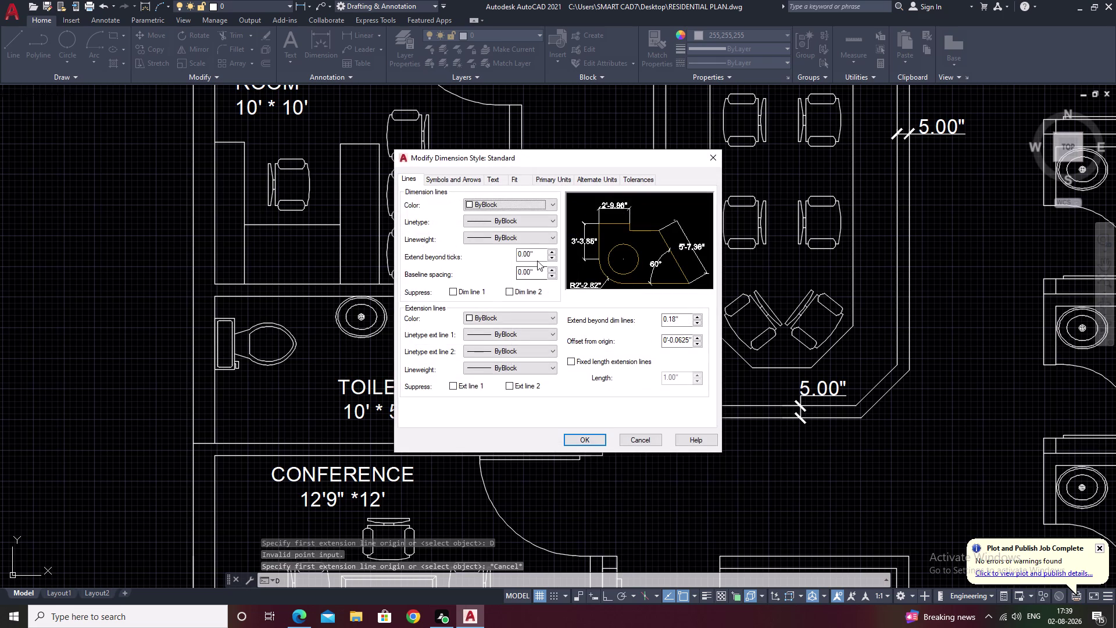
click(499, 180)
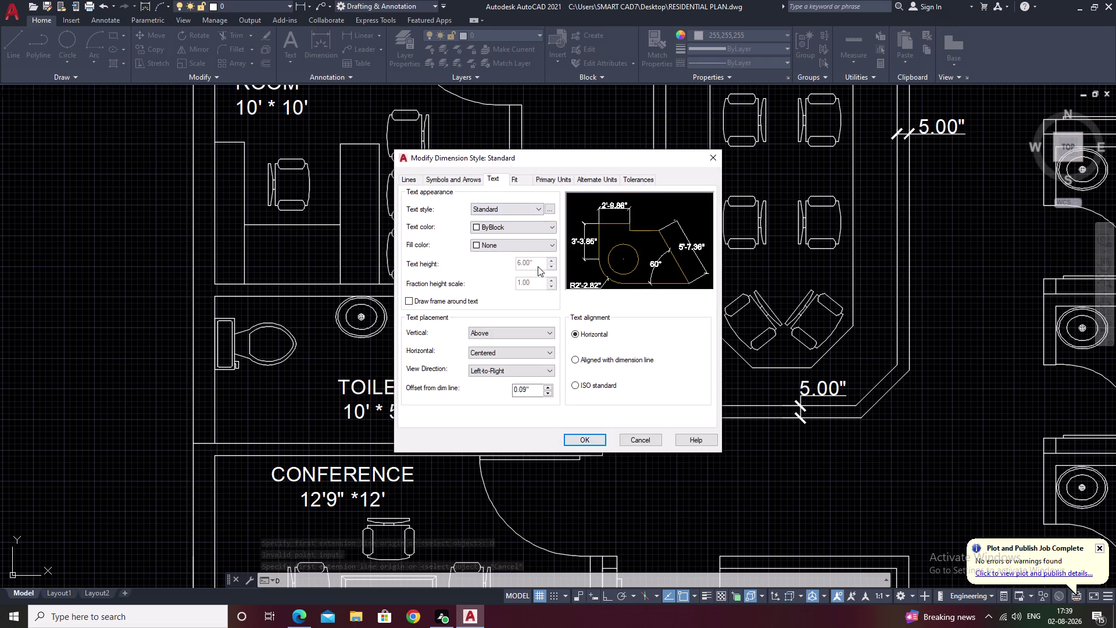
click(573, 359)
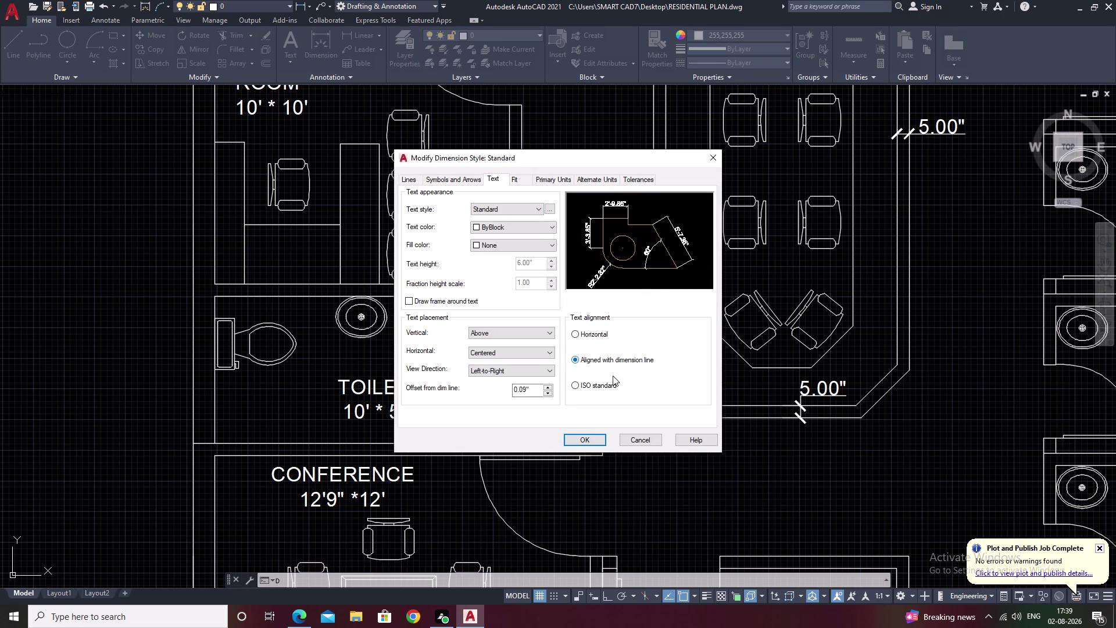
click(583, 442)
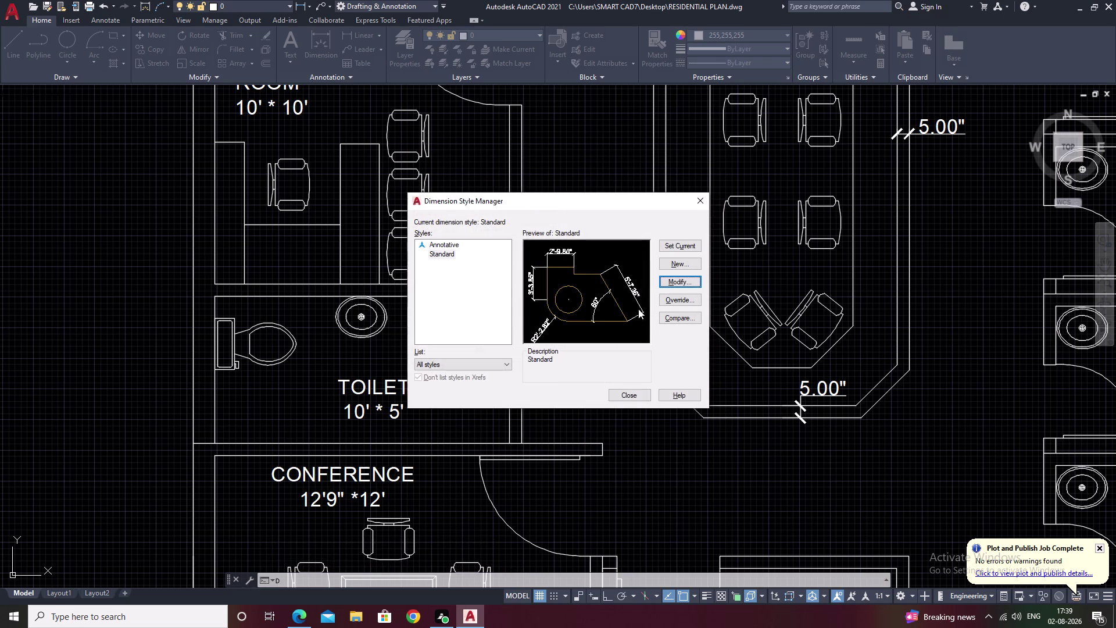
click(677, 280)
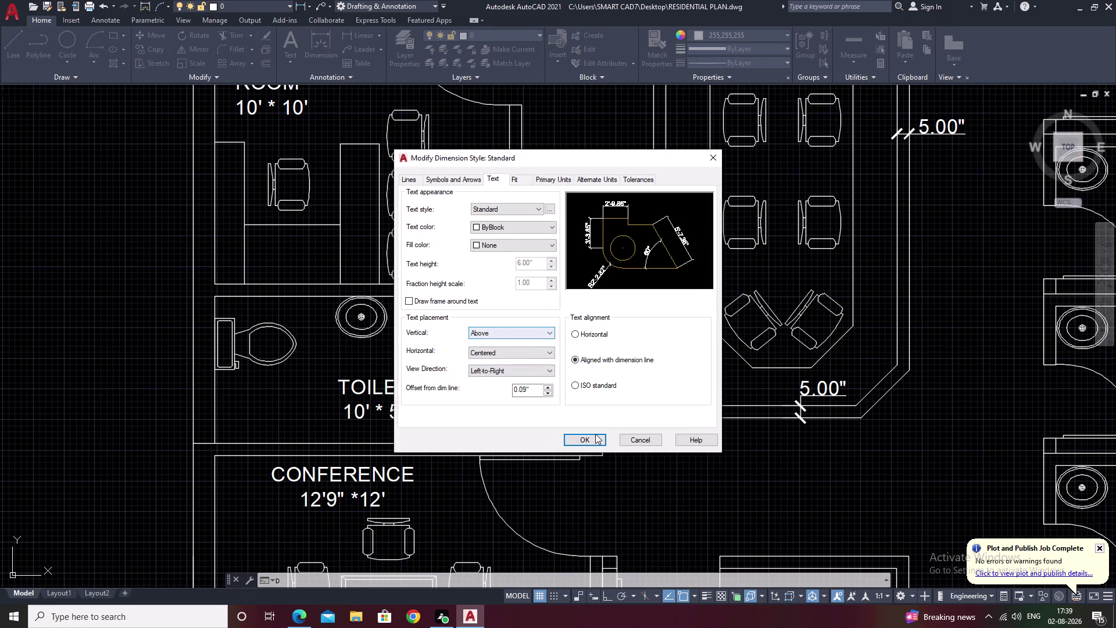
click(587, 443)
click(637, 394)
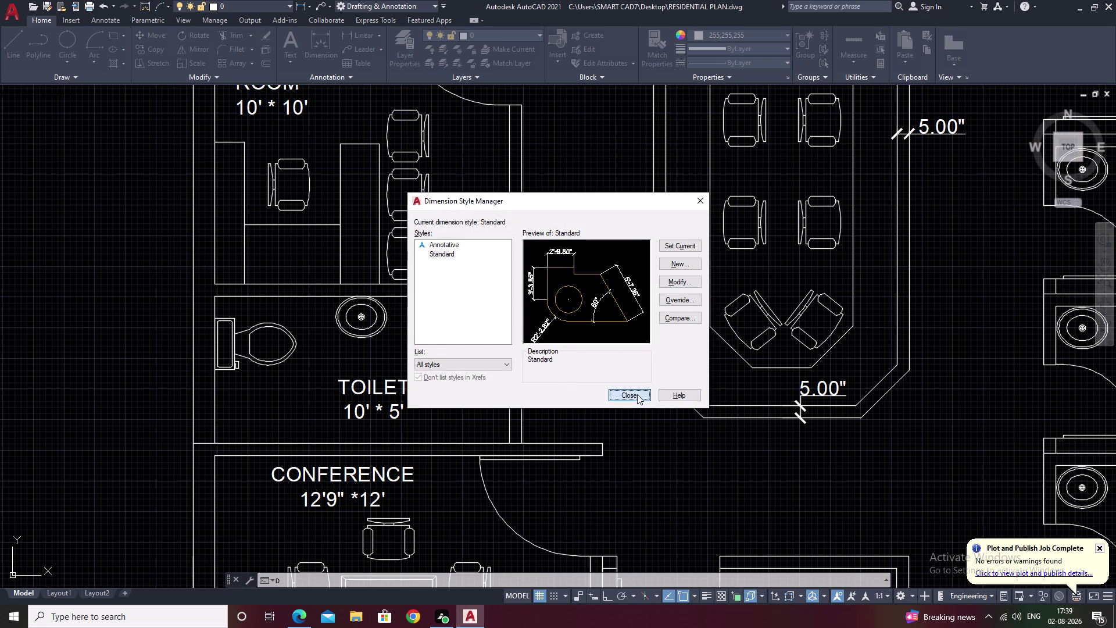
Change style1 text height to 5 in the Text Style dialog, apply and close.
text(ST)
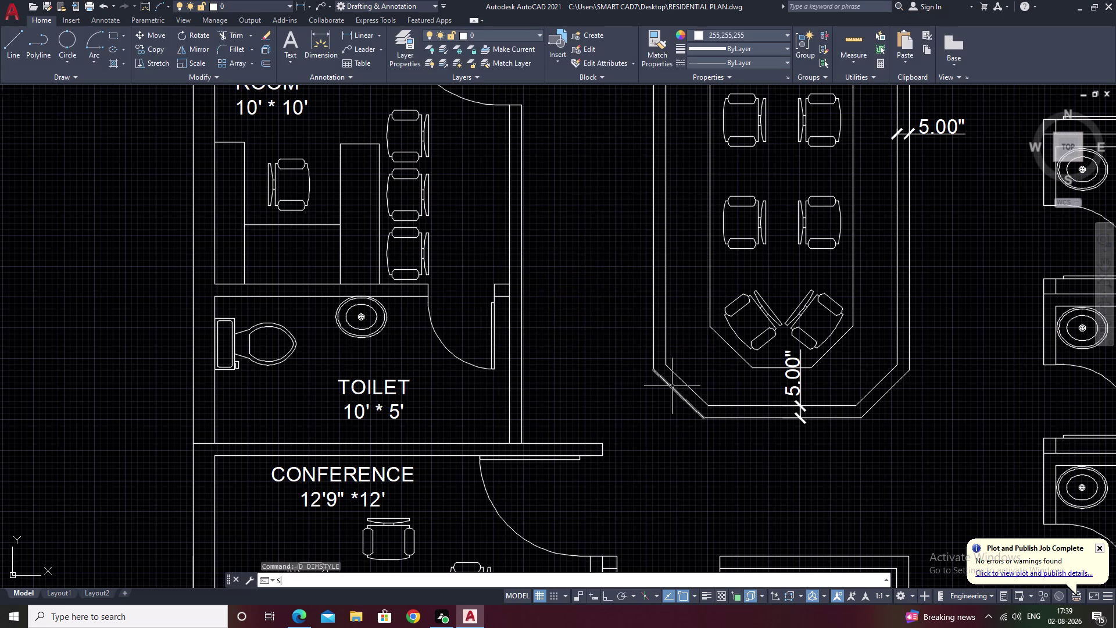
text(Y)
key(space)
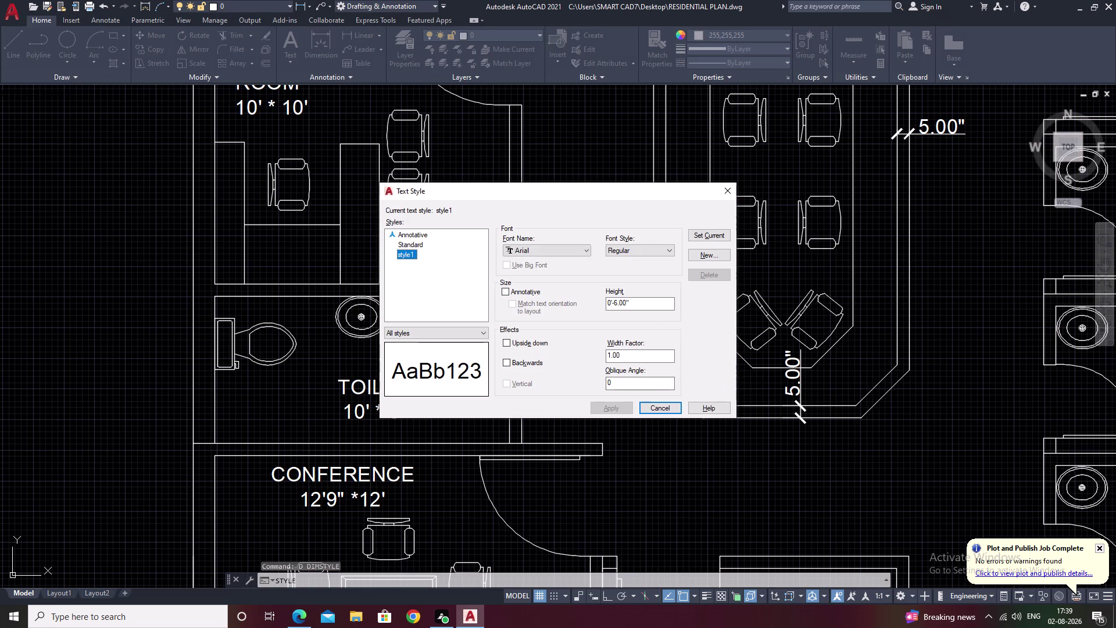
drag(640, 304, 549, 300)
key(BackSpace)
key(5)
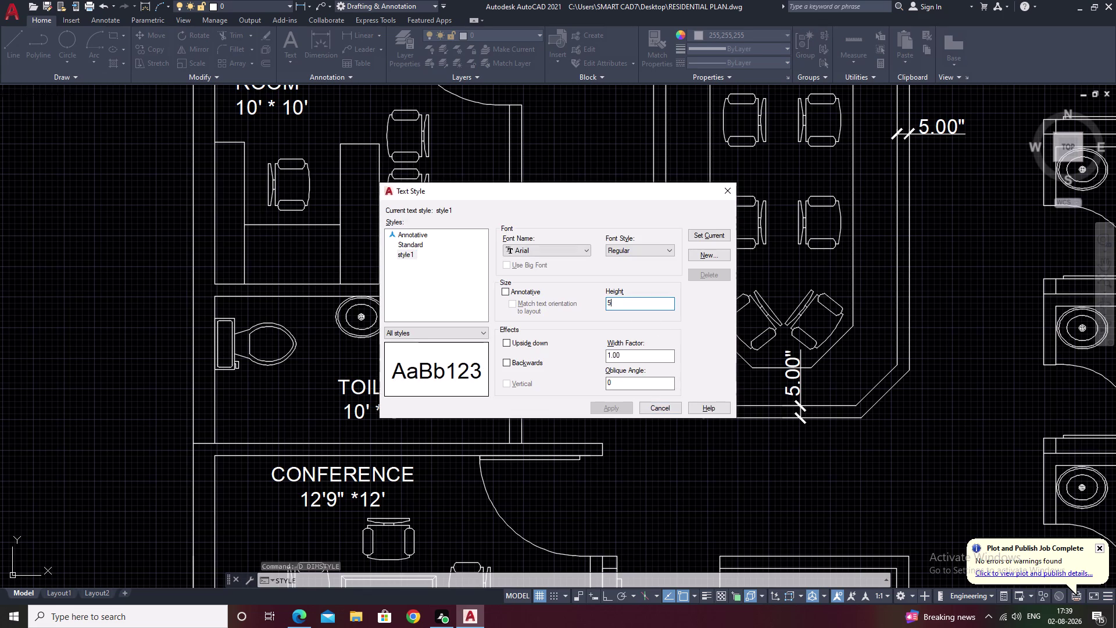
click(616, 411)
click(625, 449)
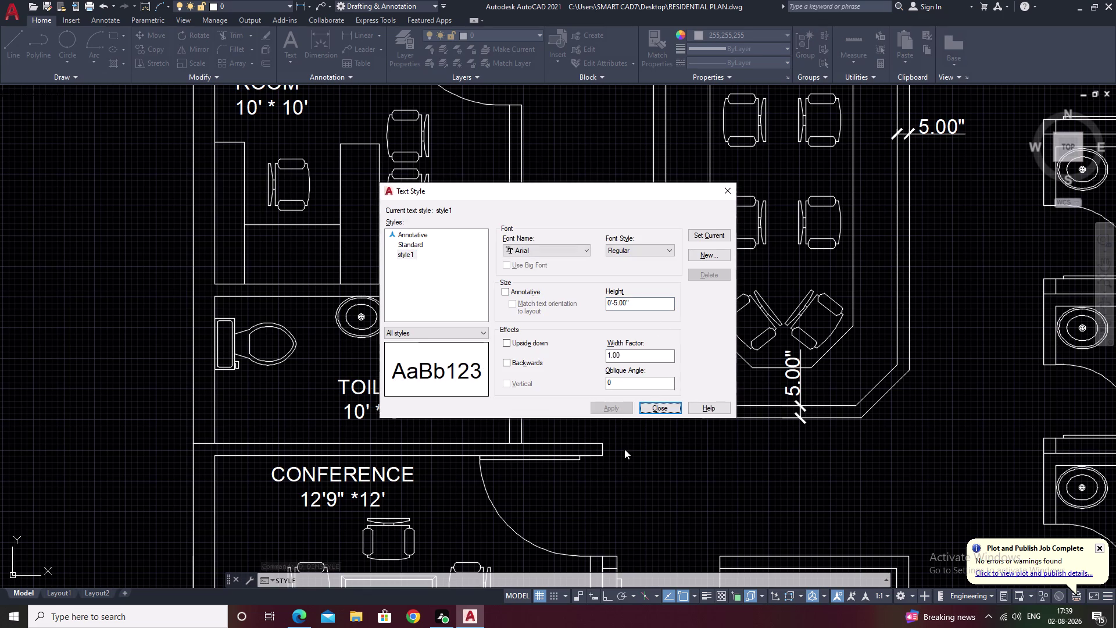
click(725, 189)
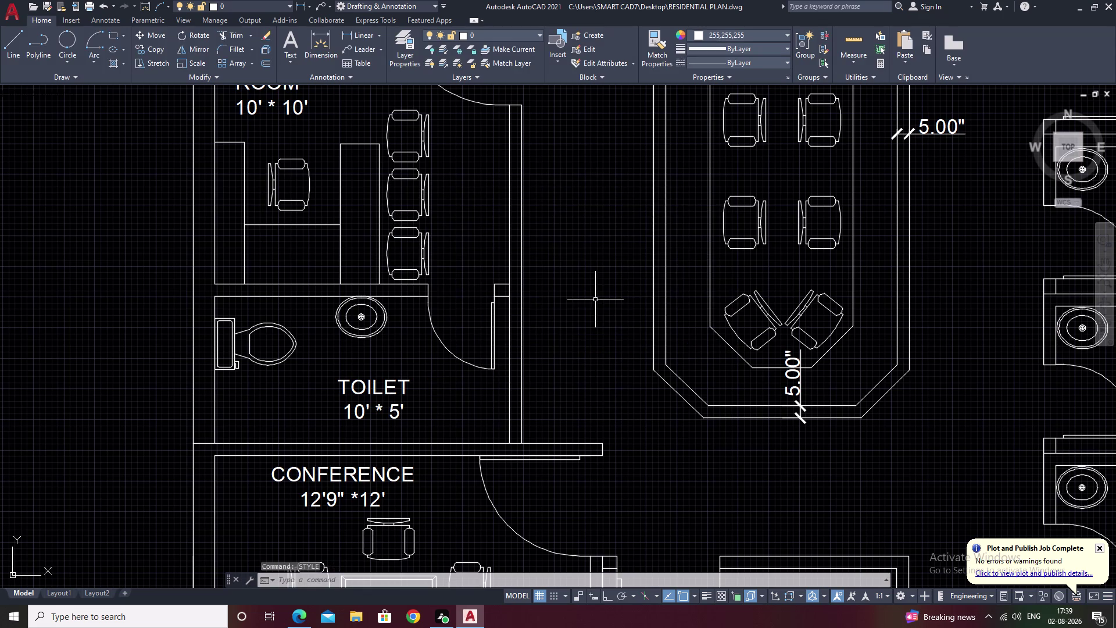
Reopen the Text Style dialog to check the height, then close it unchanged.
middle_drag(587, 302, 679, 316)
key(space)
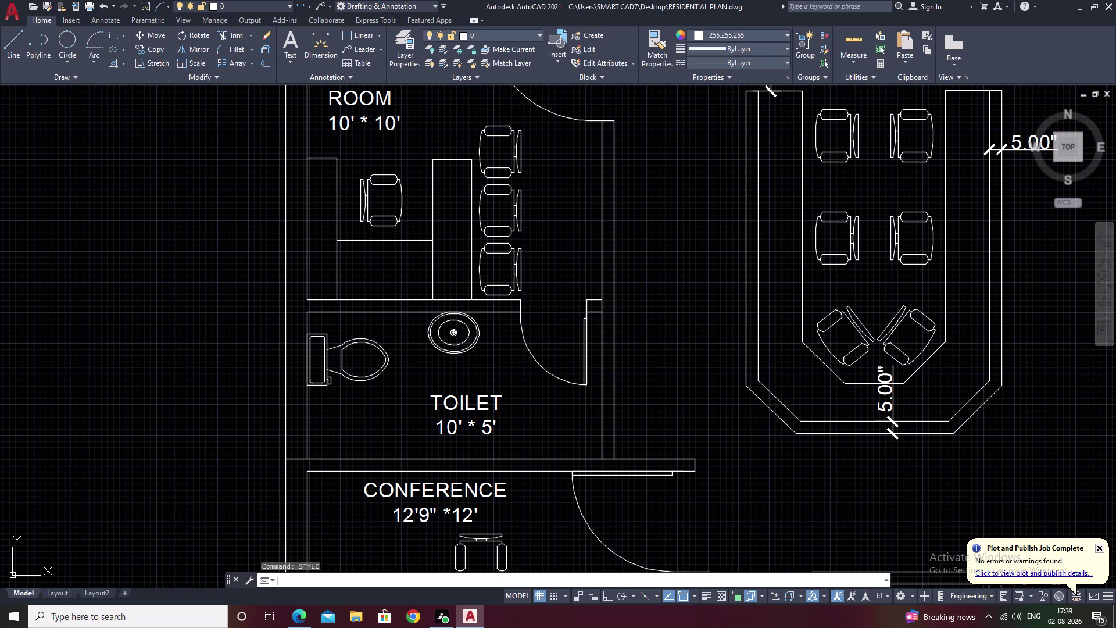
click(731, 188)
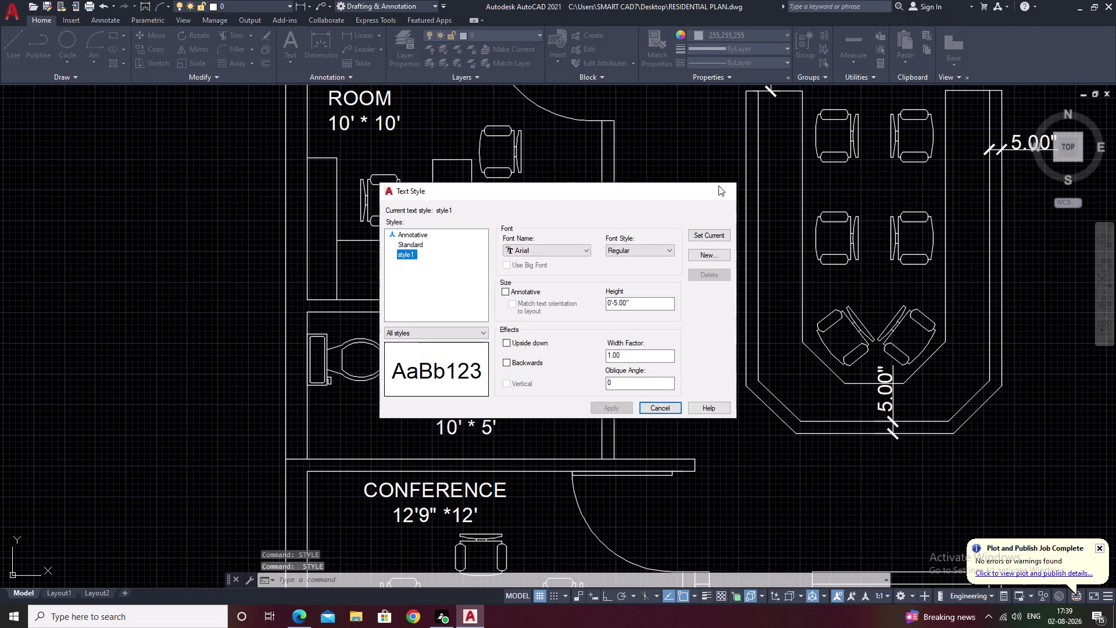
click(356, 36)
Place a 2'-3.00" linear dimension above the toilet door opening.
scroll(up, 3)
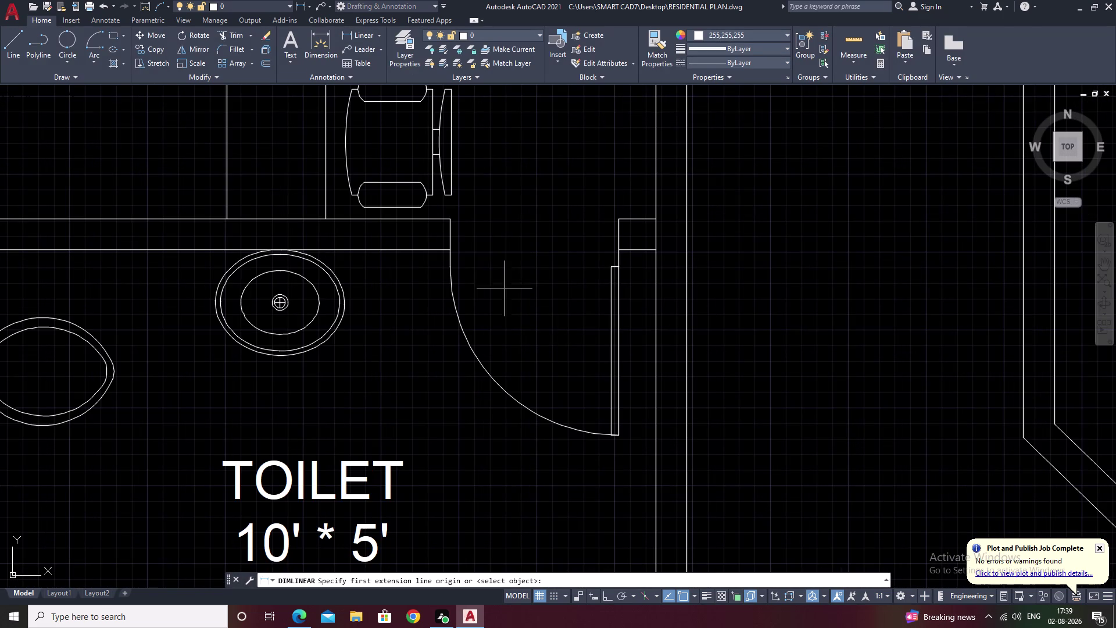
click(452, 216)
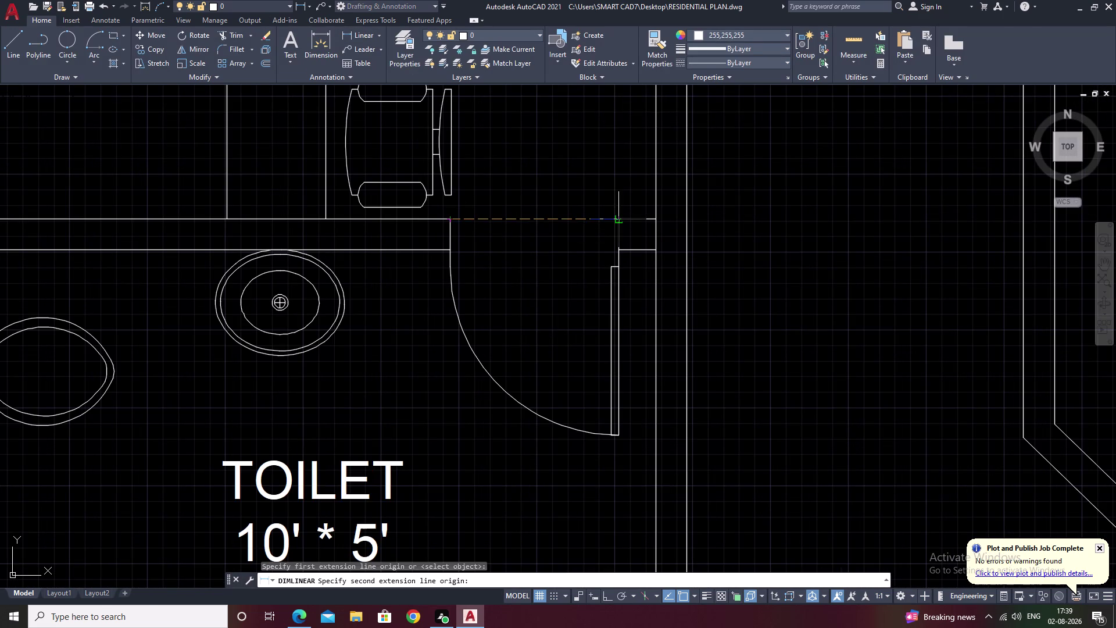
click(619, 220)
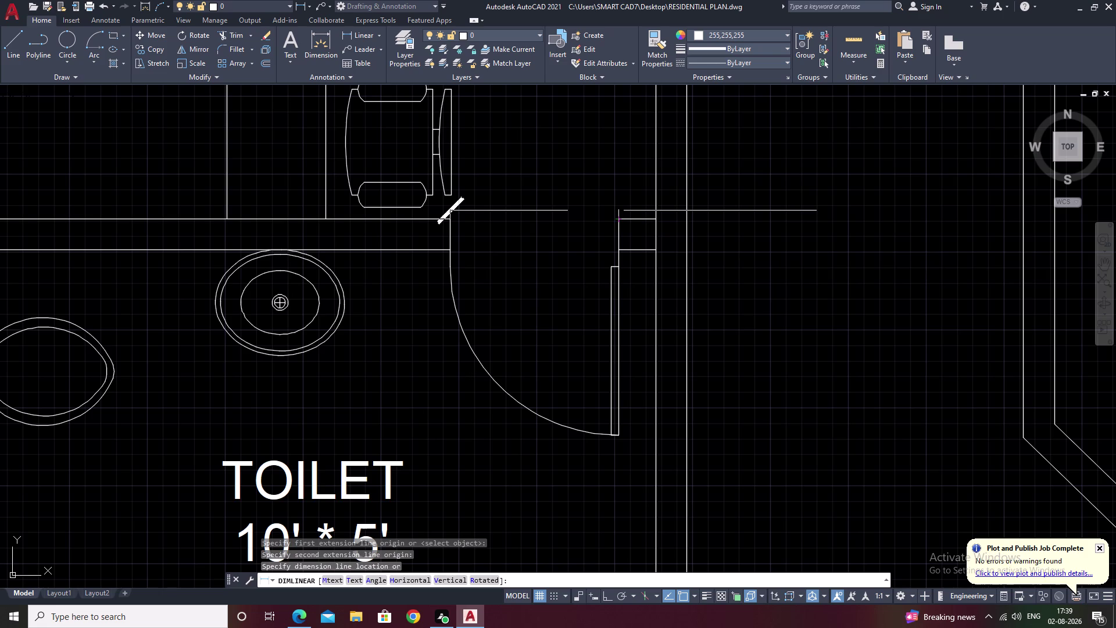
click(596, 211)
scroll(down, 3)
End the dimension command and reopen the dimension style settings with D.
middle_drag(837, 287, 547, 364)
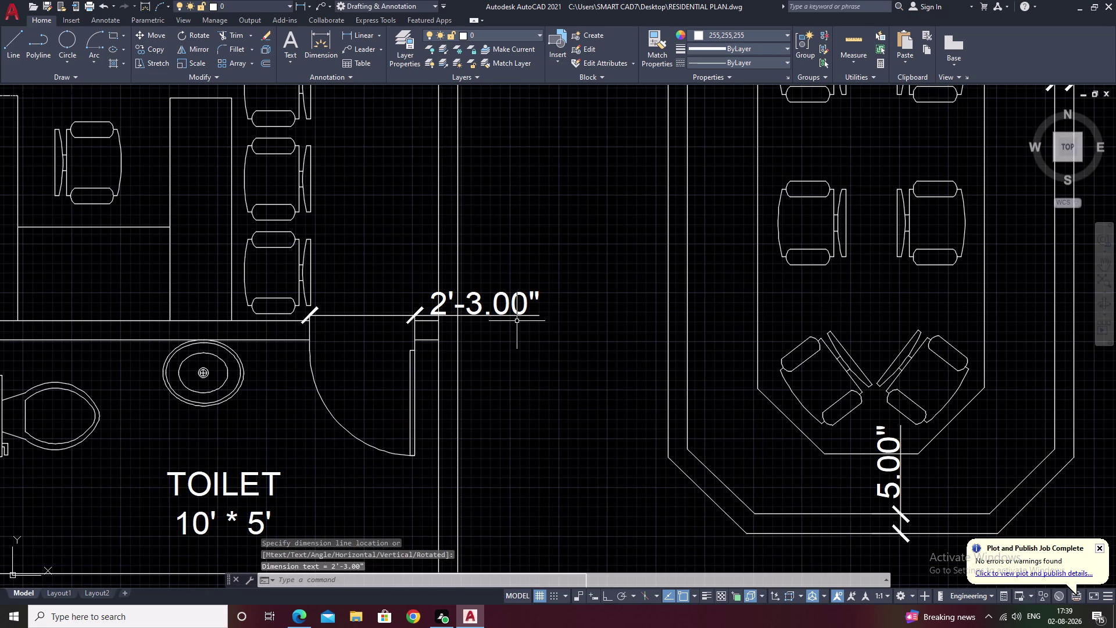
scroll(up, 3)
scroll(down, 3)
key(Escape)
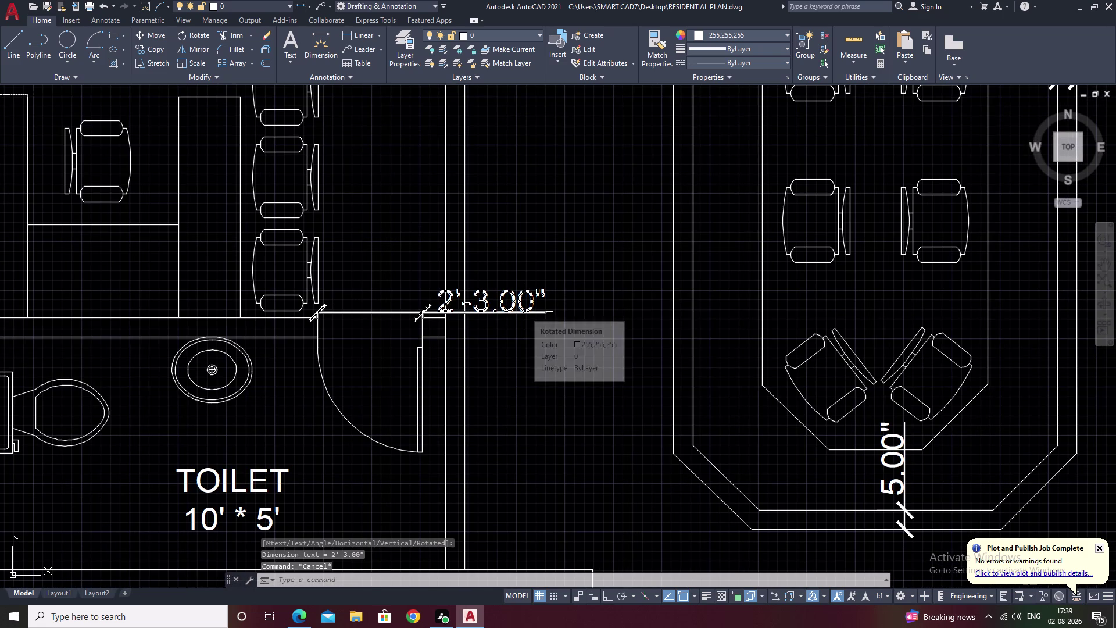
text(D)
key(space)
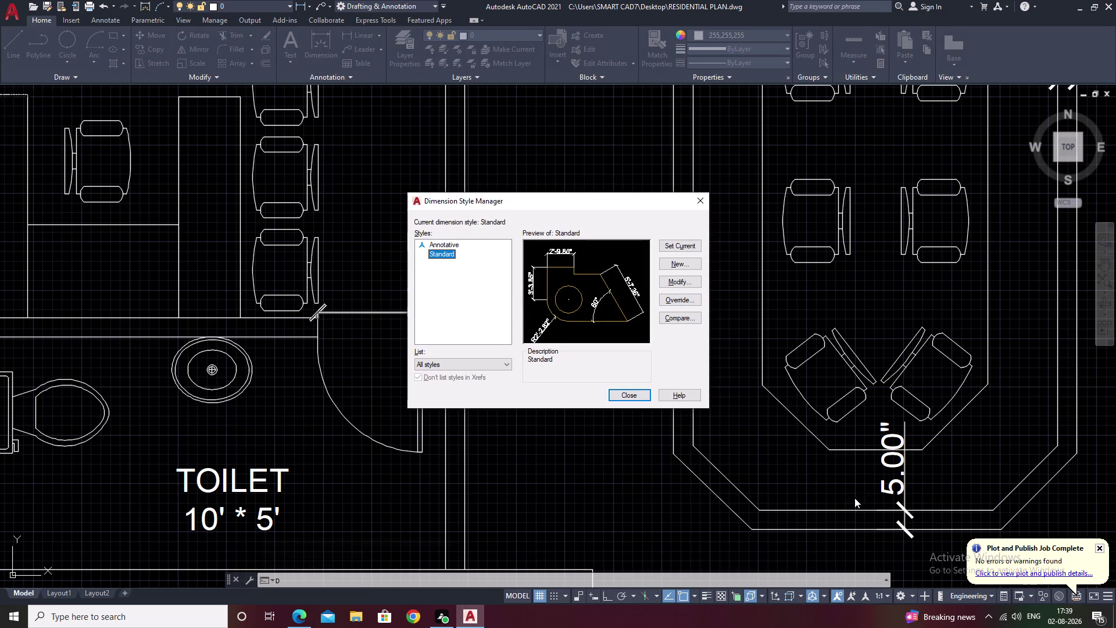
Set the Standard style's extension-line overshoot and origin offset both to 0.00.
click(685, 282)
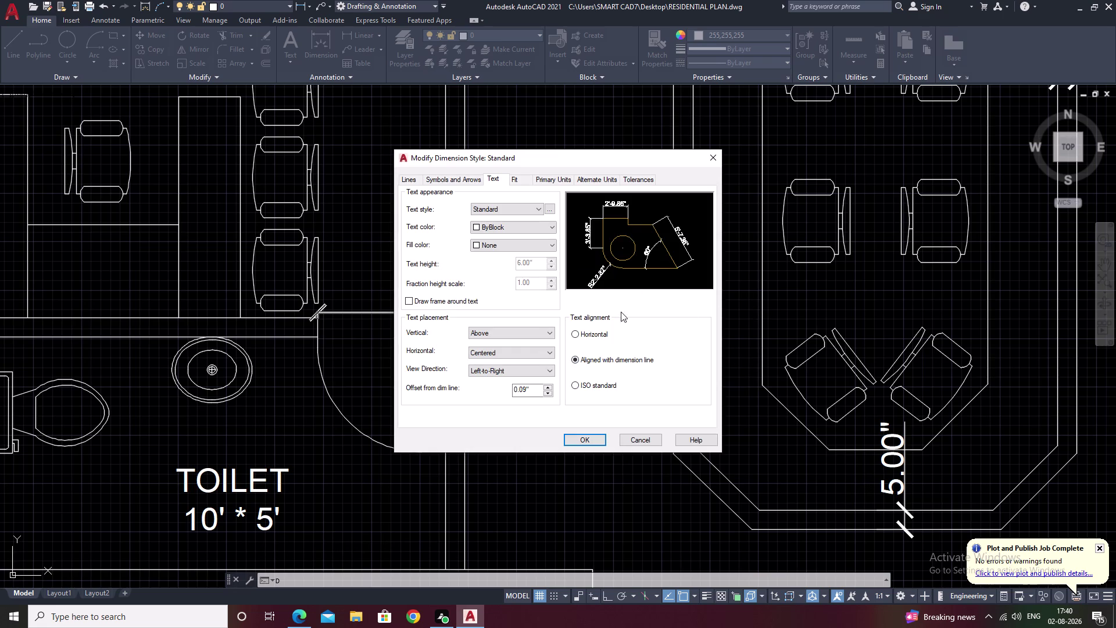
scroll(up, 3)
click(431, 180)
click(415, 181)
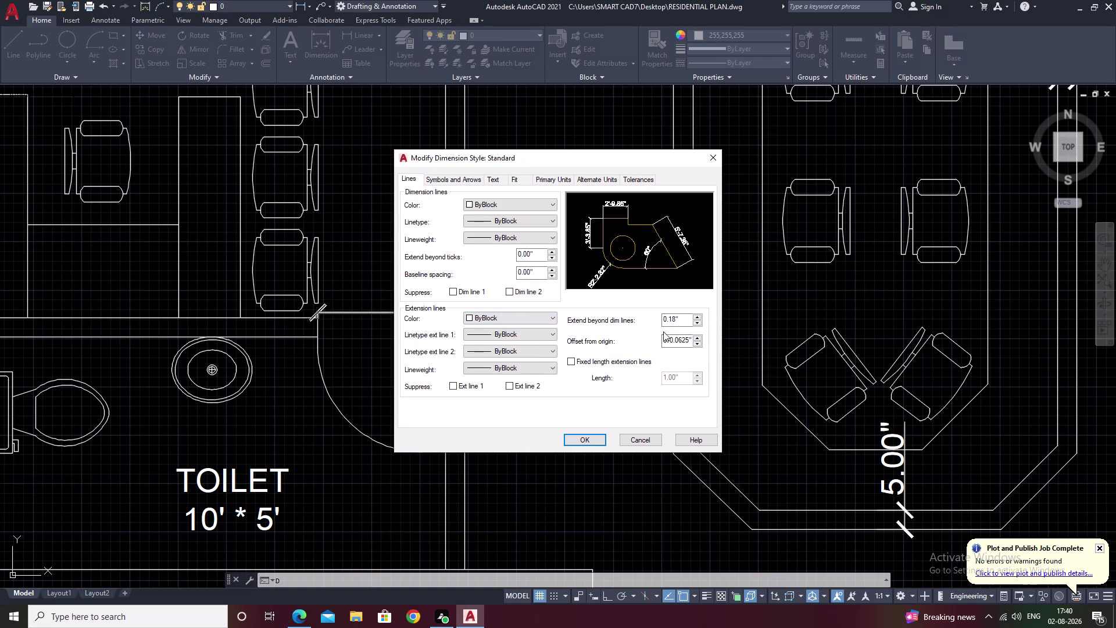
click(695, 318)
triple_click(696, 321)
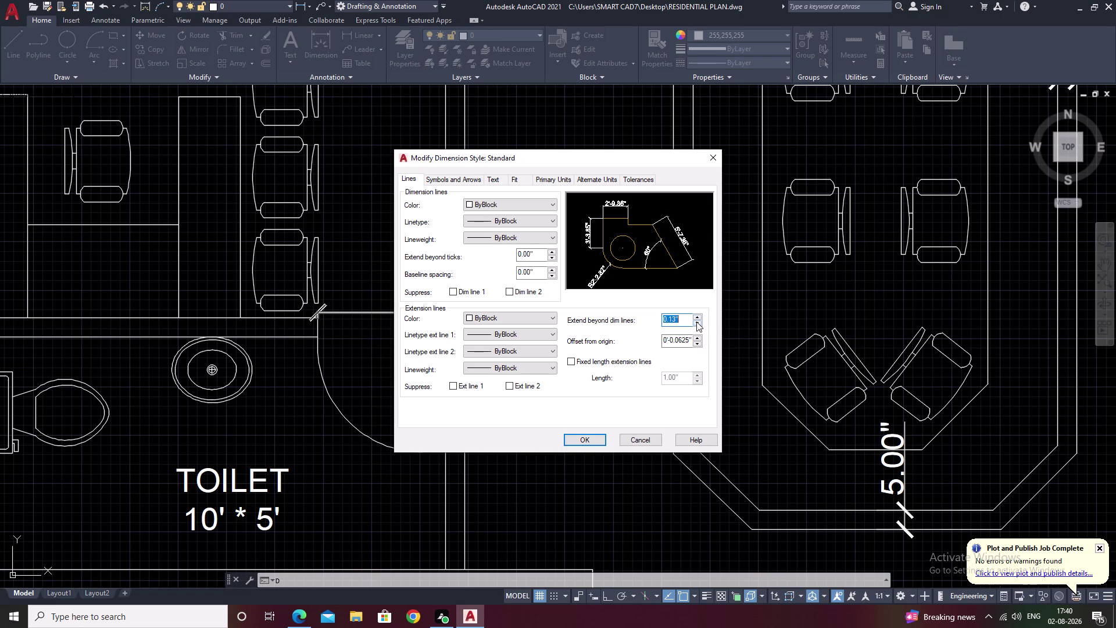
triple_click(696, 321)
click(697, 321)
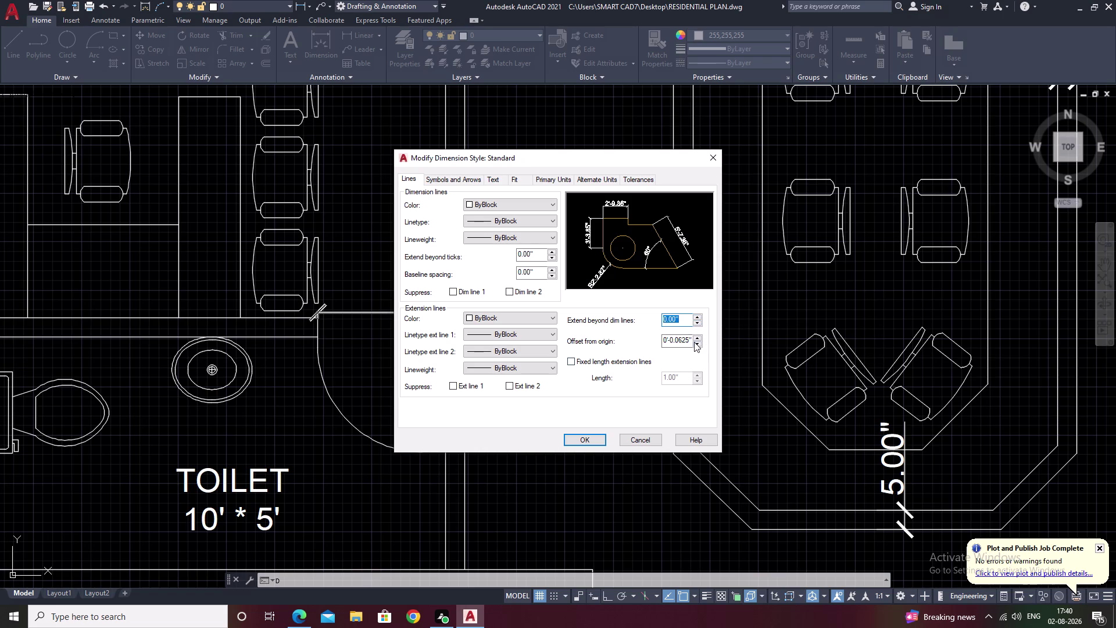
triple_click(697, 342)
click(697, 342)
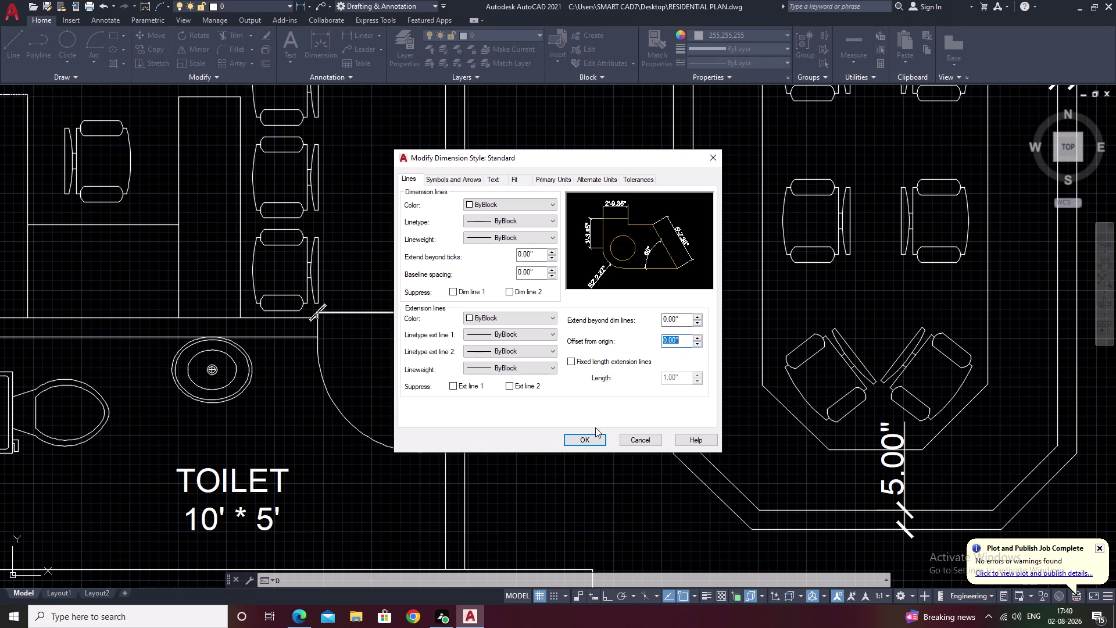
click(587, 442)
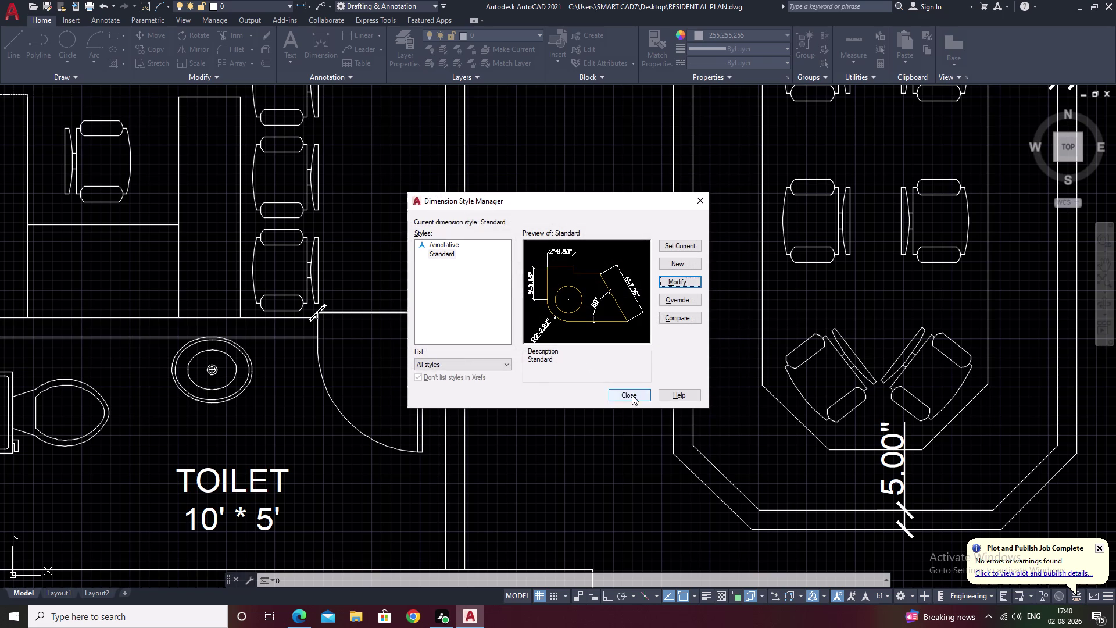
click(632, 395)
Inspect the 2'-3.00" toilet door dimension up close, then reopen the Dimension Style Manager.
scroll(down, 3)
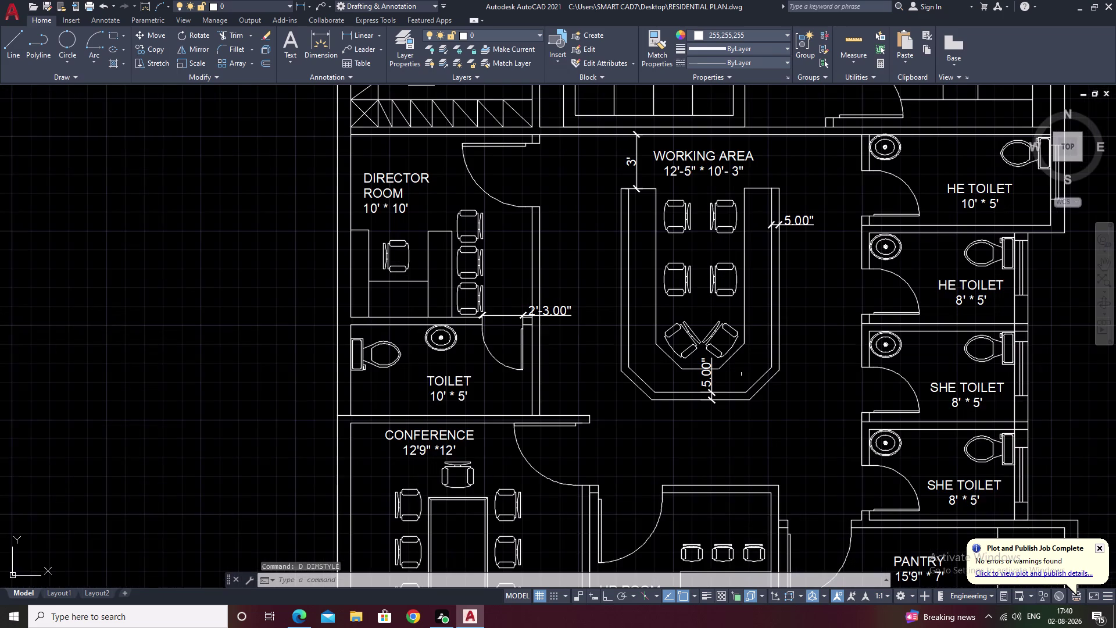
middle_drag(743, 374, 601, 405)
middle_drag(725, 357, 644, 382)
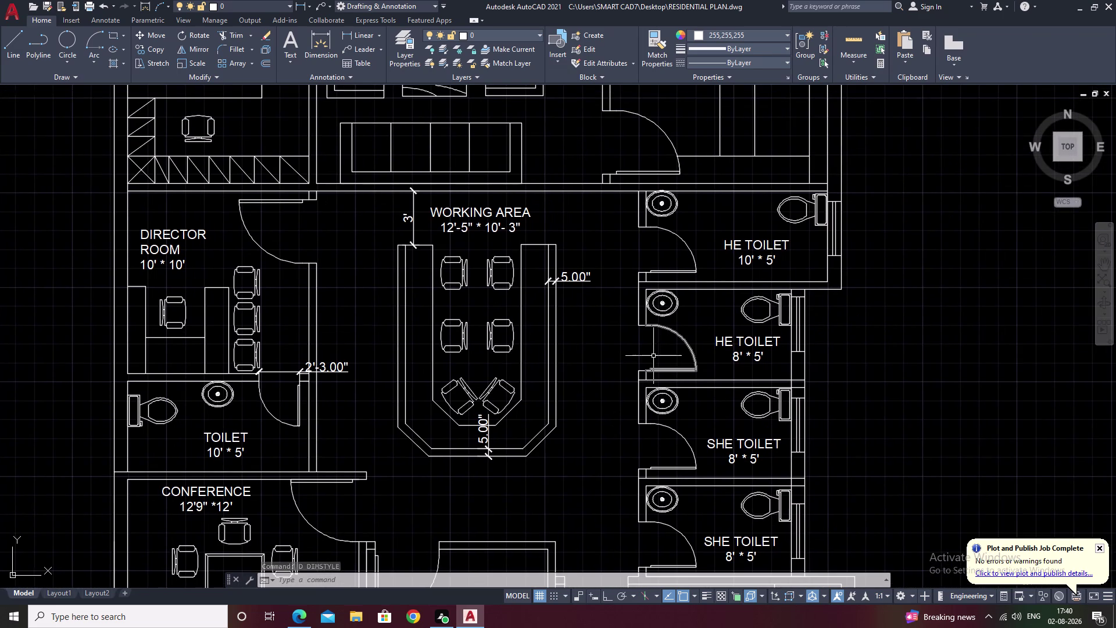
scroll(up, 3)
scroll(down, 3)
middle_drag(596, 310, 703, 249)
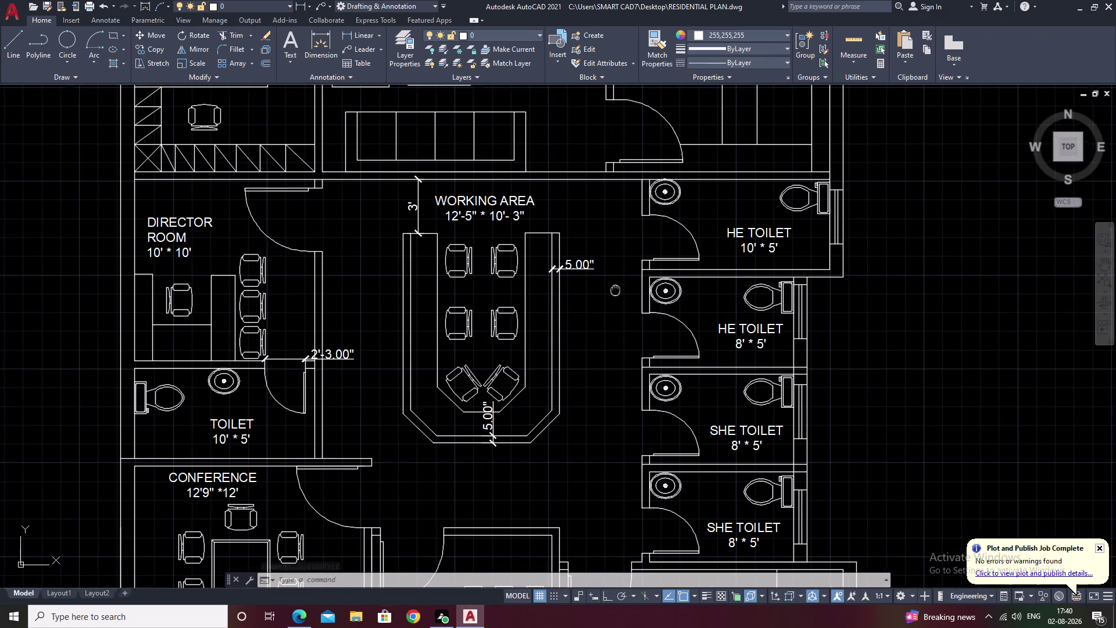
middle_drag(702, 250, 707, 248)
scroll(up, 3)
scroll(up, 3)
scroll(down, 3)
scroll(down, 3)
middle_drag(645, 335, 555, 372)
scroll(up, 3)
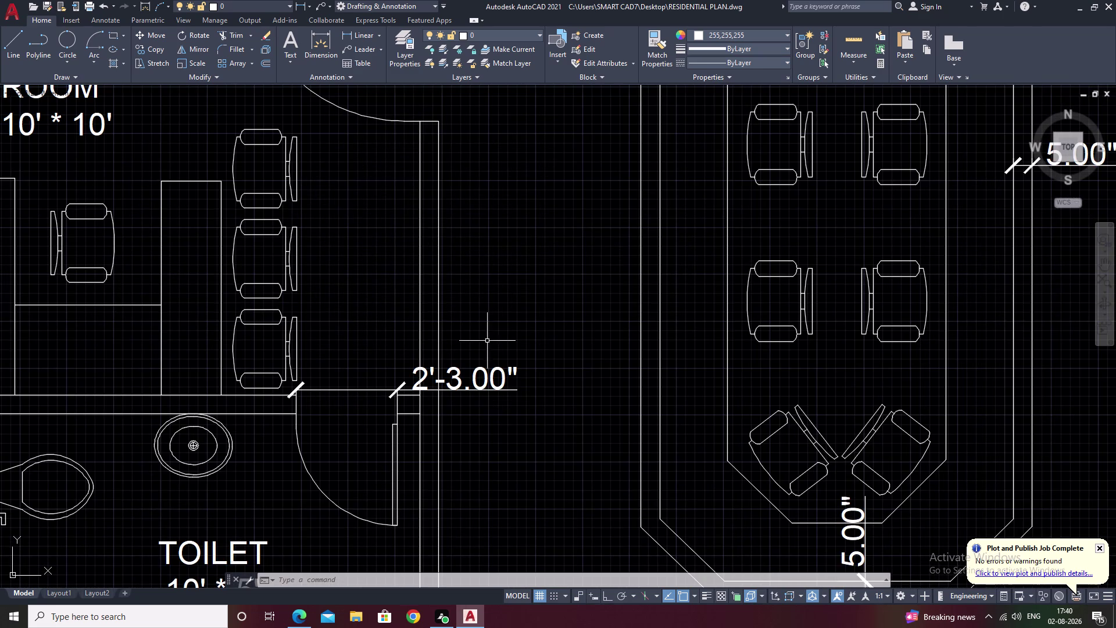
scroll(up, 3)
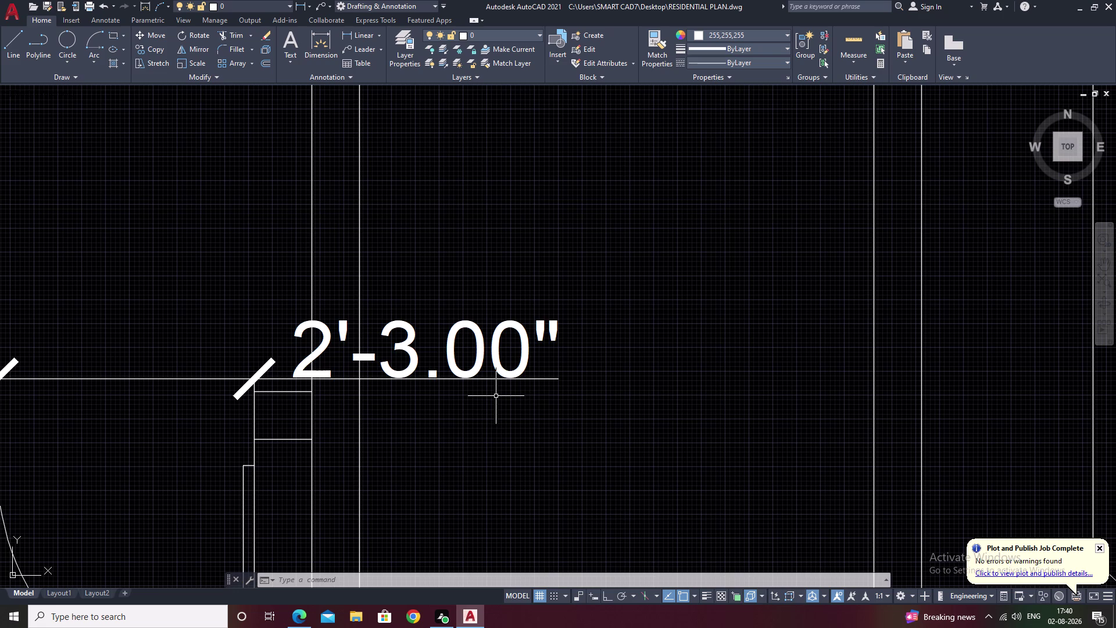
scroll(down, 3)
text(D)
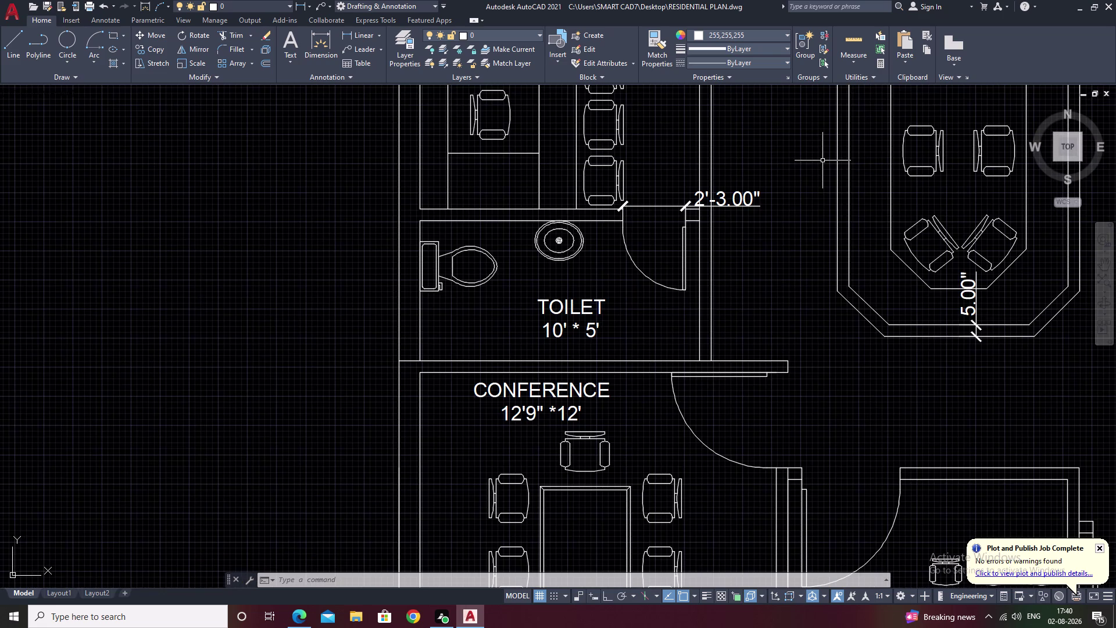
key(space)
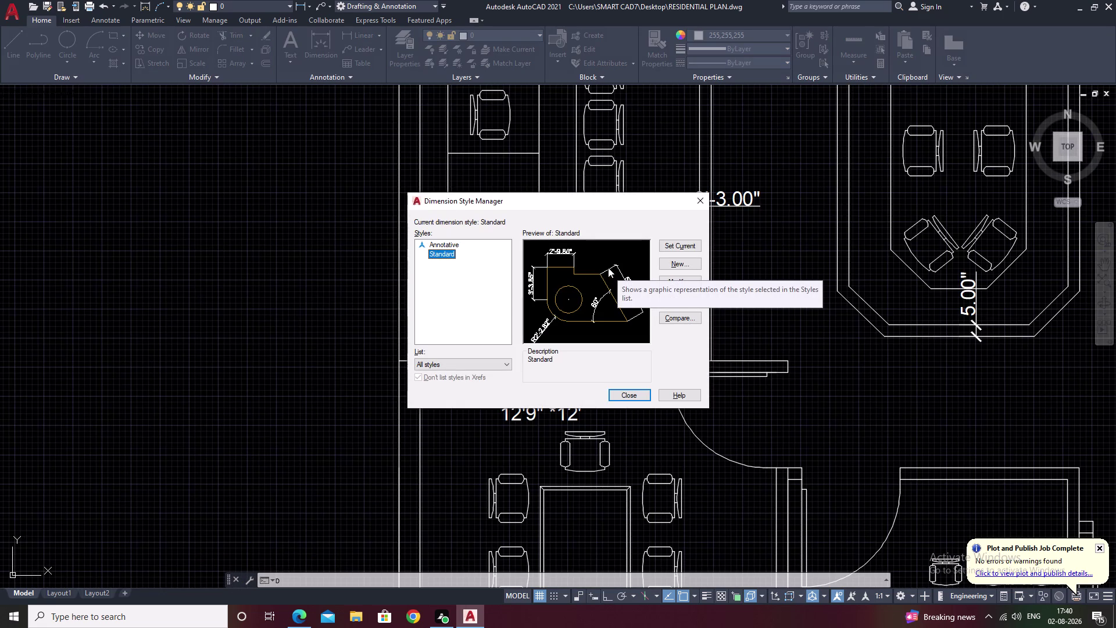
Suppress extension lines 1 and 2 in the Standard dimension style.
click(676, 283)
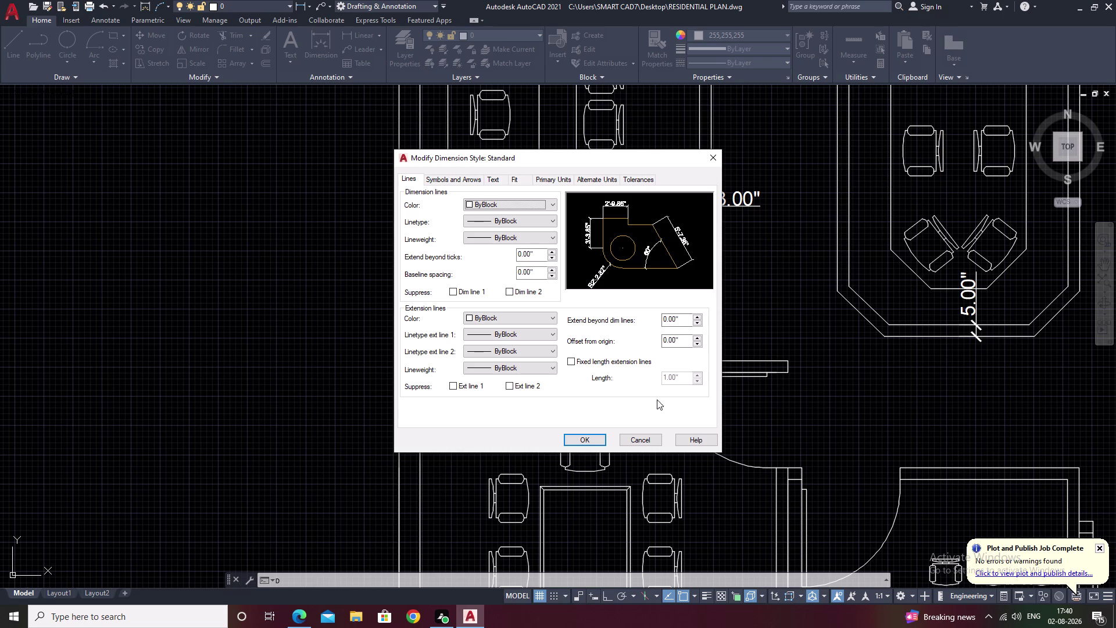
click(452, 385)
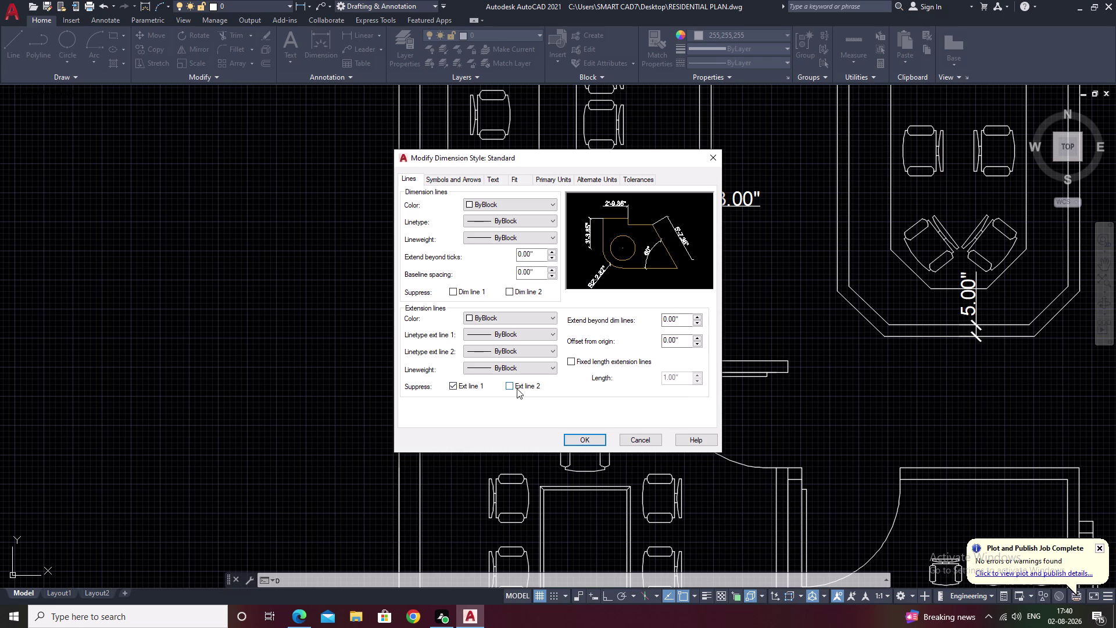
click(513, 387)
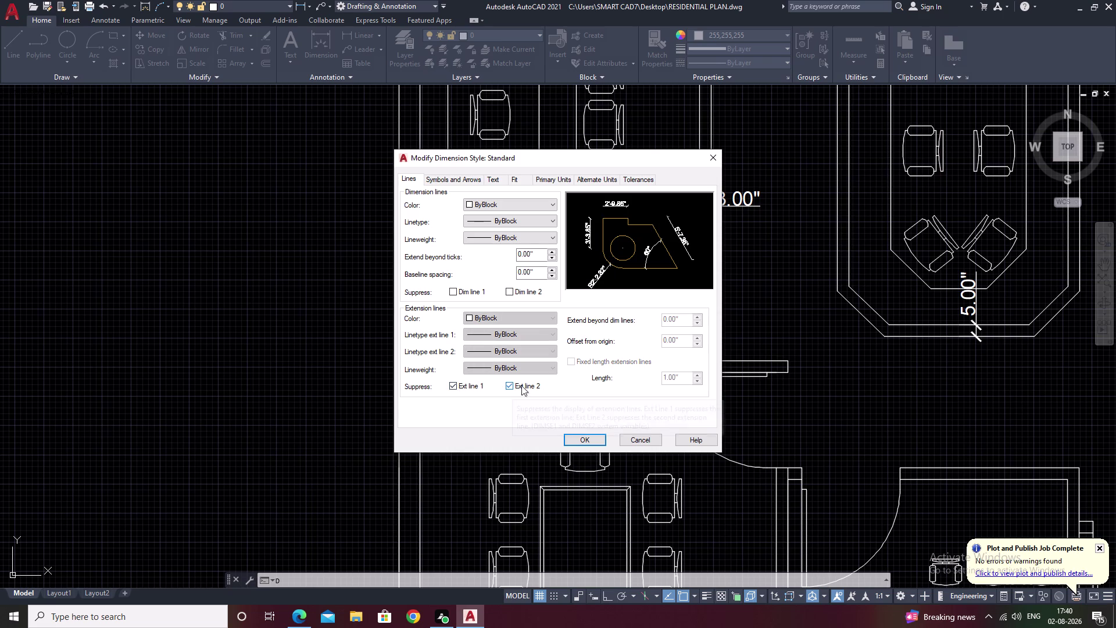
click(582, 436)
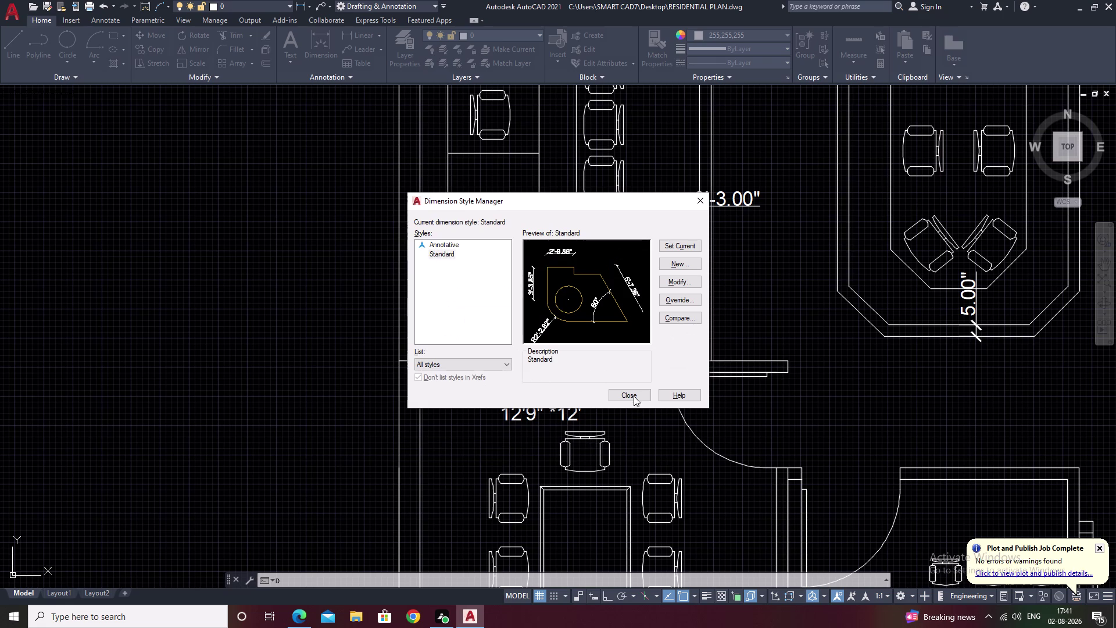
click(634, 394)
Erase the existing 2'-3.00" toilet door dimension.
middle_drag(839, 362, 616, 400)
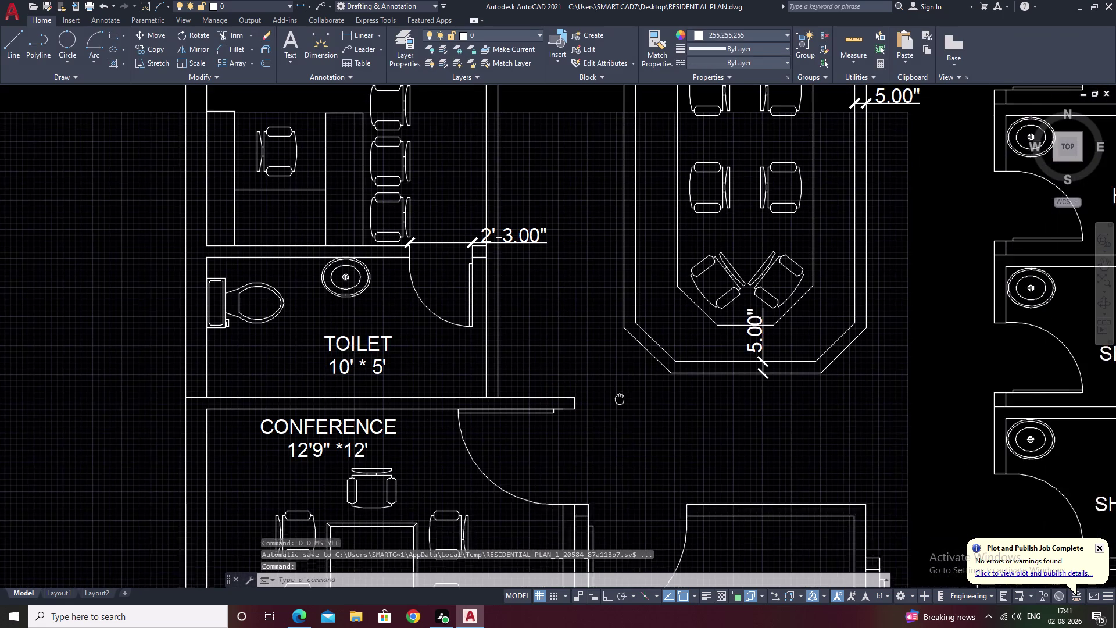
middle_drag(616, 399, 613, 401)
scroll(down, 3)
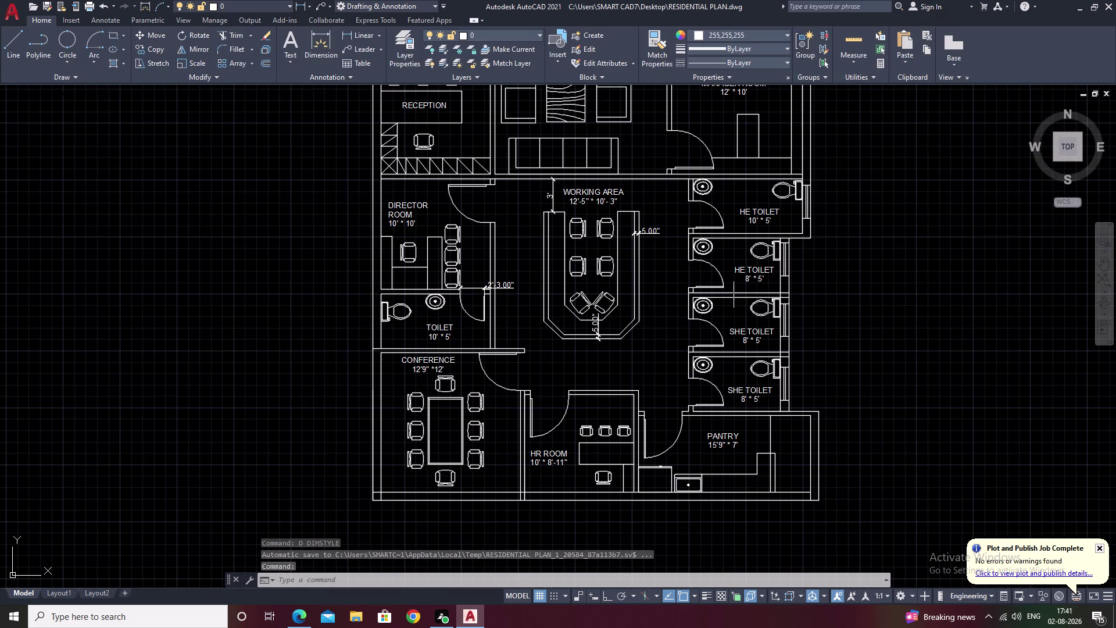
scroll(up, 3)
key(Escape)
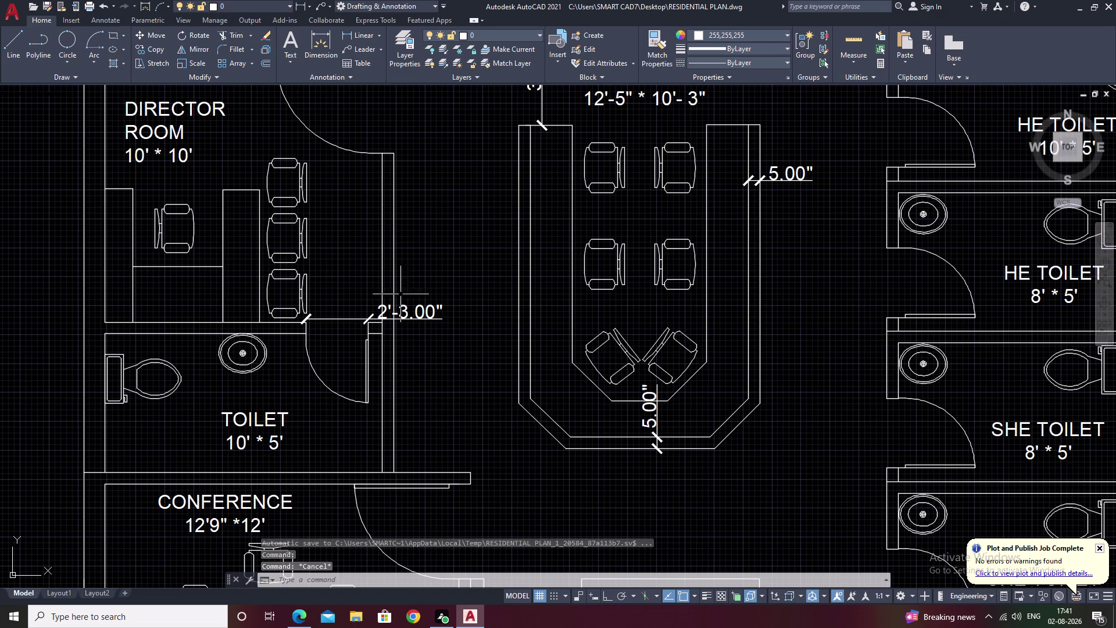
click(408, 314)
text(E)
key(space)
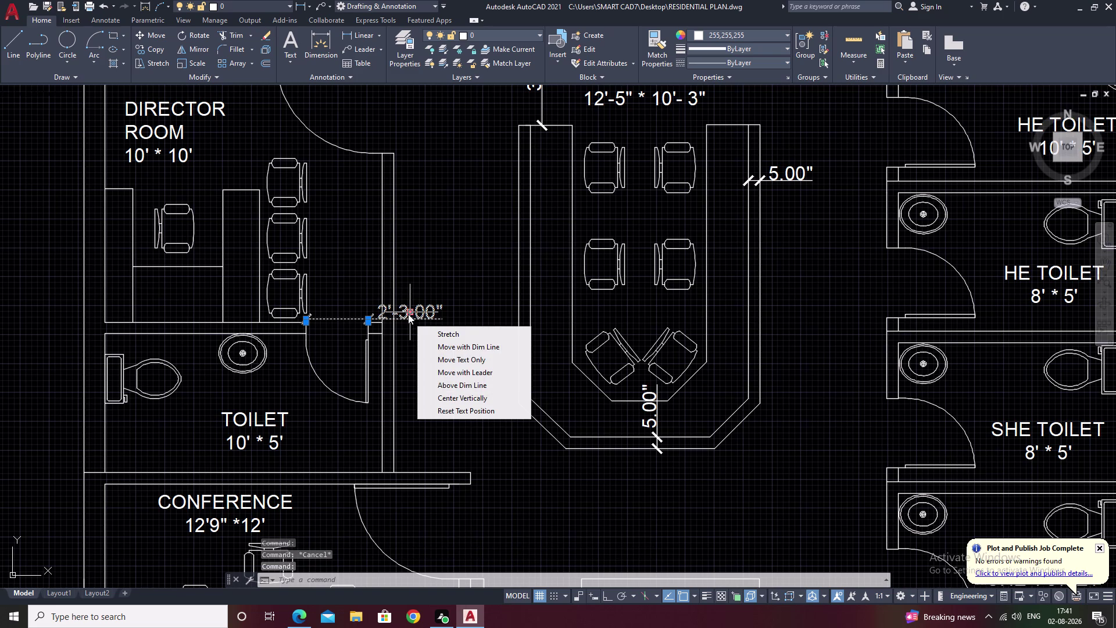
text(E)
key(space)
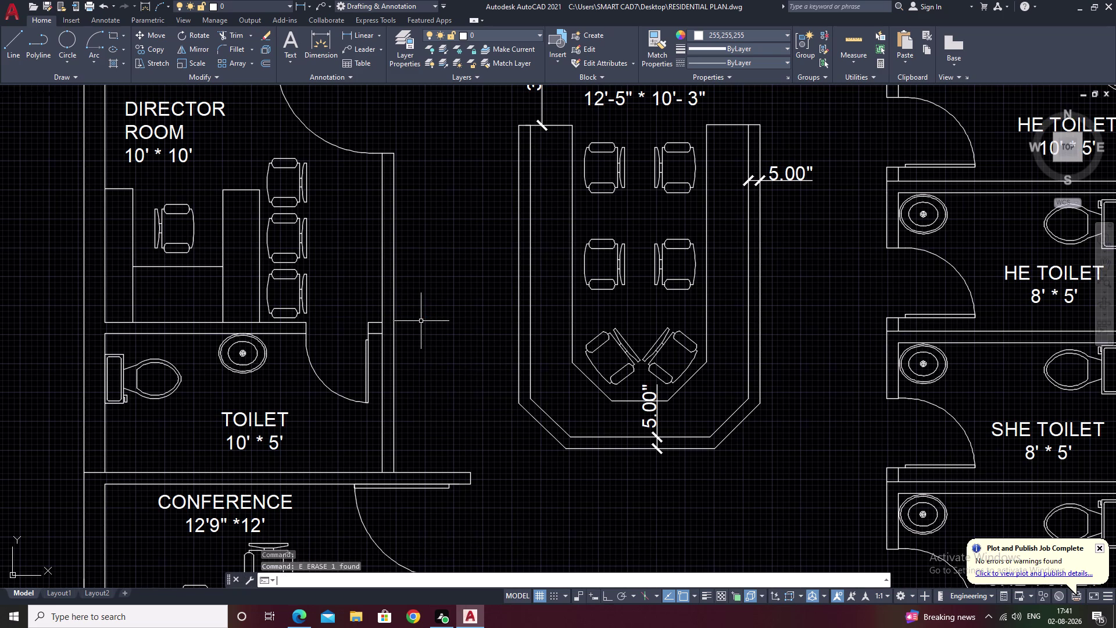
Draw a new linear dimension (DLI) across the toilet door opening, placed above it.
text(D)
text(LI)
key(space)
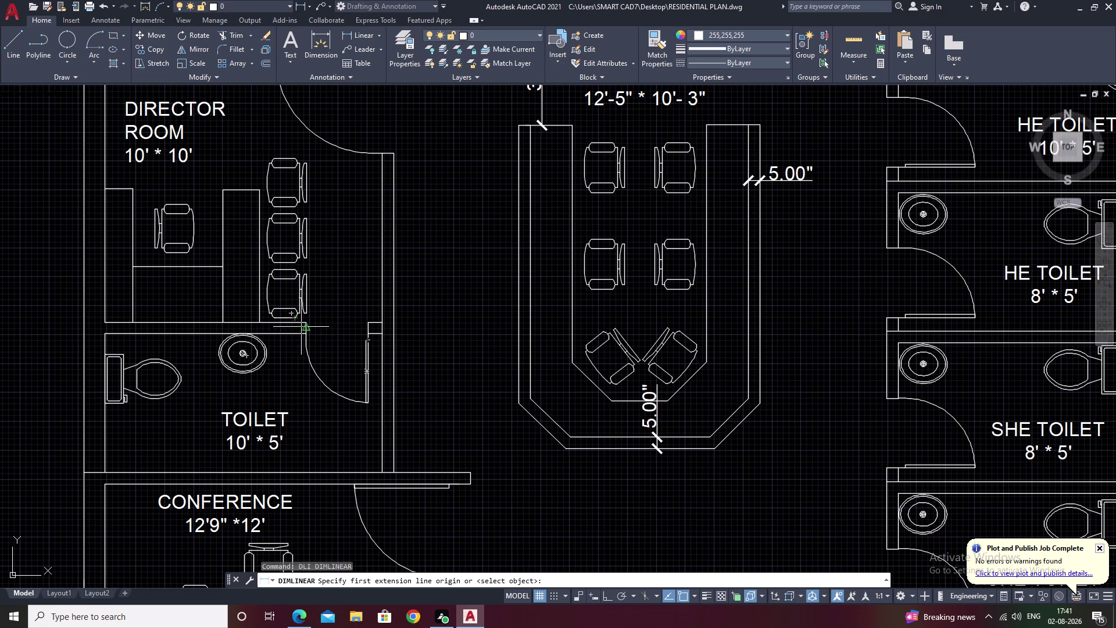
click(308, 323)
click(369, 324)
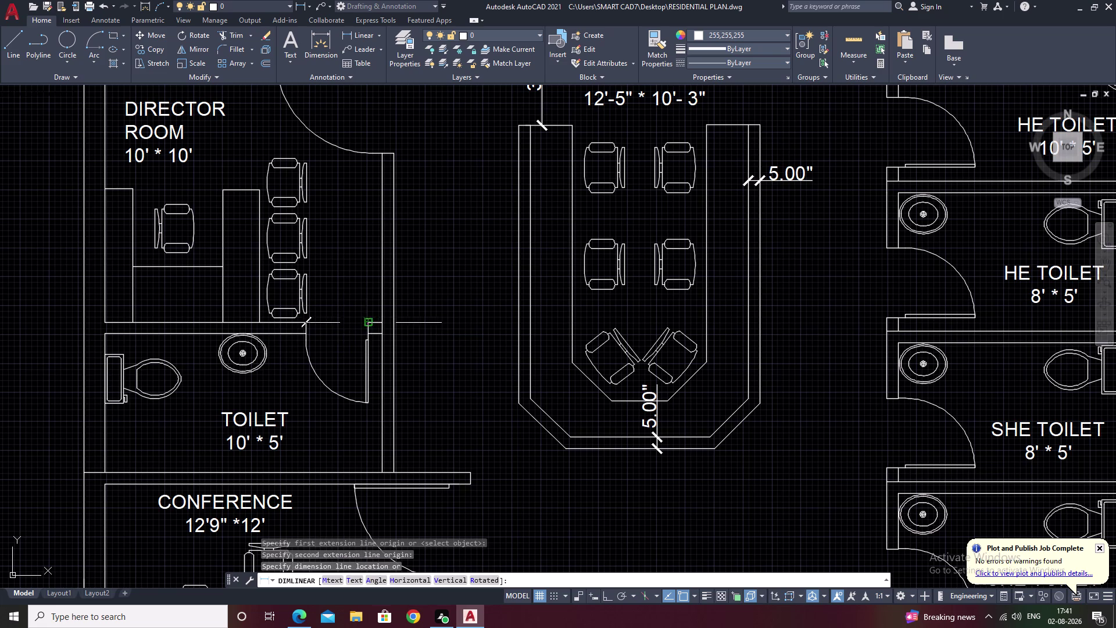
click(371, 315)
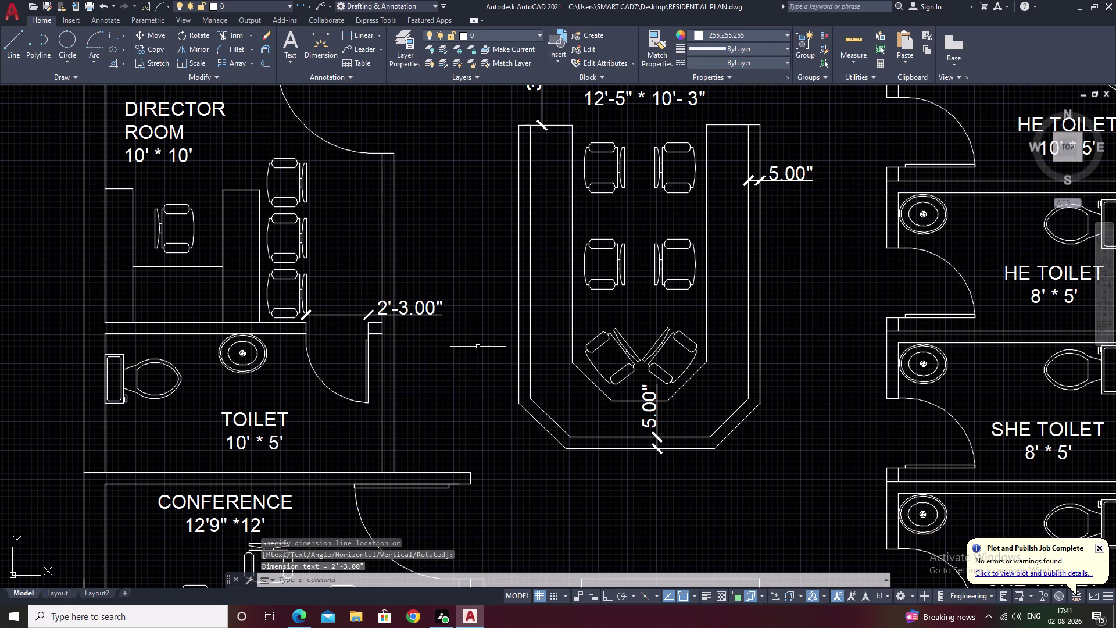
scroll(up, 3)
scroll(down, 3)
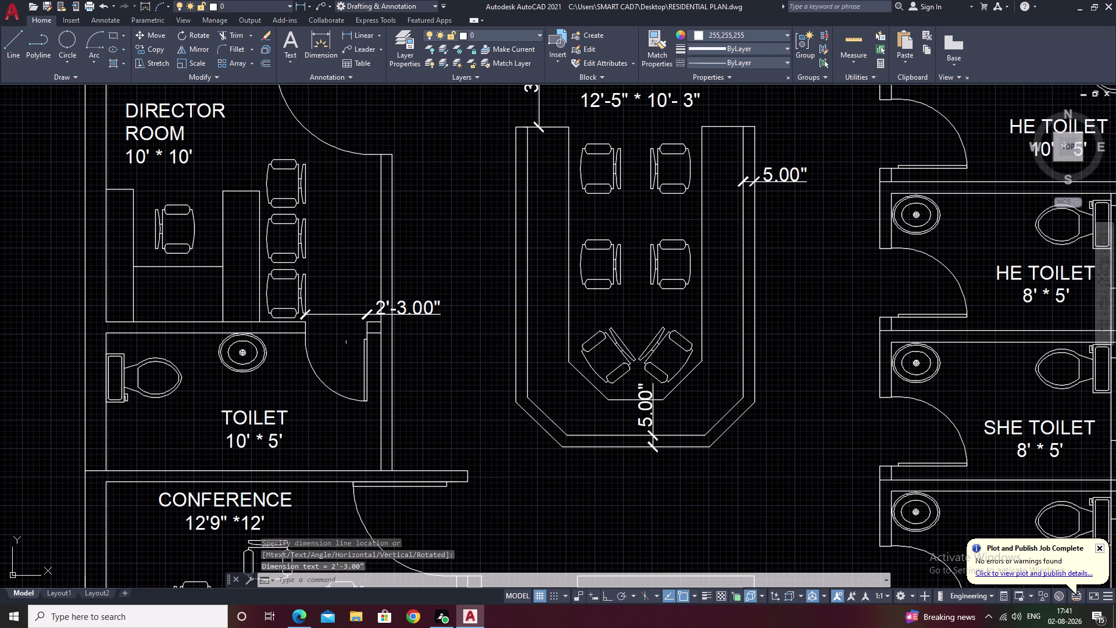
scroll(up, 3)
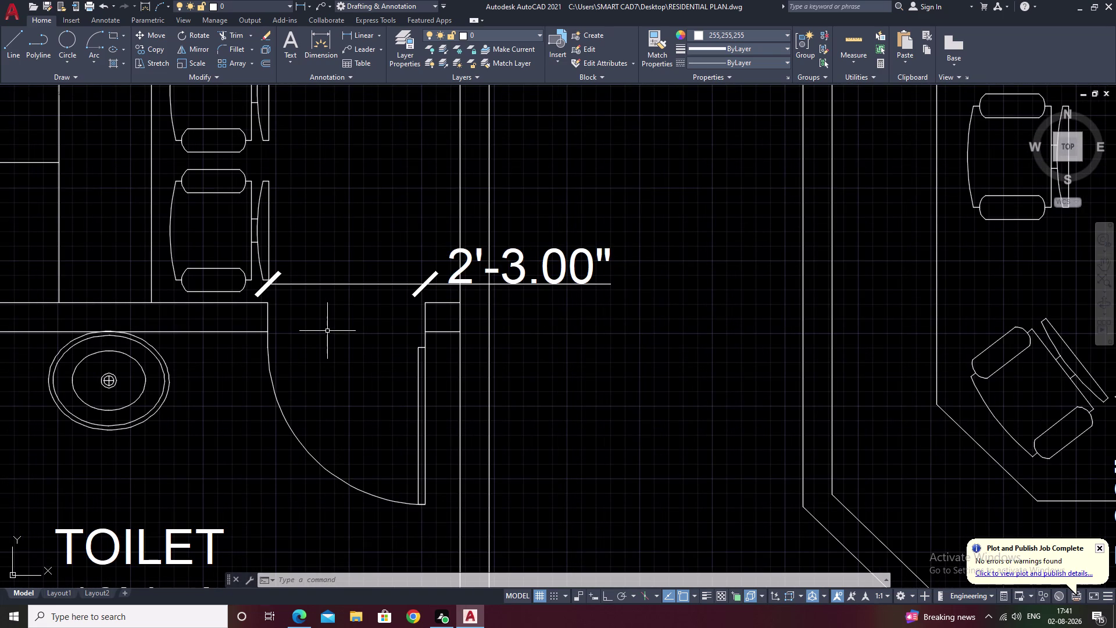
Undo the last action and reopen the Dimension Style Manager.
key(ctrl+z)
text(D)
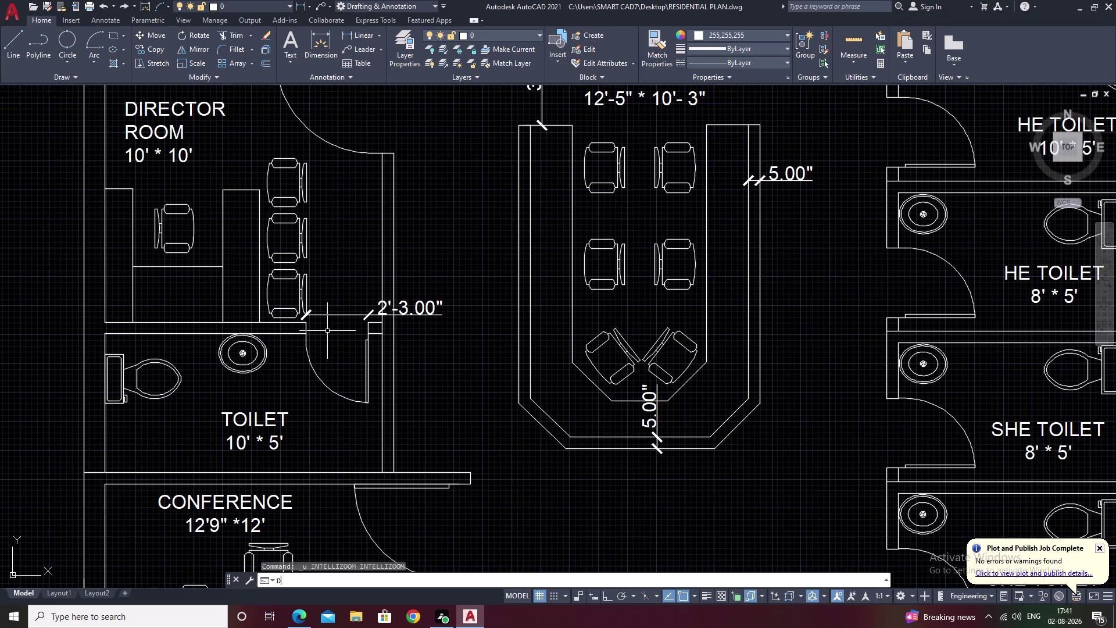
key(space)
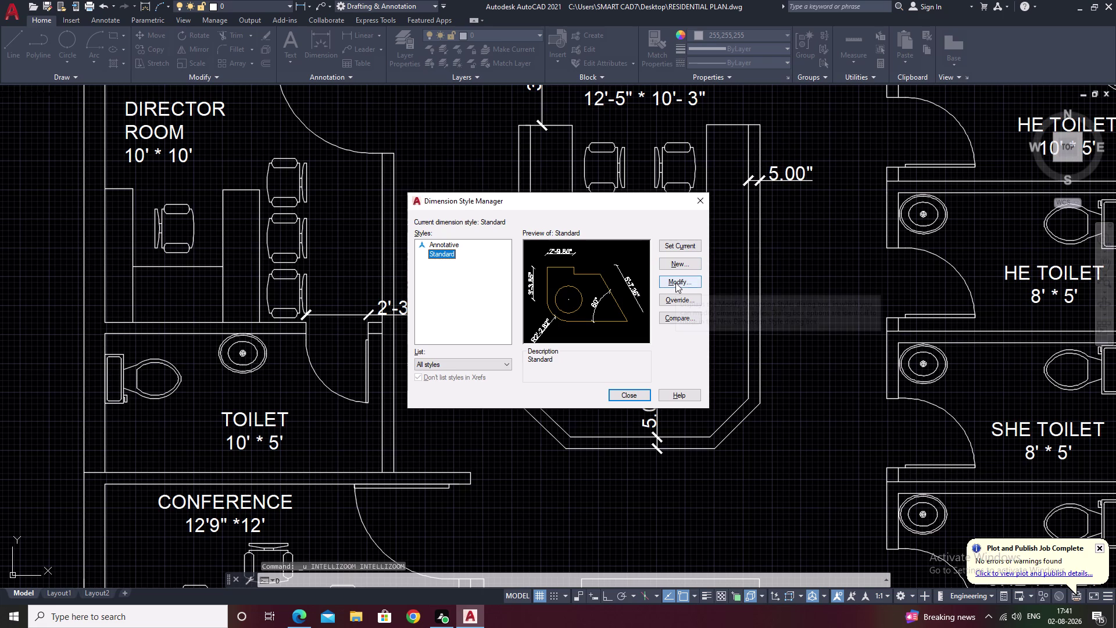
Review the Standard style's Text, Arrows and Lines settings, leaving them unchanged.
click(675, 283)
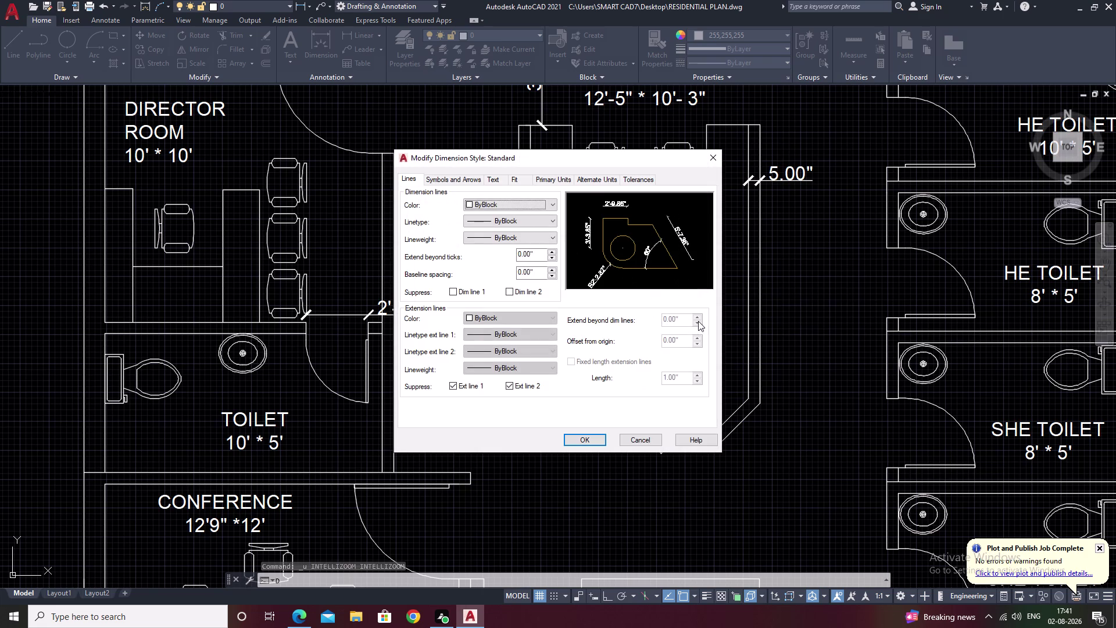
click(620, 322)
double_click(696, 317)
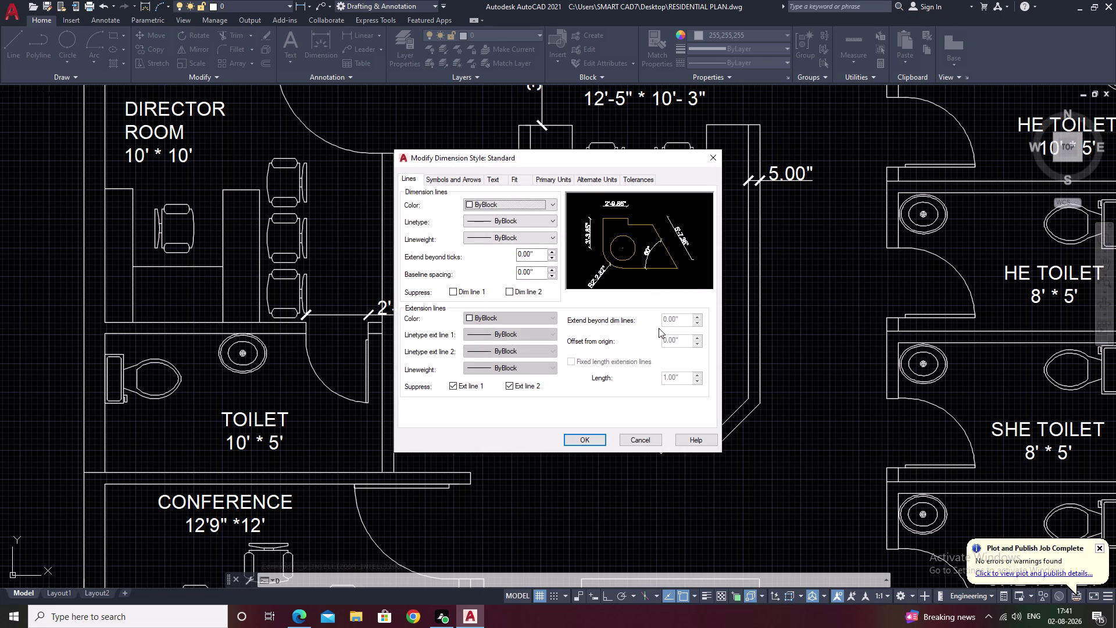
click(620, 324)
click(495, 178)
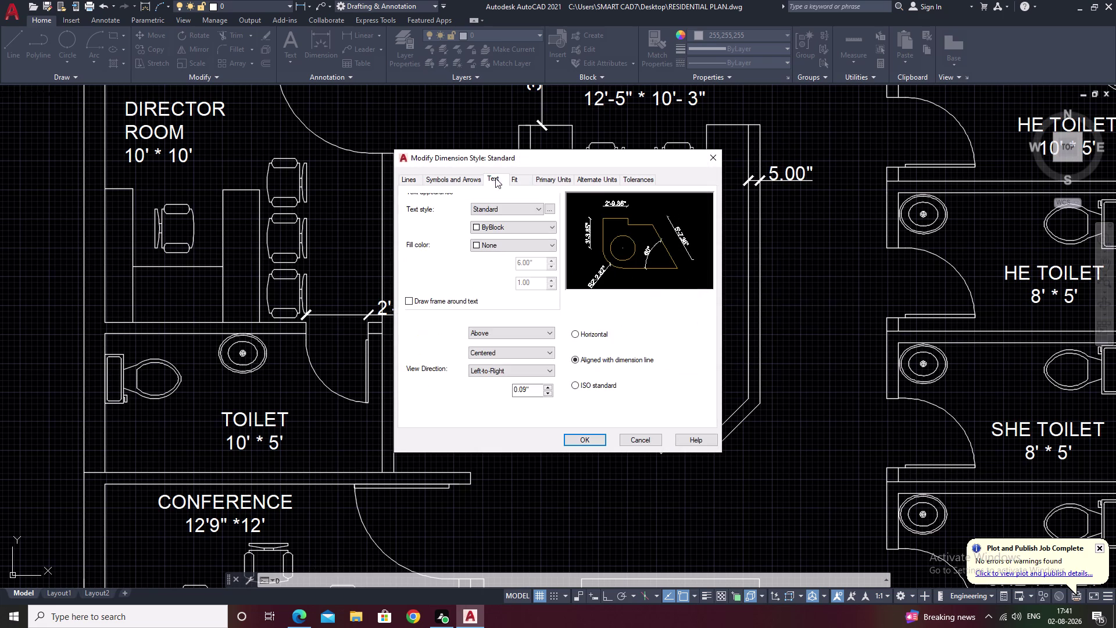
click(476, 178)
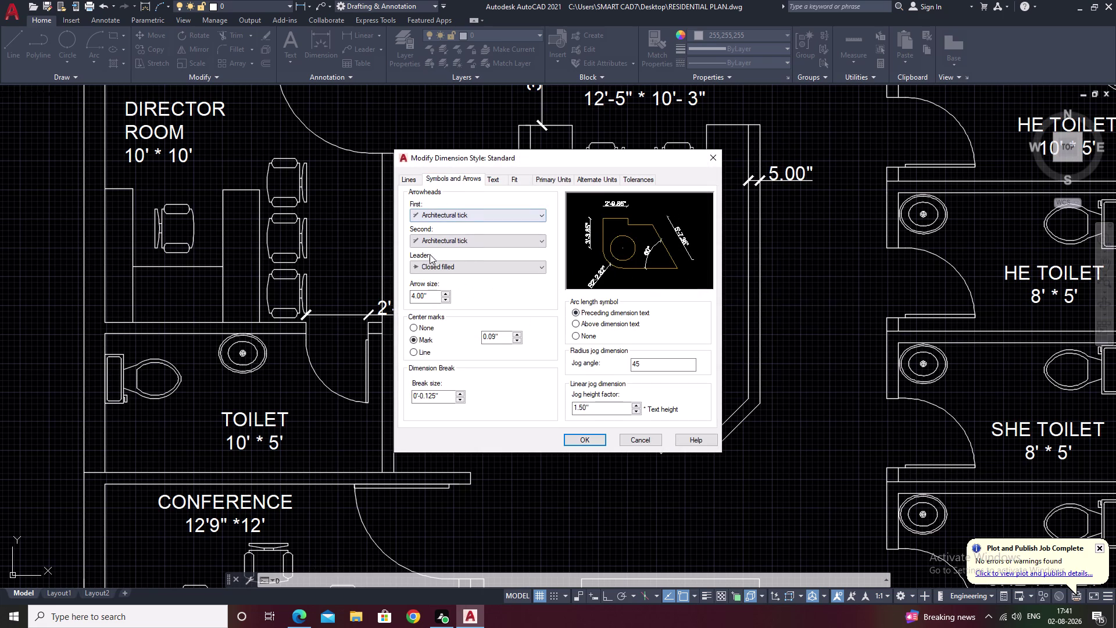
click(414, 179)
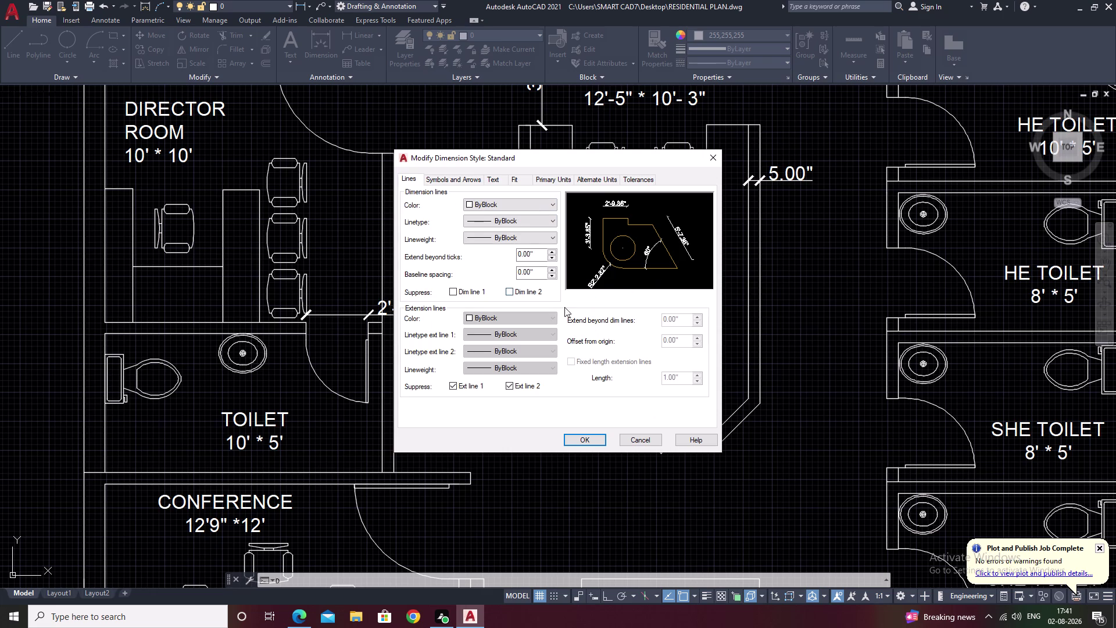
click(587, 441)
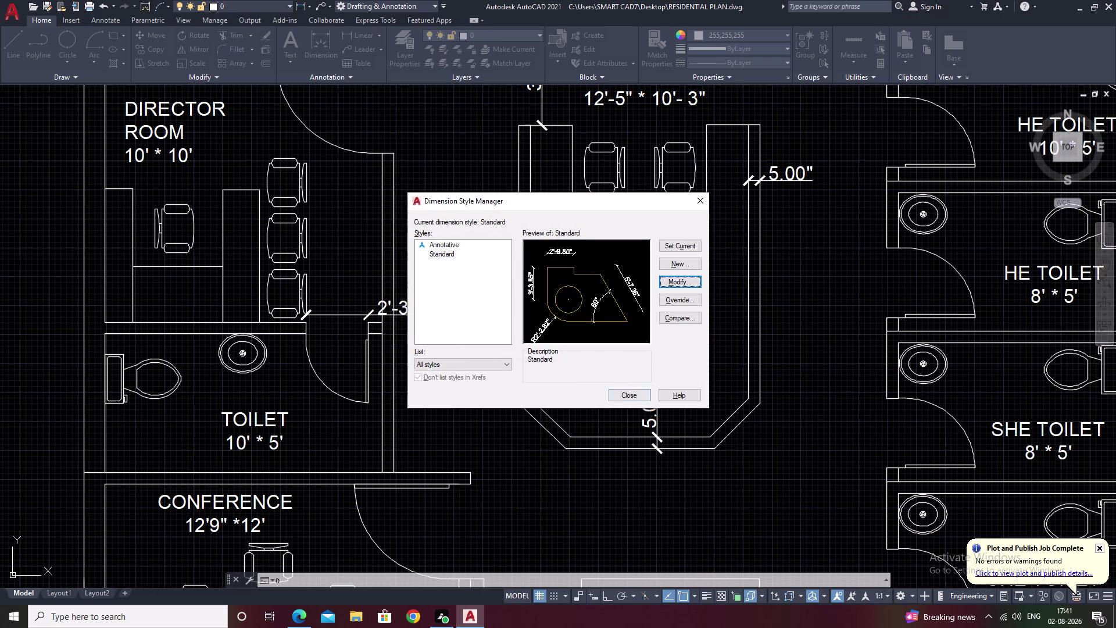
click(631, 397)
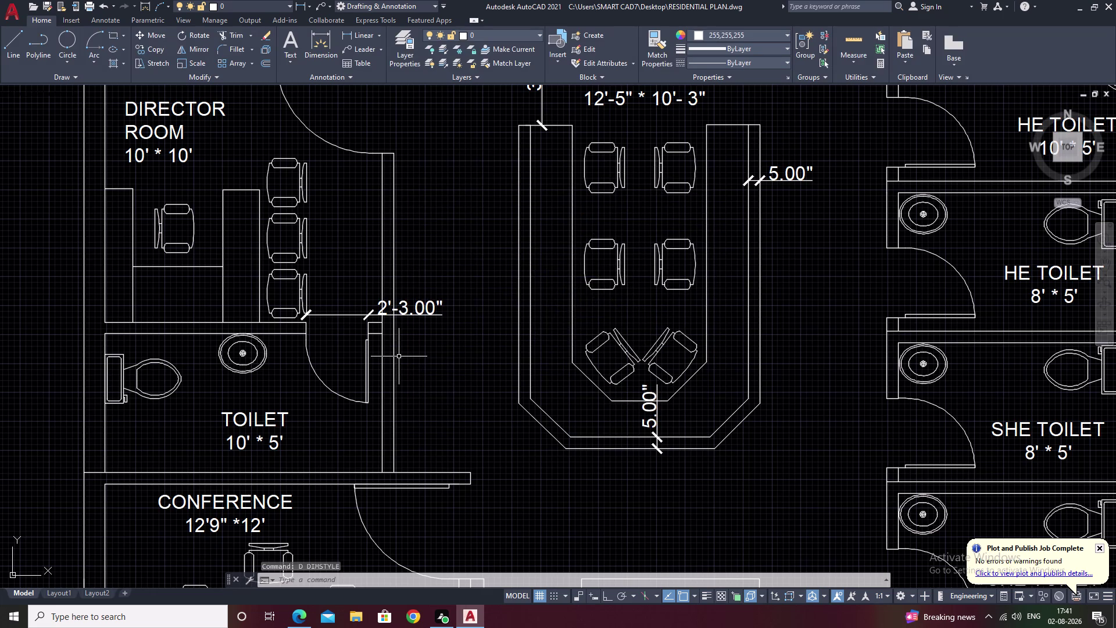
Add a current 'Copy of Standard' style with 0.15" tick extension and 0.10" baseline spacing.
text(D)
key(space)
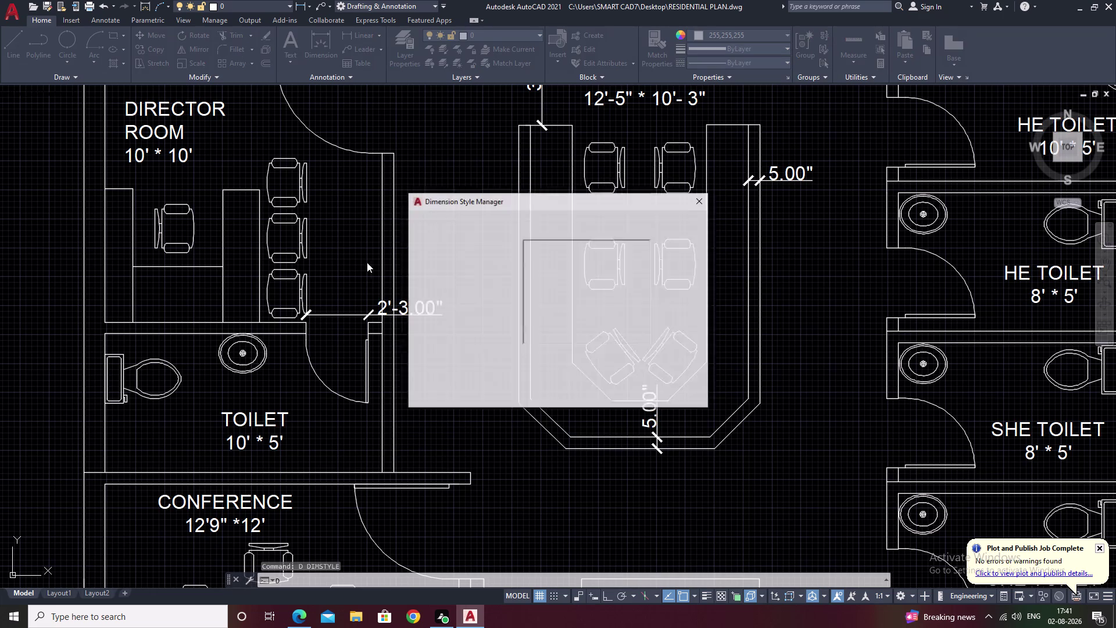
click(676, 263)
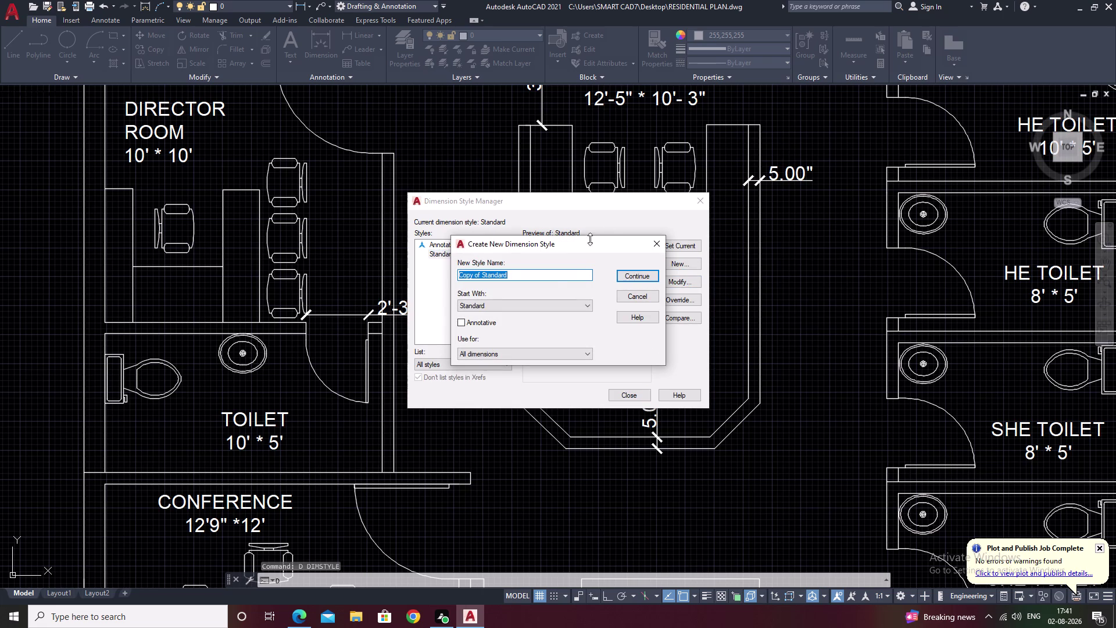
click(635, 276)
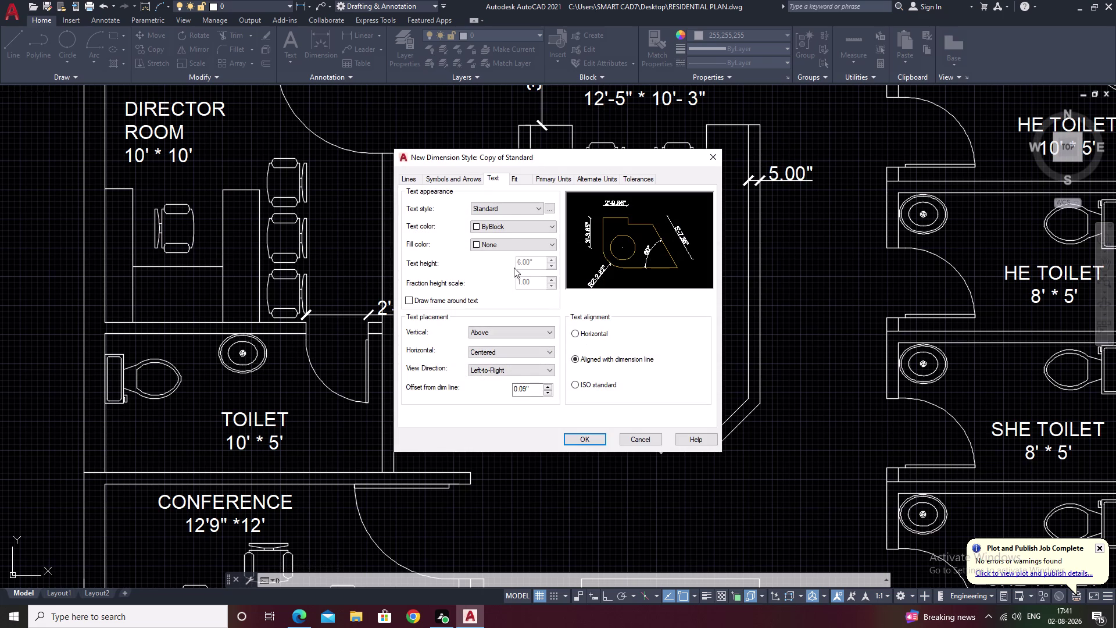
click(469, 180)
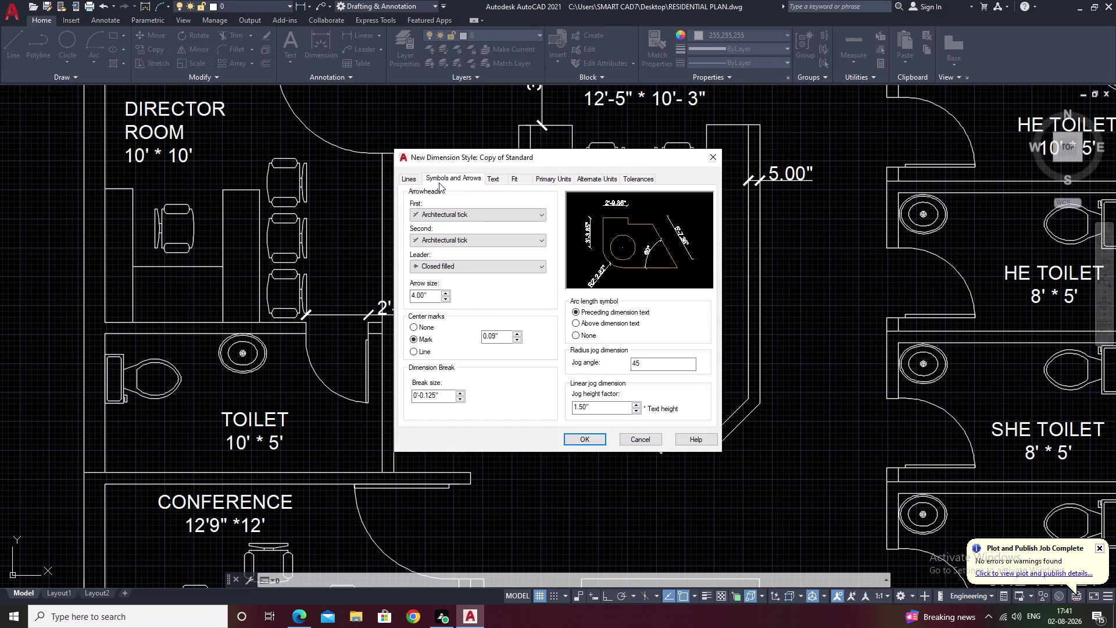
click(412, 183)
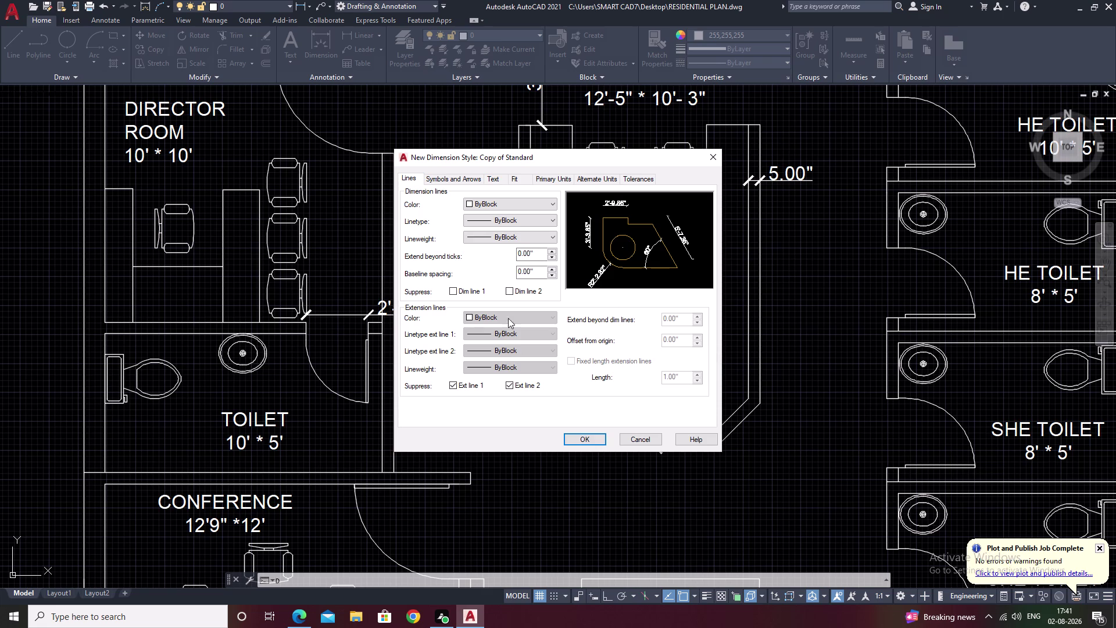
triple_click(555, 252)
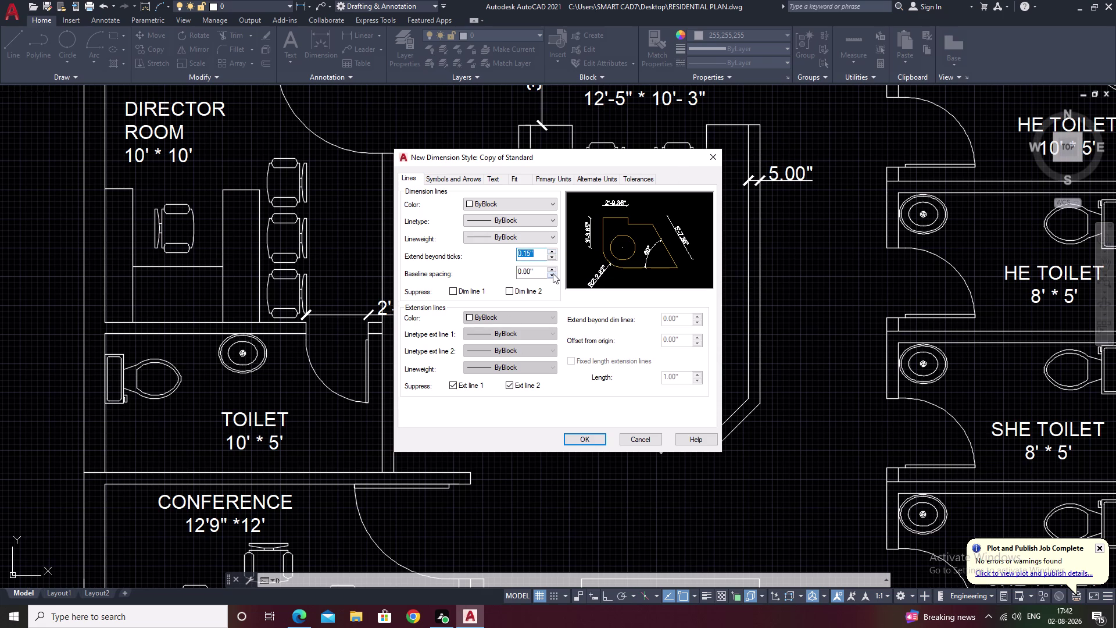
double_click(552, 269)
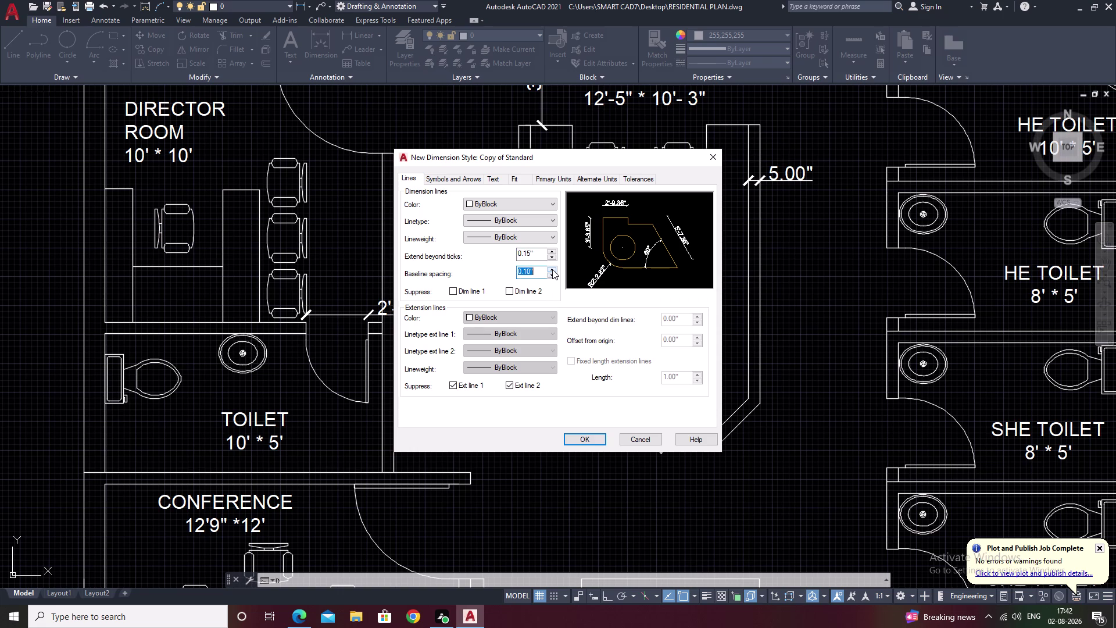
click(553, 269)
click(553, 269)
click(587, 436)
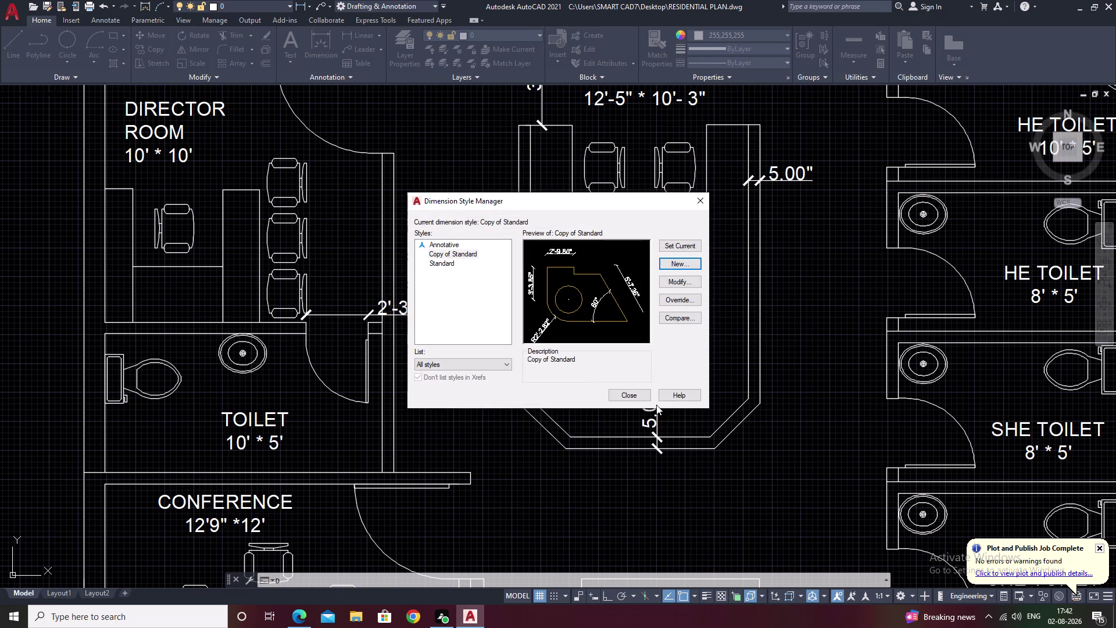
click(633, 392)
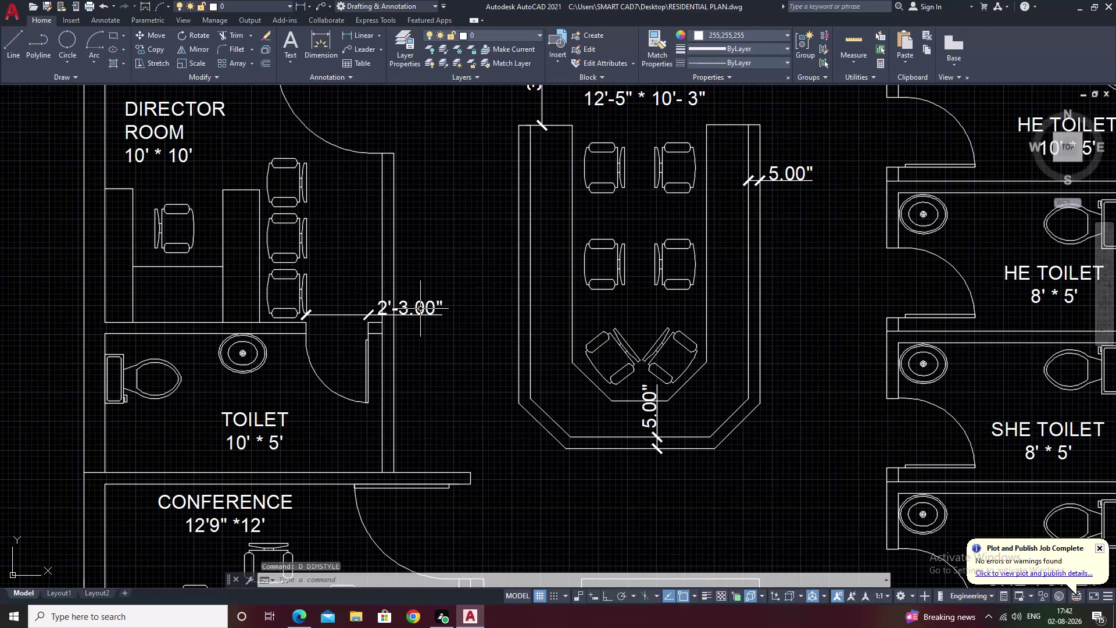
Erase the old 2'-3.00" door dimension and draw a new linear one across the jambs.
scroll(down, 3)
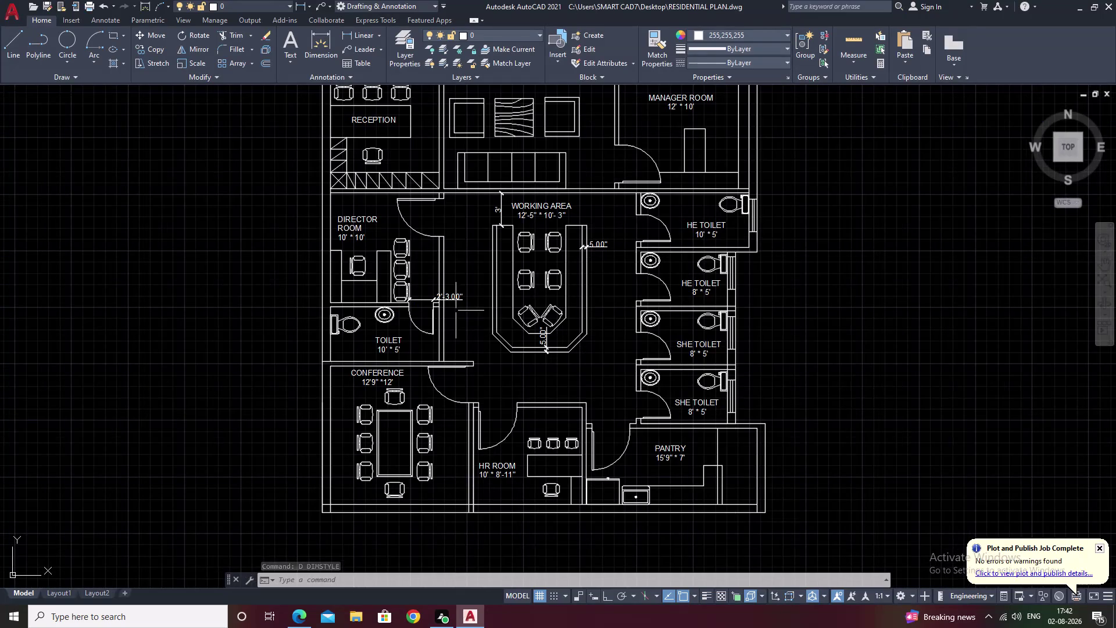
click(456, 297)
text(E)
key(space)
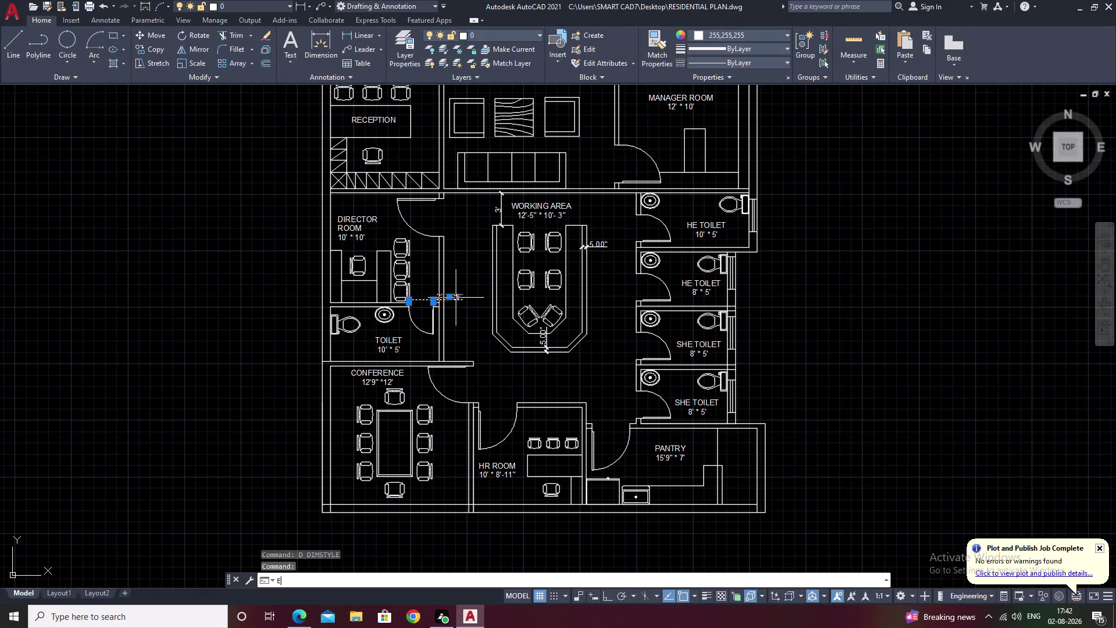
scroll(up, 3)
scroll(up, 3)
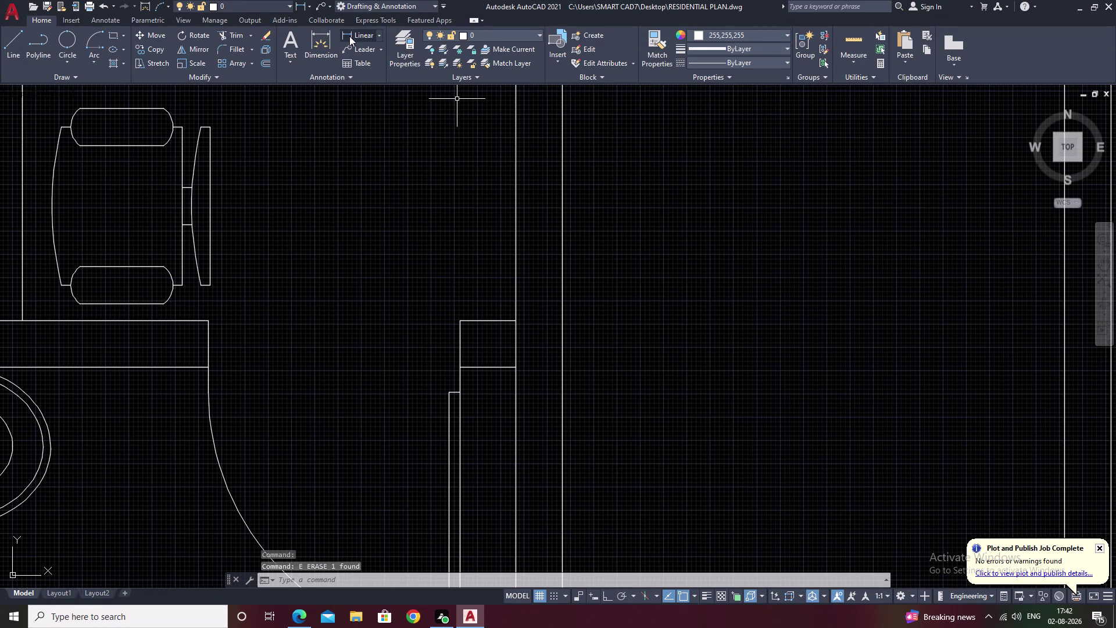
click(350, 36)
click(208, 319)
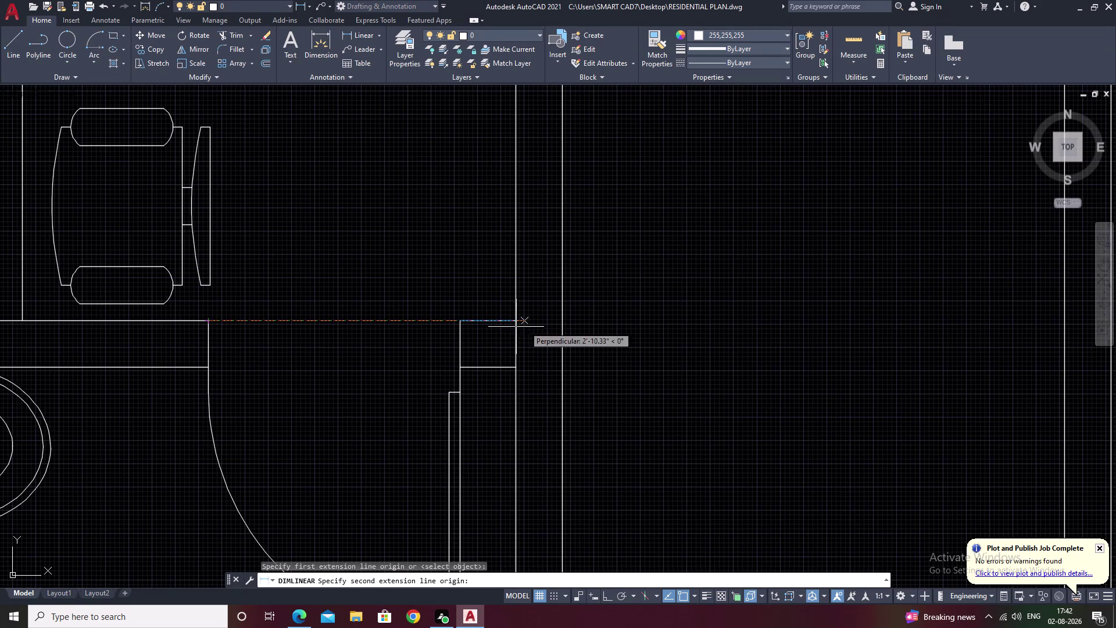
click(459, 321)
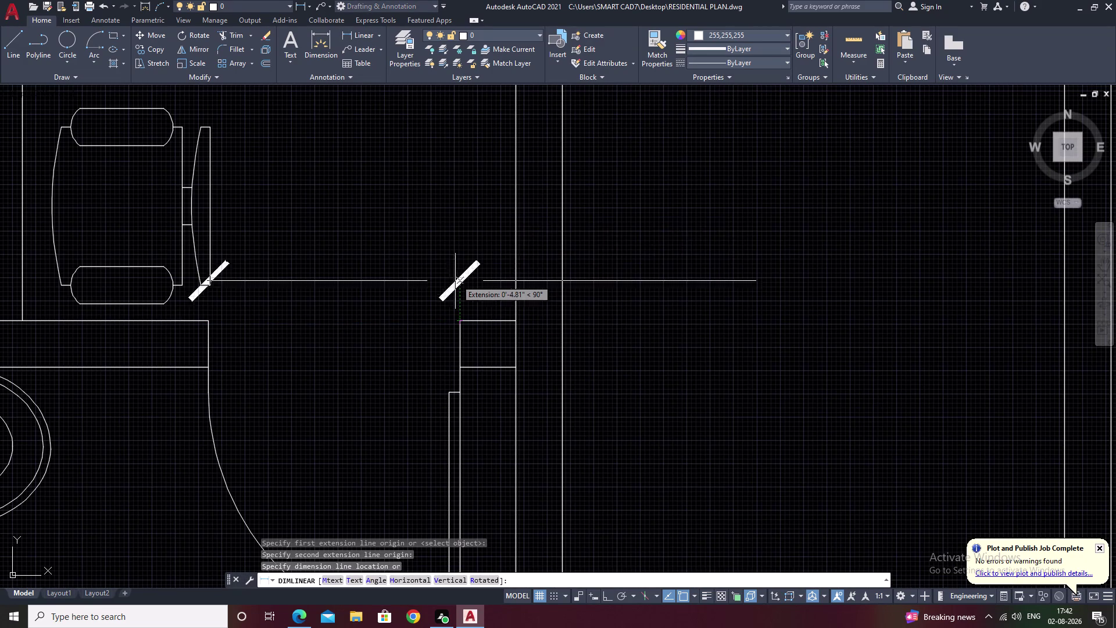
click(439, 286)
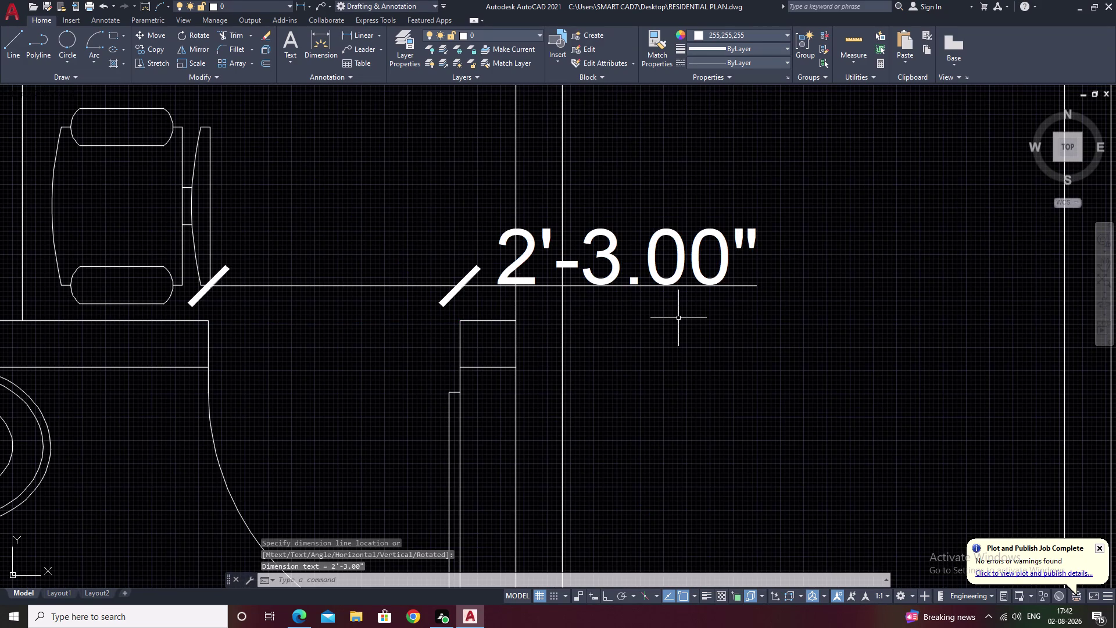
Recenter the view on the director room and open the text style settings (STY).
scroll(down, 3)
middle_drag(817, 273, 686, 339)
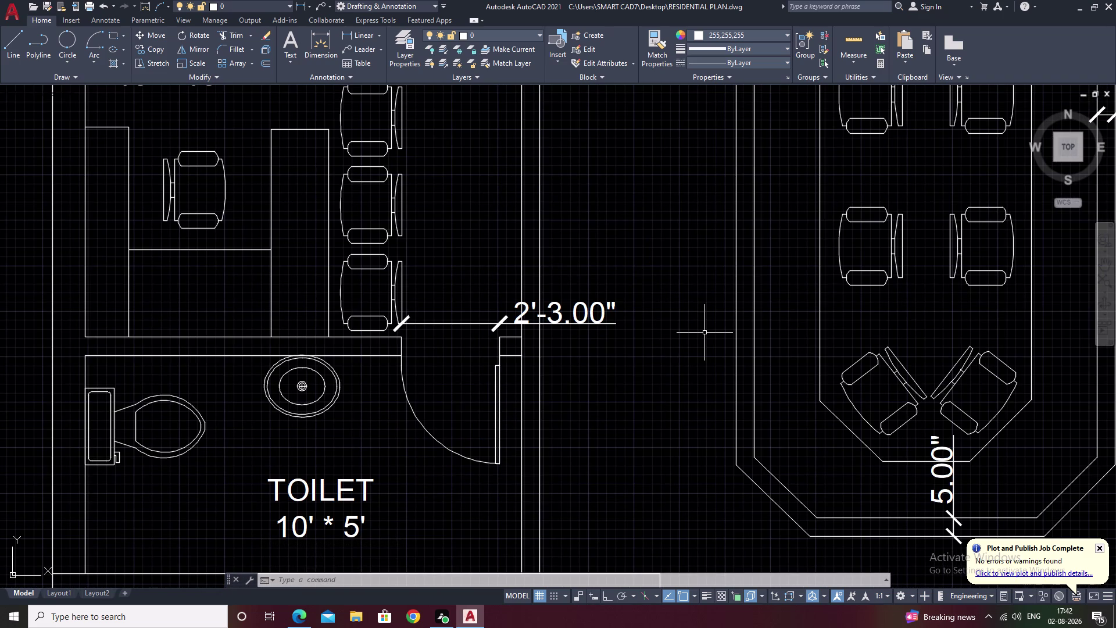
text(STY)
key(space)
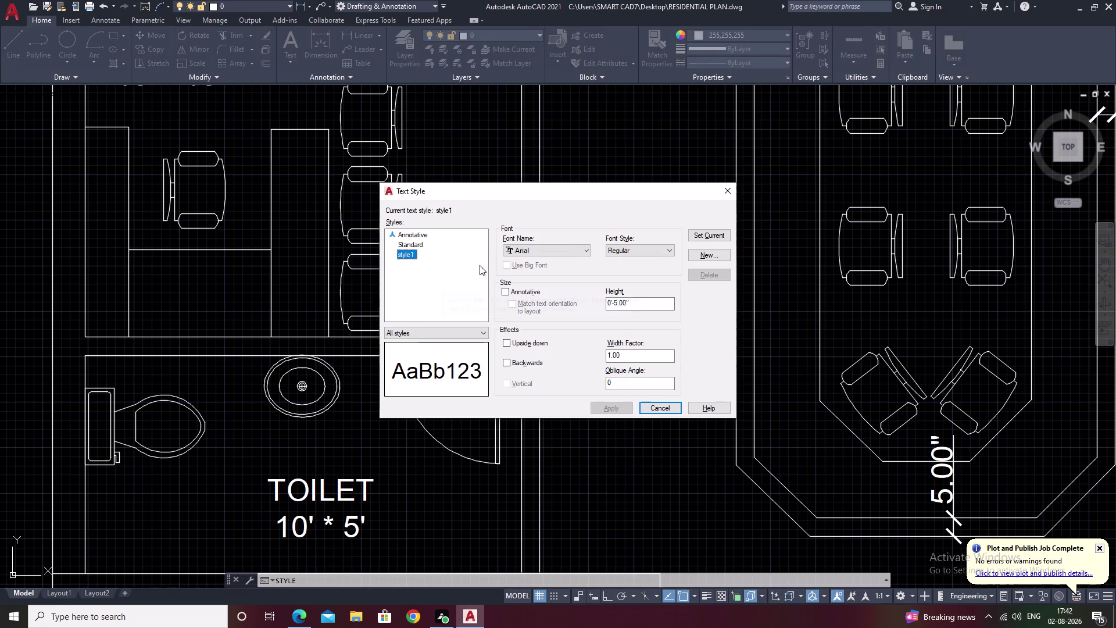
scroll(down, 3)
scroll(down, 3)
click(418, 243)
click(407, 252)
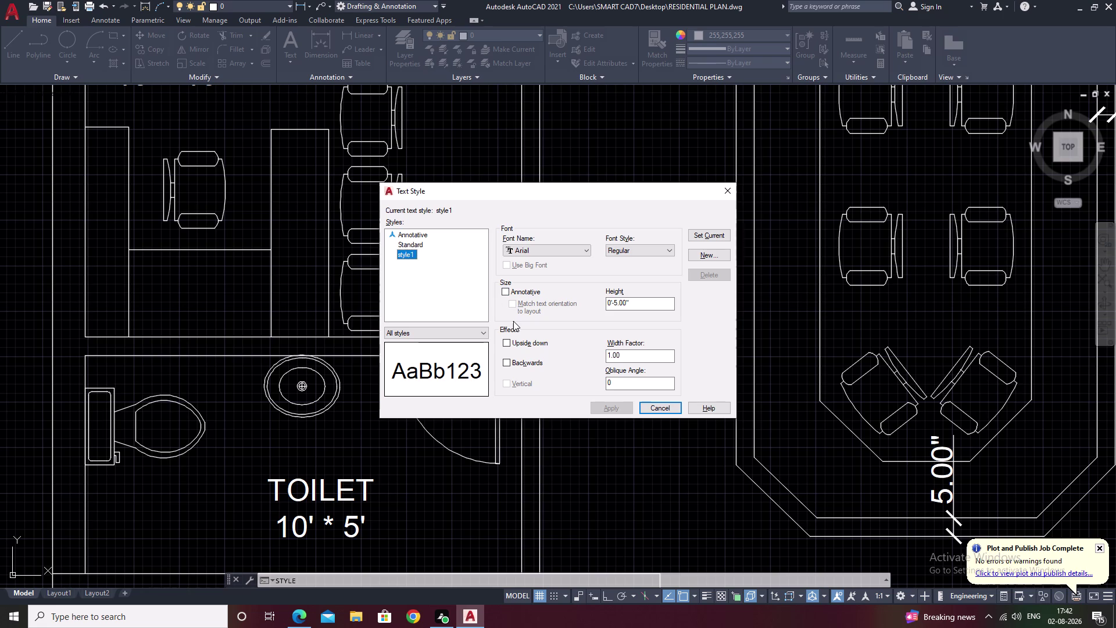
scroll(down, 3)
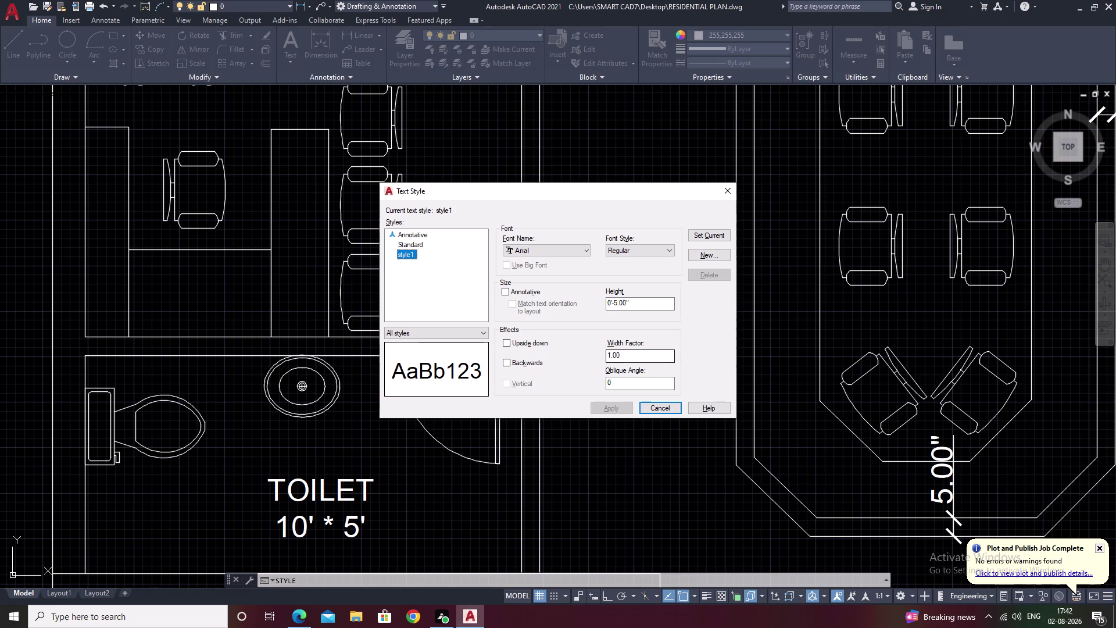